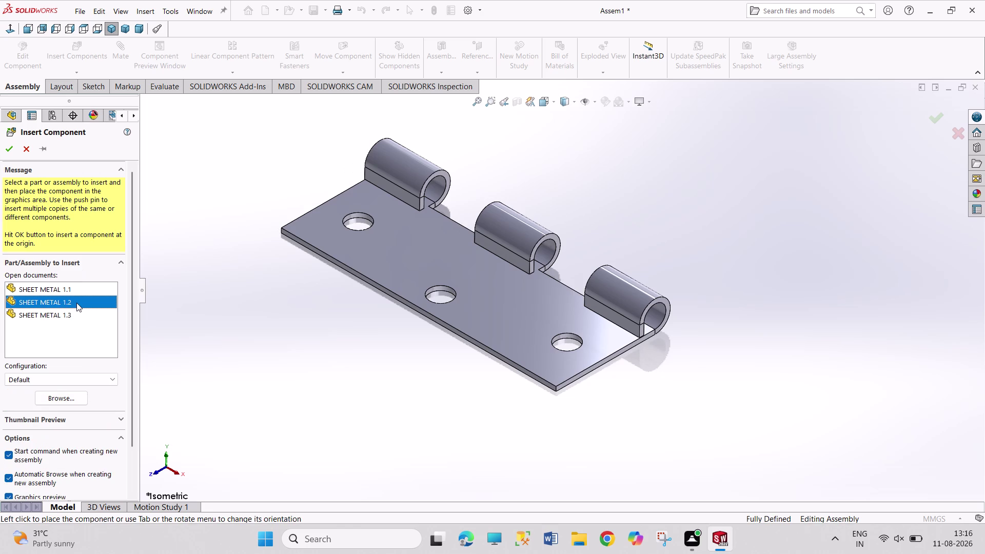
Insert SHEET METAL 1.2 from the open documents and drop it beside the first leaf.
double_click(76, 302)
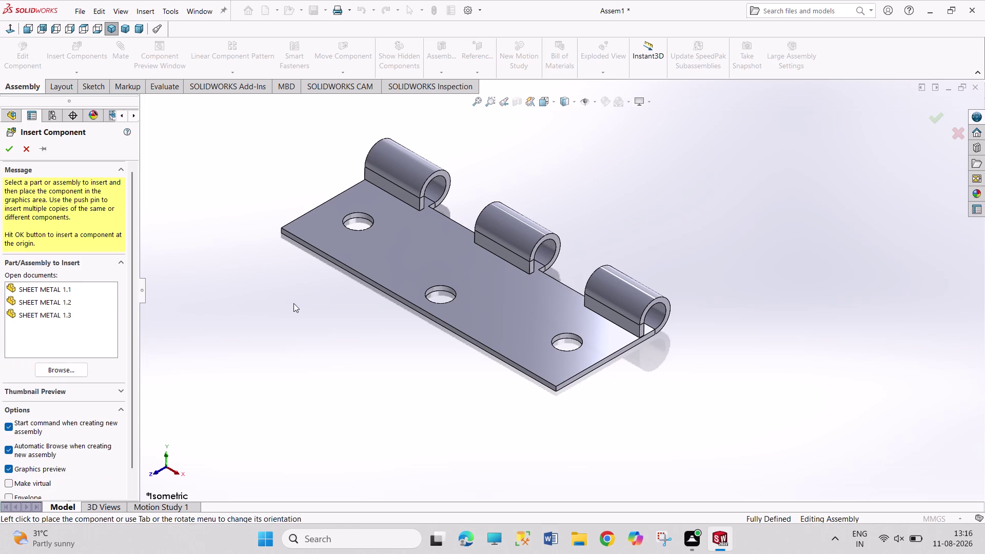
double_click(80, 299)
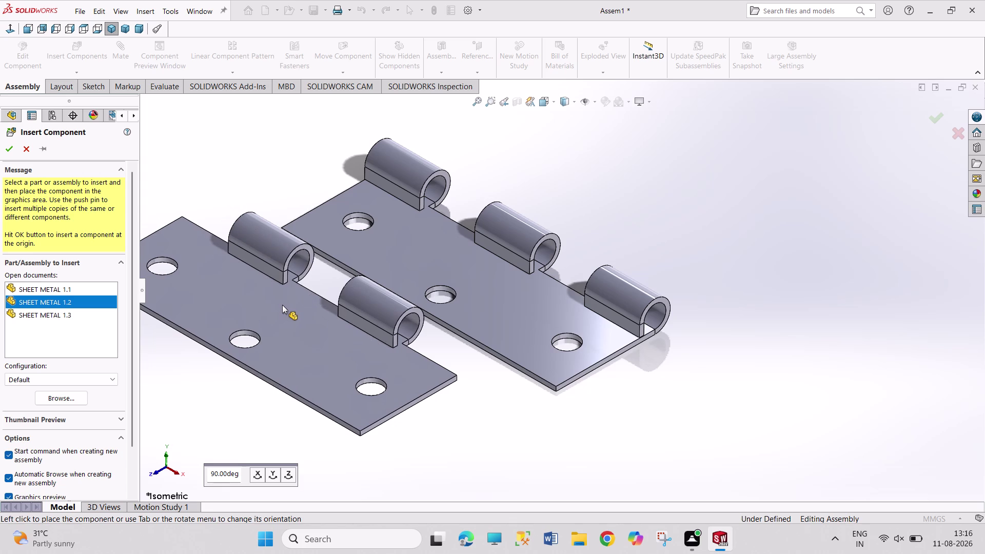
click(282, 305)
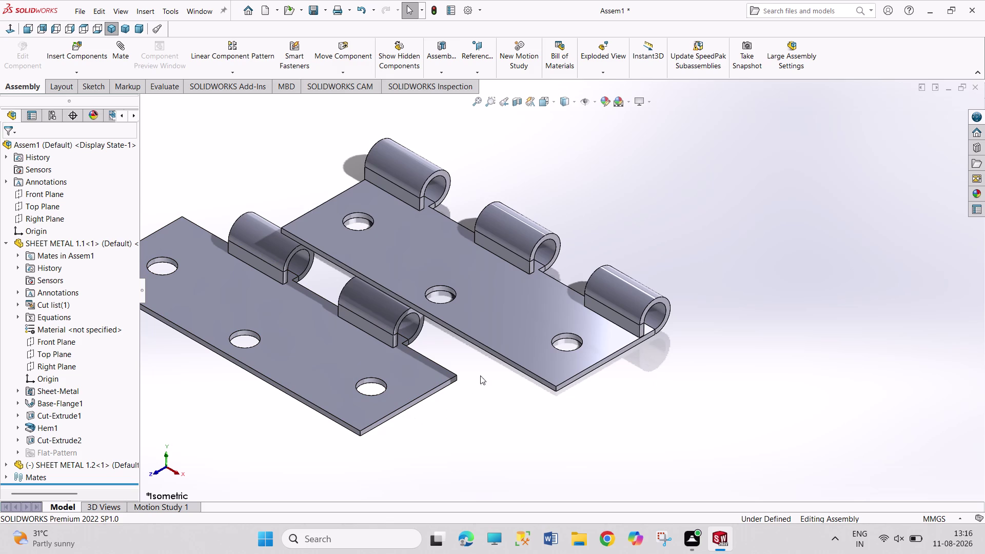
scroll(down, 3)
Rotate the second hinge leaf upright with its knuckles facing down.
scroll(up, 3)
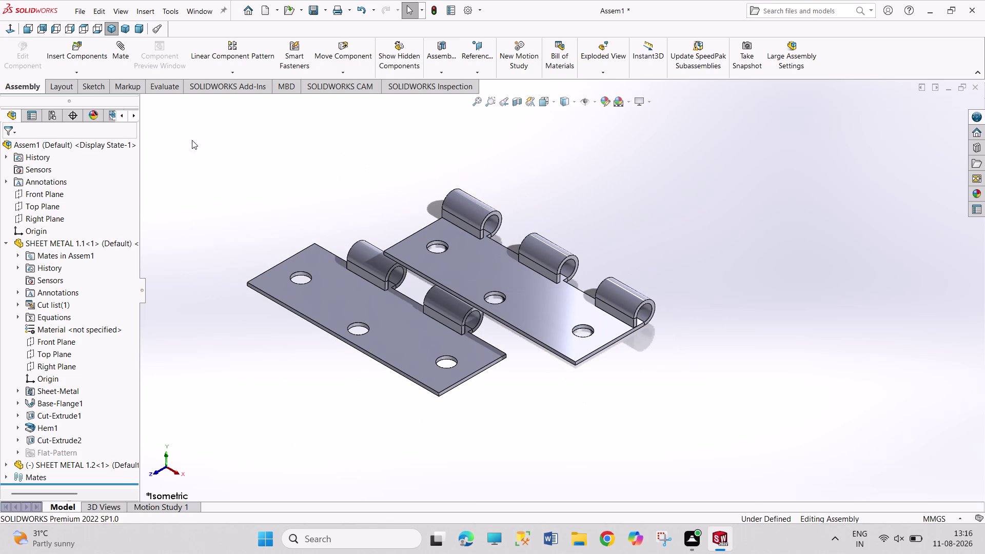
click(338, 317)
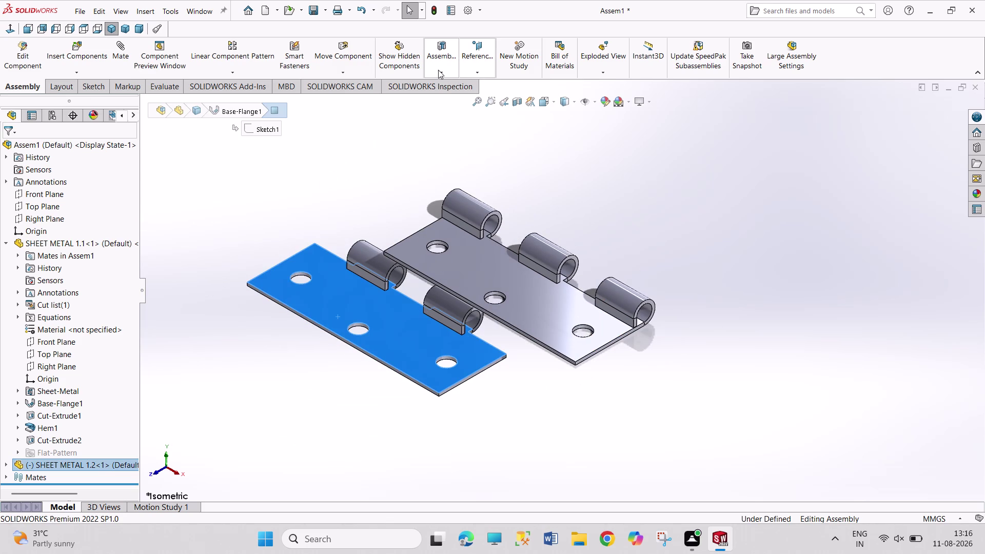
click(353, 68)
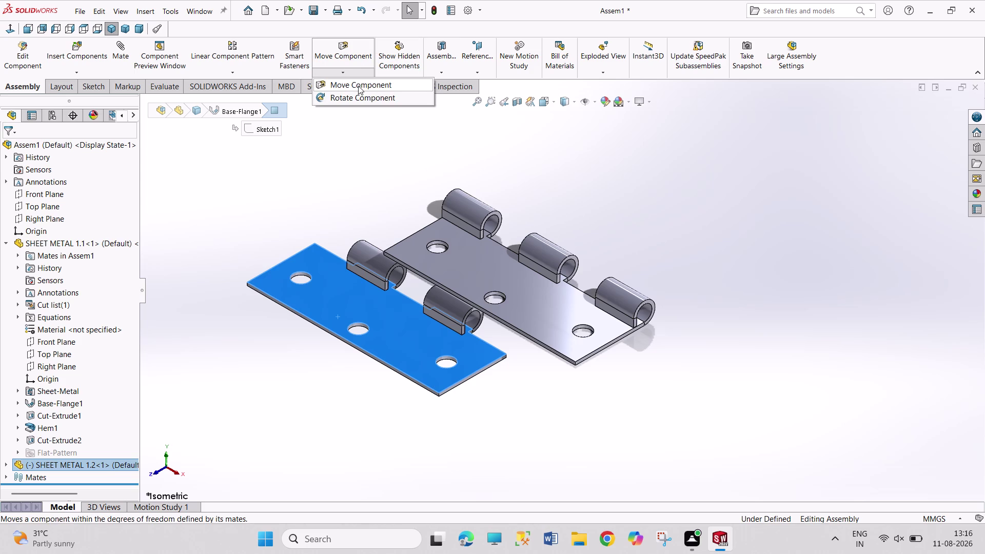
click(359, 103)
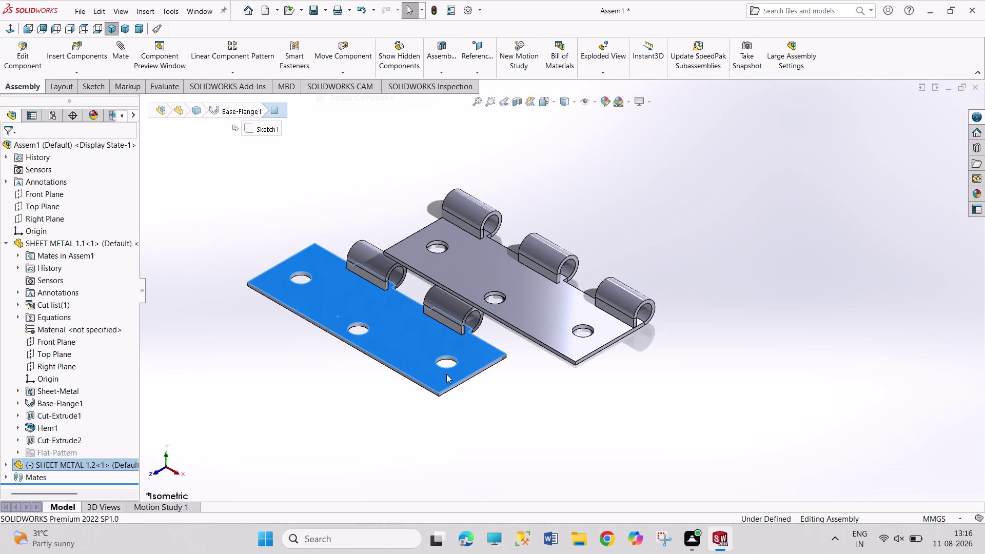
drag(463, 385, 398, 159)
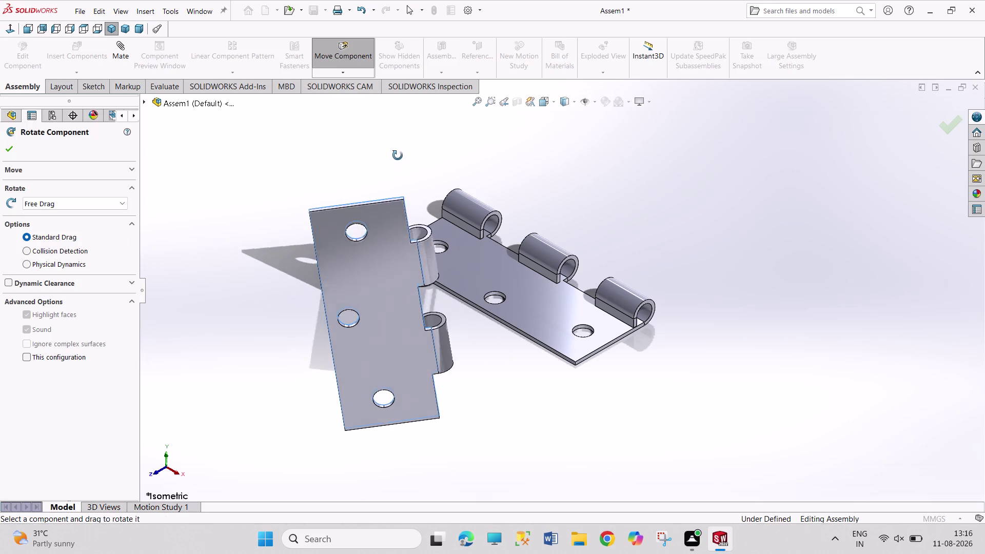
drag(398, 159, 397, 154)
drag(363, 440, 378, 260)
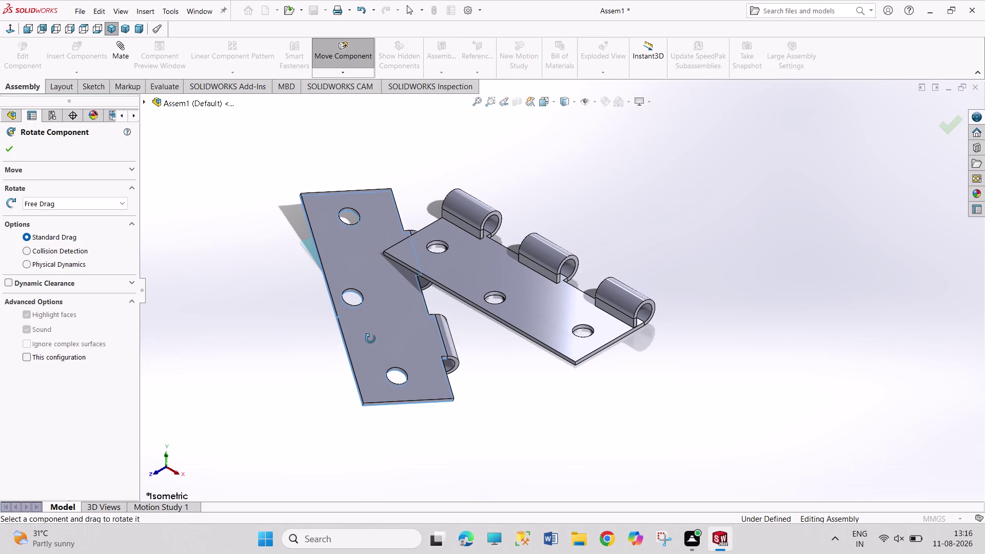
drag(362, 403, 430, 320)
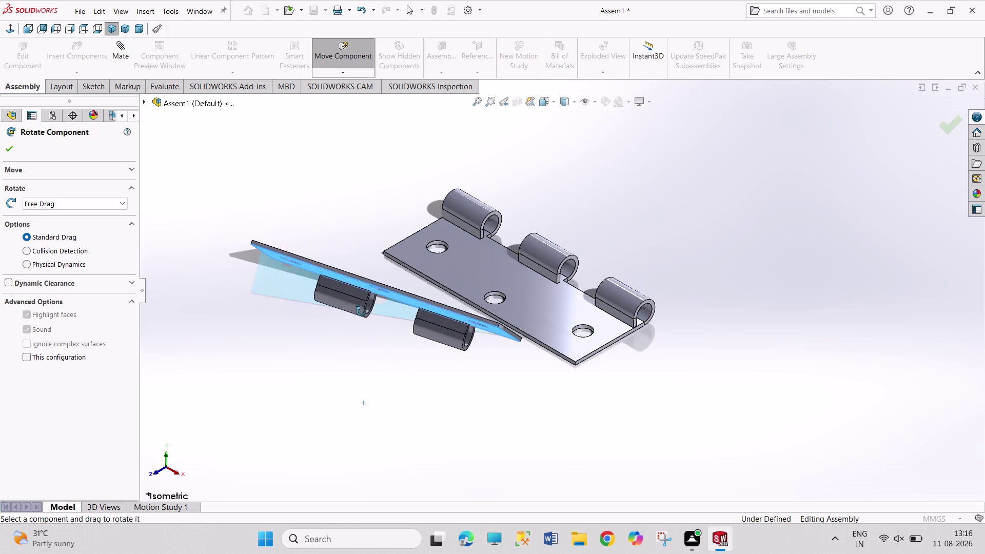
drag(361, 301, 421, 211)
drag(291, 252, 259, 169)
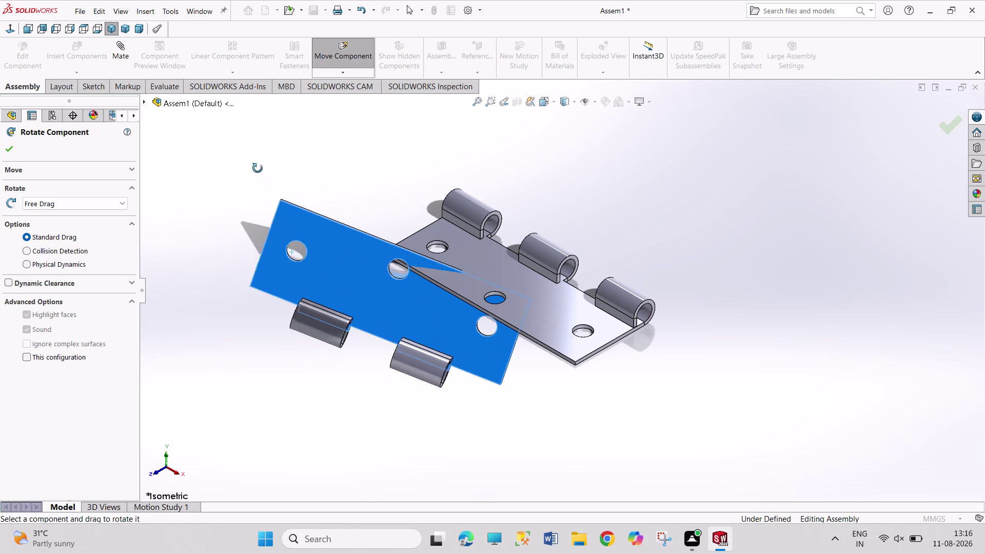
drag(259, 170, 258, 169)
drag(483, 368, 436, 363)
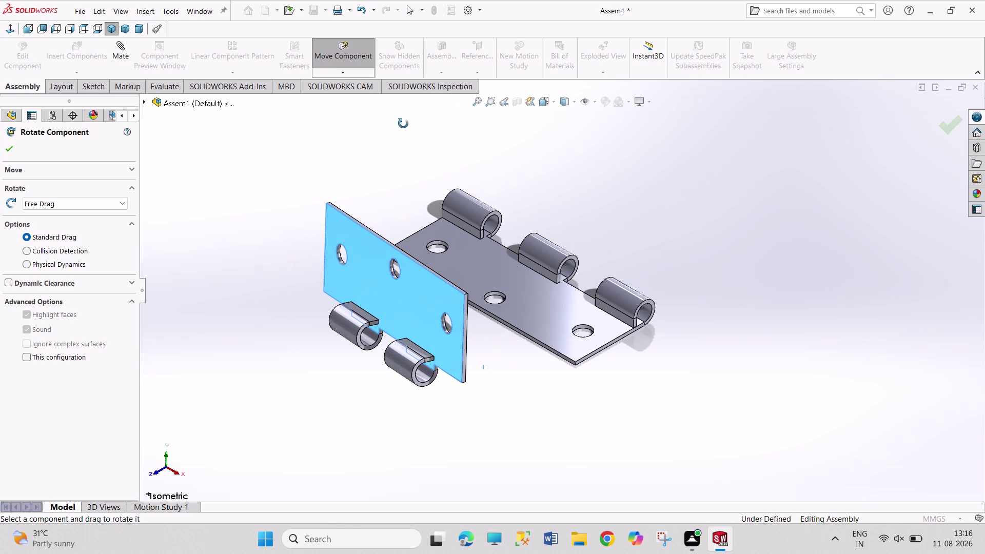
Move the upright leaf up above the first leaf's knuckles and exit the command.
click(362, 56)
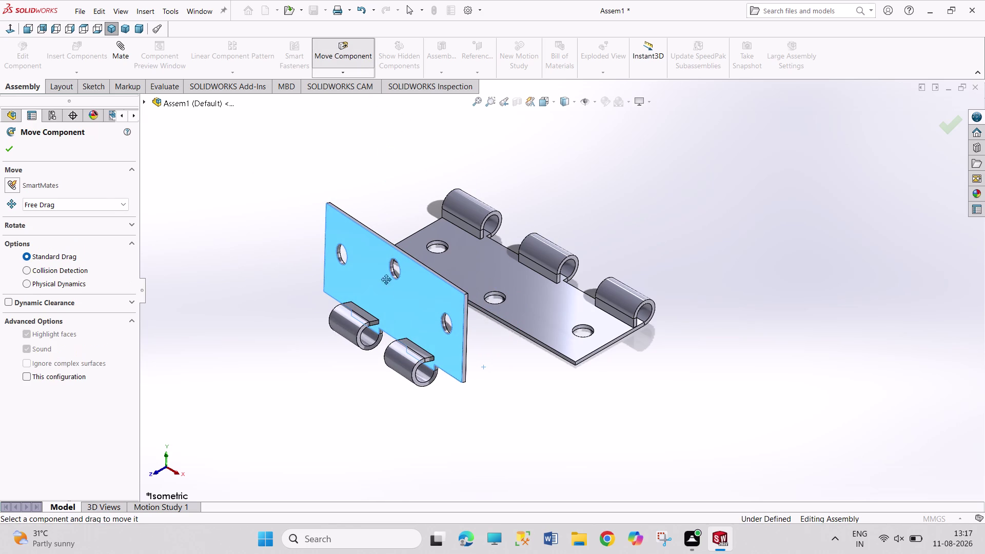
drag(388, 302, 600, 180)
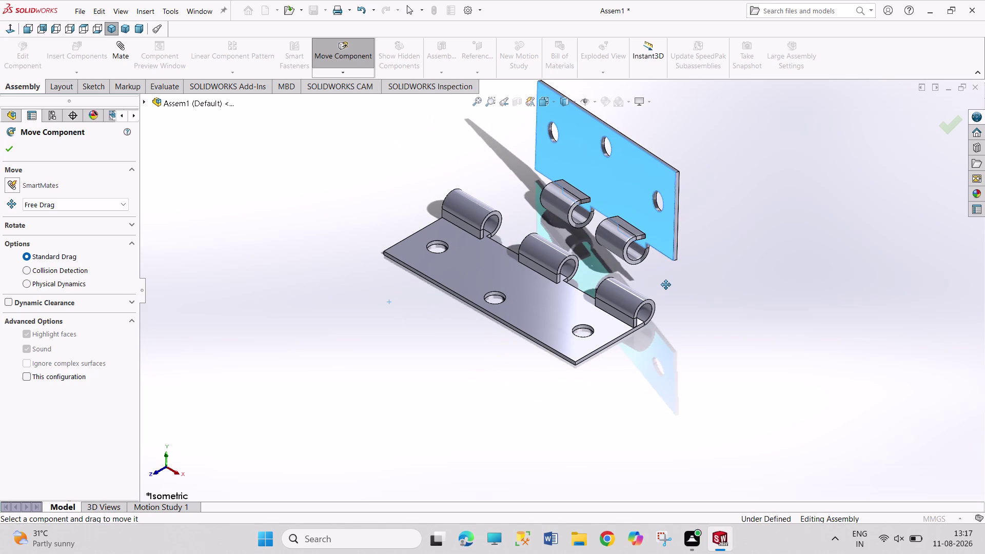
key(Escape)
key(Escape)
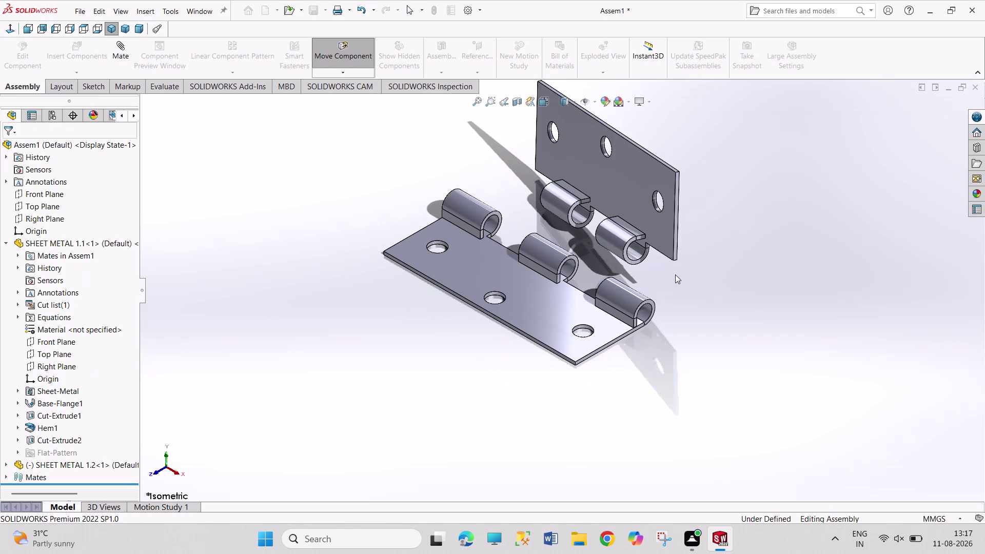
scroll(up, 3)
scroll(down, 3)
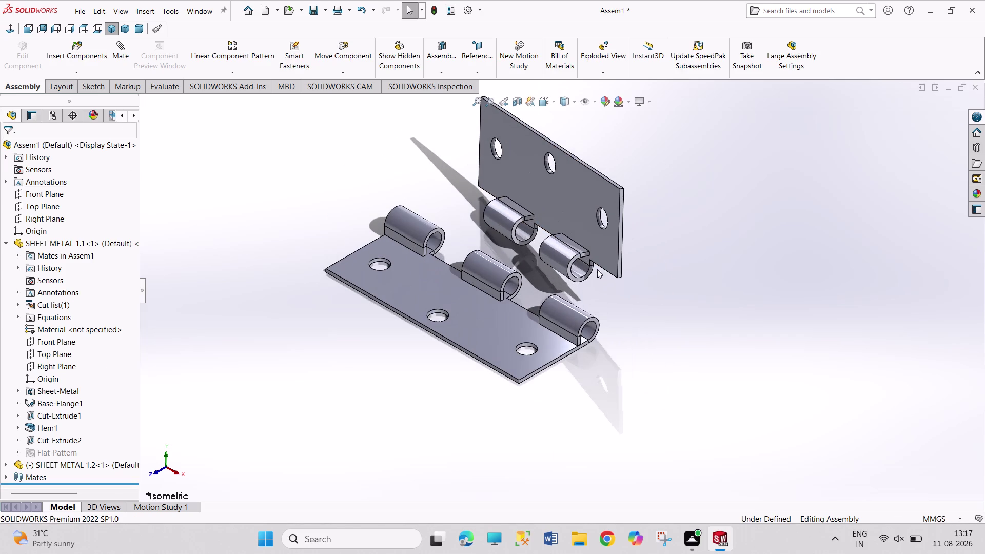
scroll(down, 3)
click(564, 291)
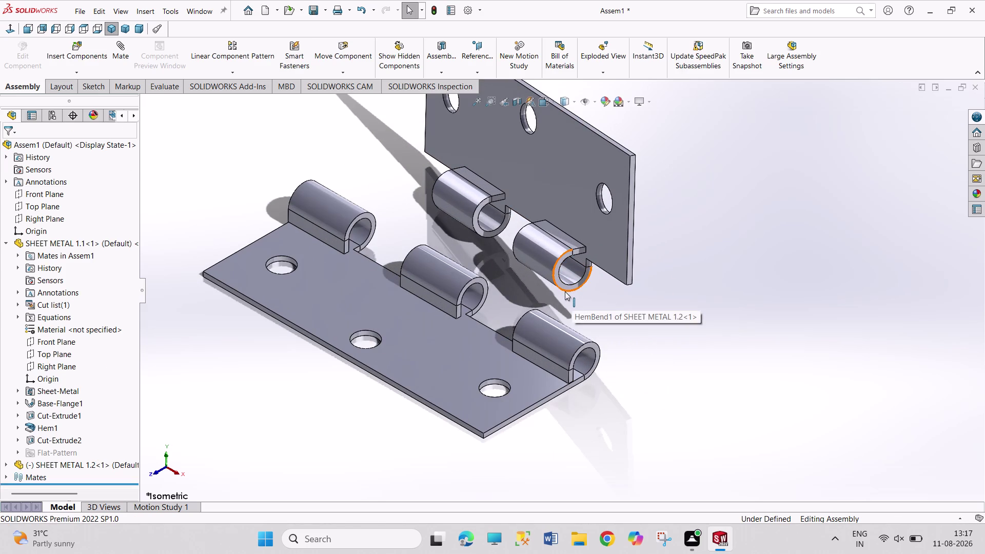
middle_drag(413, 225, 473, 349)
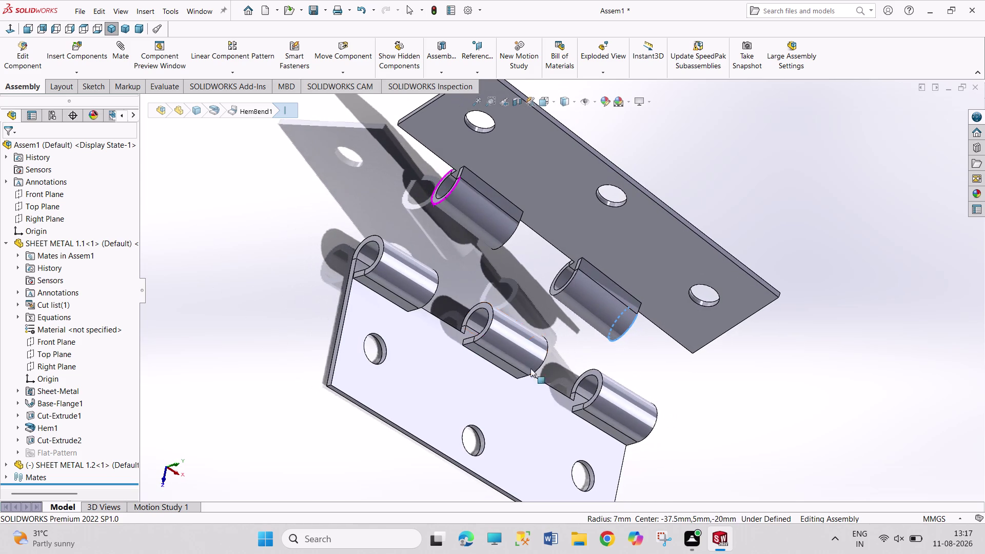
click(603, 387)
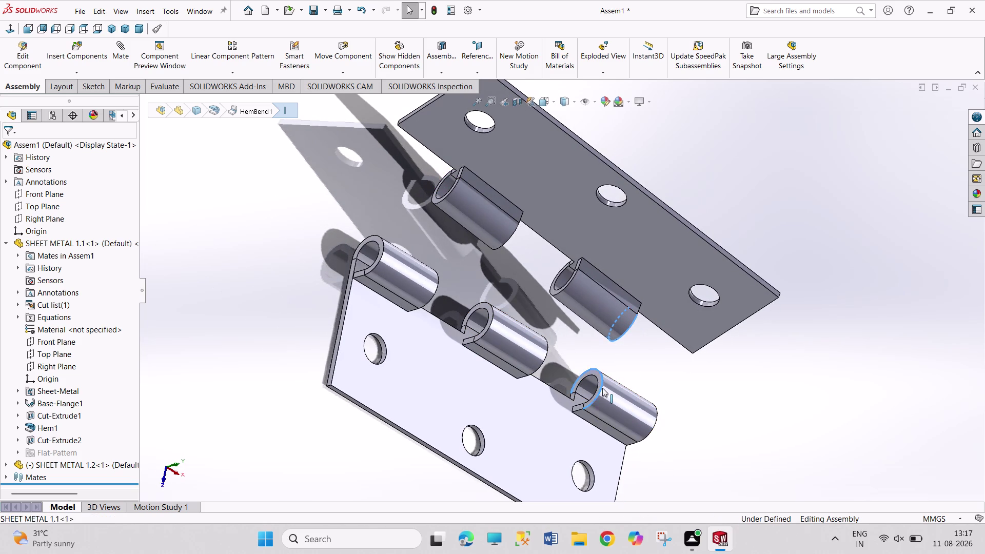
click(662, 383)
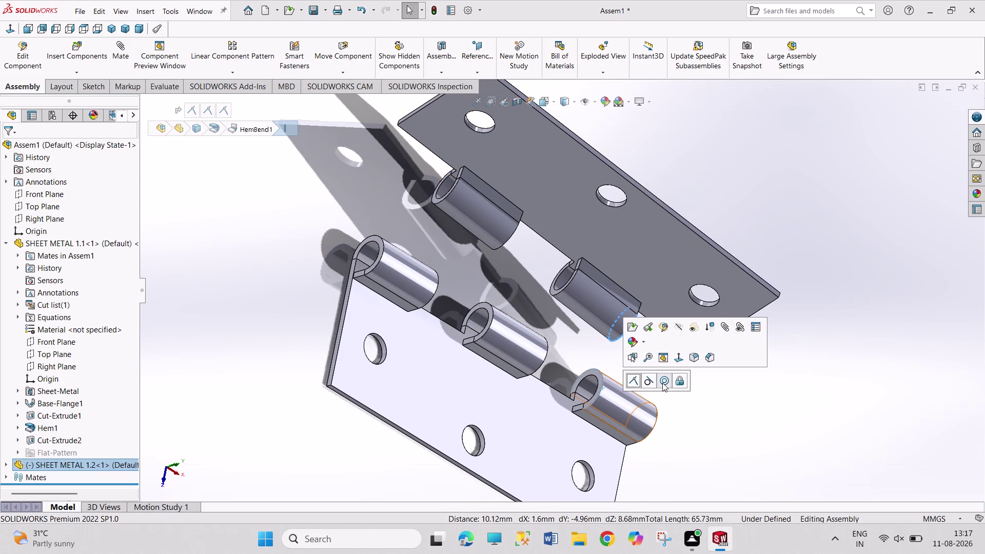
middle_drag(708, 441, 704, 441)
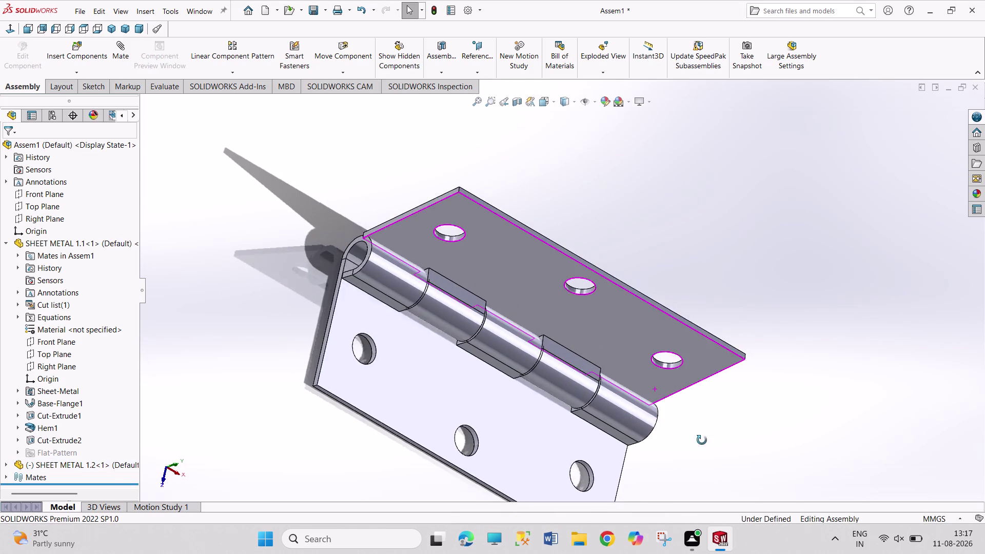
middle_drag(704, 441, 624, 331)
scroll(up, 3)
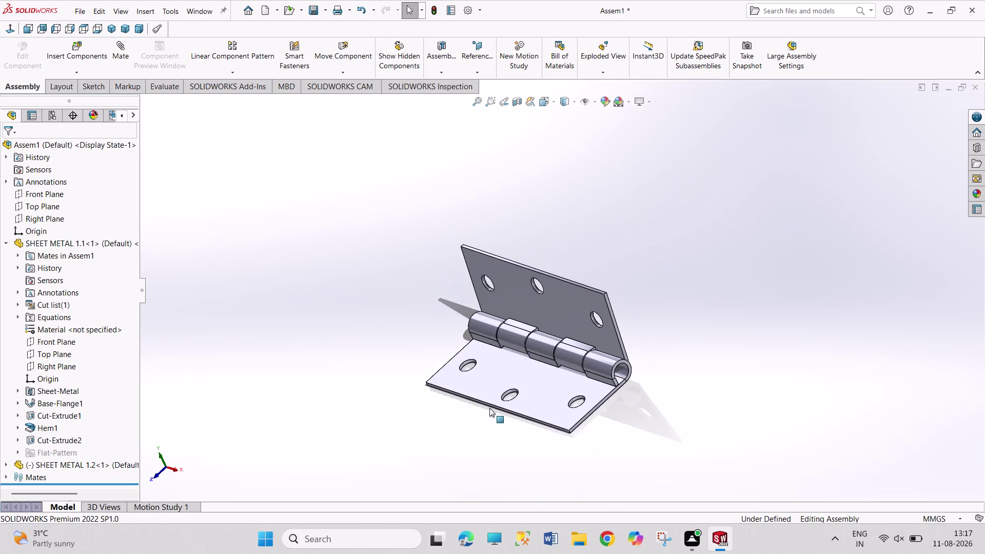
scroll(down, 3)
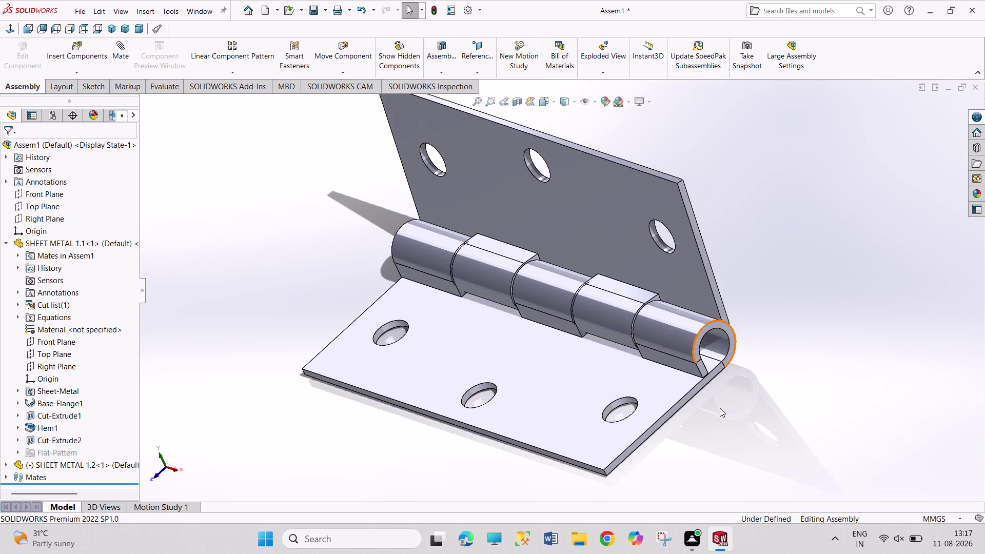
middle_drag(721, 428, 694, 435)
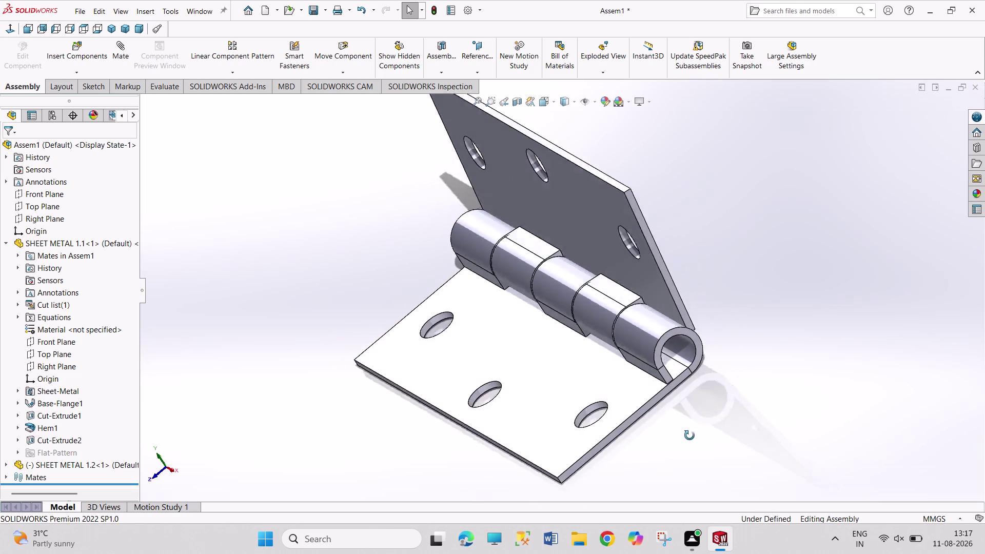
middle_drag(694, 435, 685, 436)
middle_drag(689, 250, 699, 256)
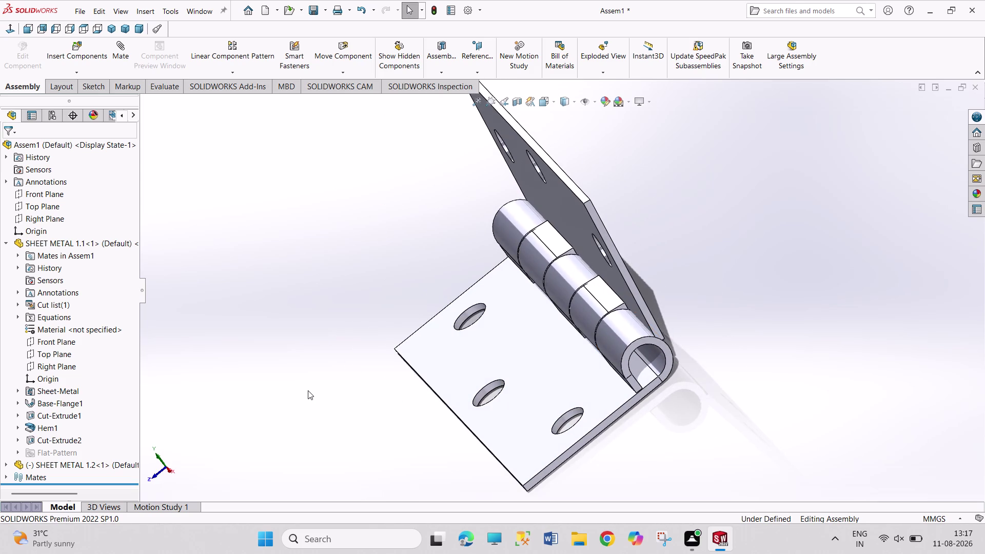
middle_drag(307, 390, 414, 343)
middle_drag(581, 454, 474, 457)
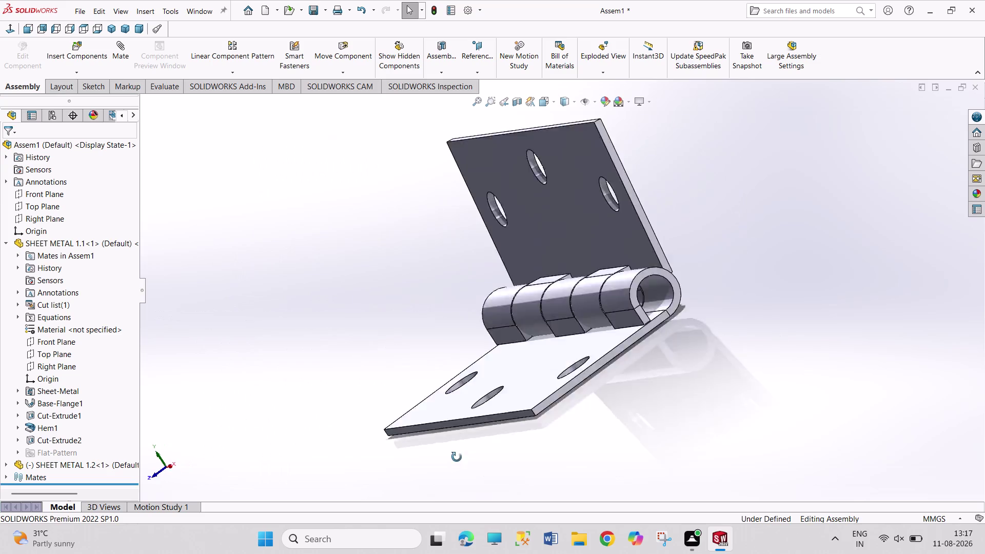
middle_drag(473, 457, 446, 458)
middle_drag(478, 193, 515, 200)
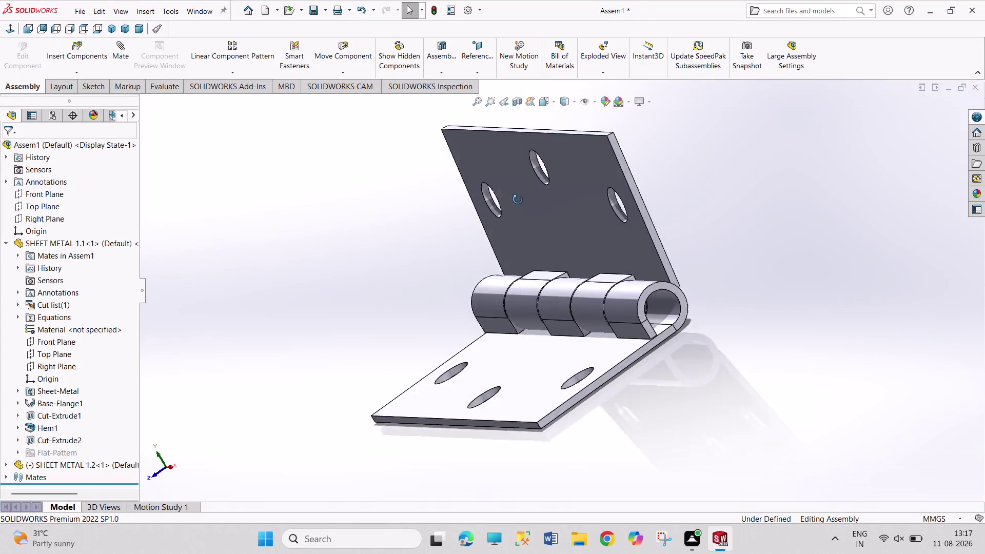
middle_drag(516, 200, 565, 190)
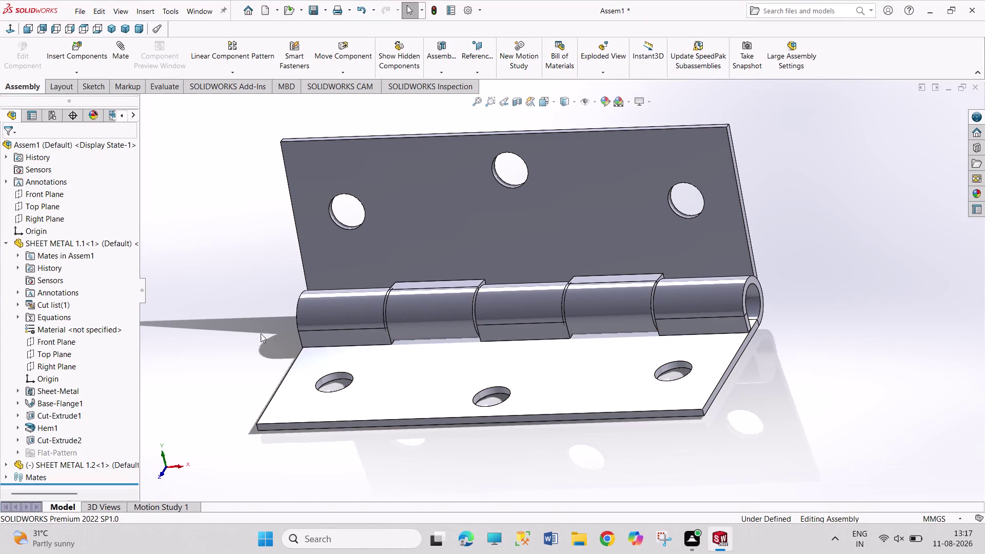
middle_drag(250, 208, 250, 207)
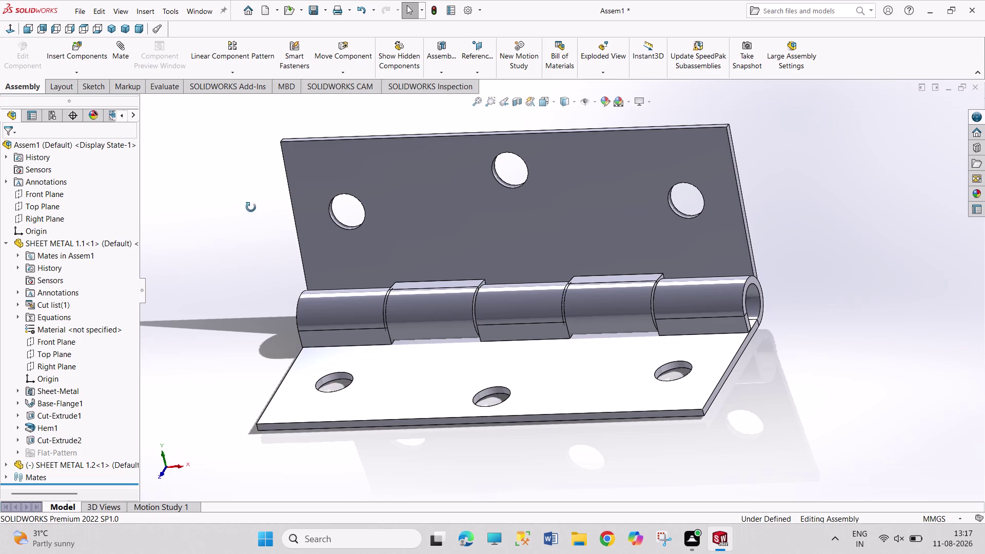
middle_drag(250, 207, 372, 176)
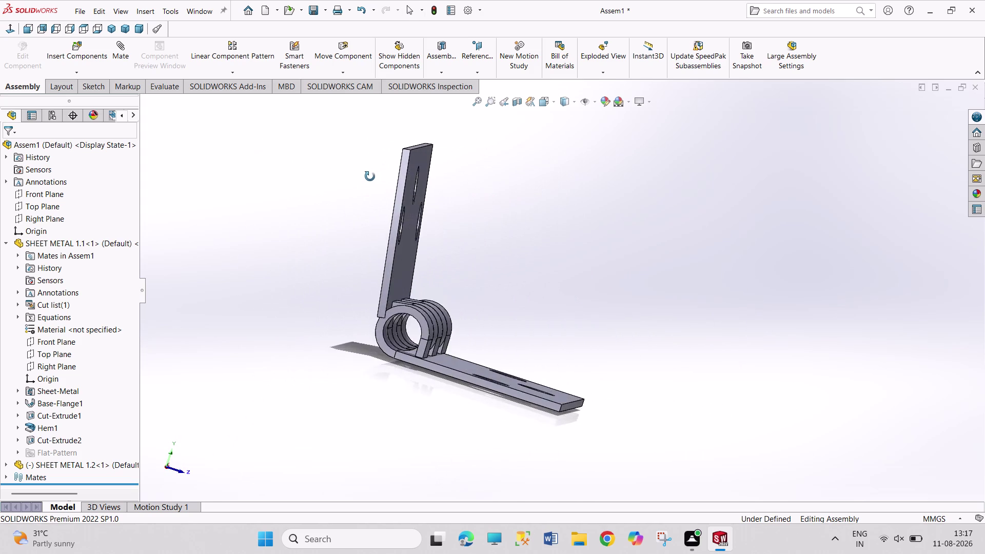
middle_drag(371, 176, 331, 172)
middle_drag(506, 434, 499, 432)
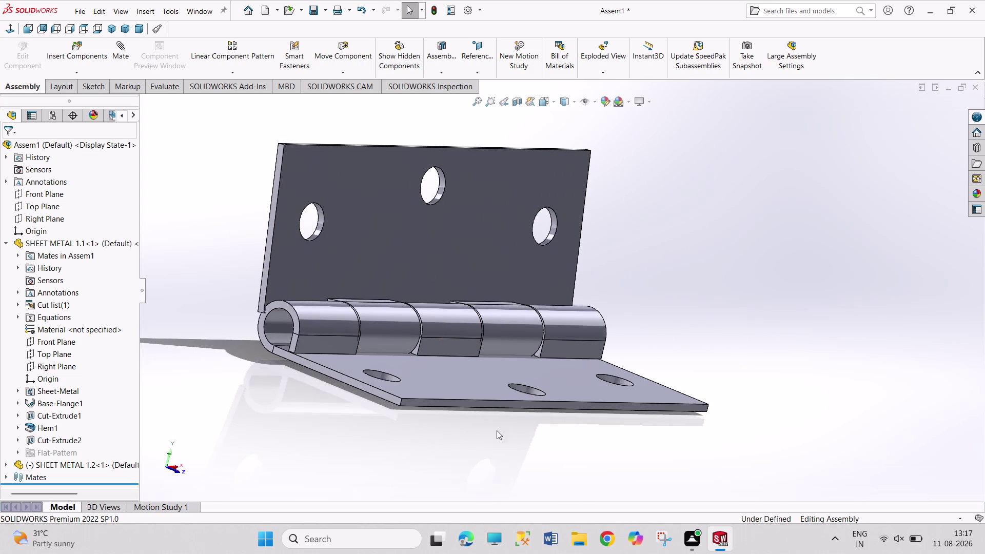
middle_drag(499, 431, 348, 429)
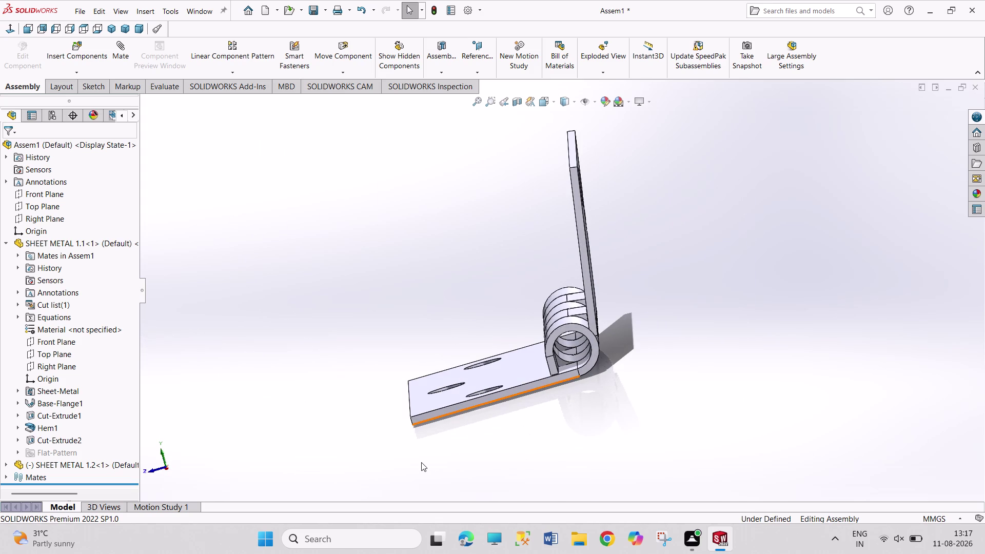
middle_drag(421, 462, 424, 450)
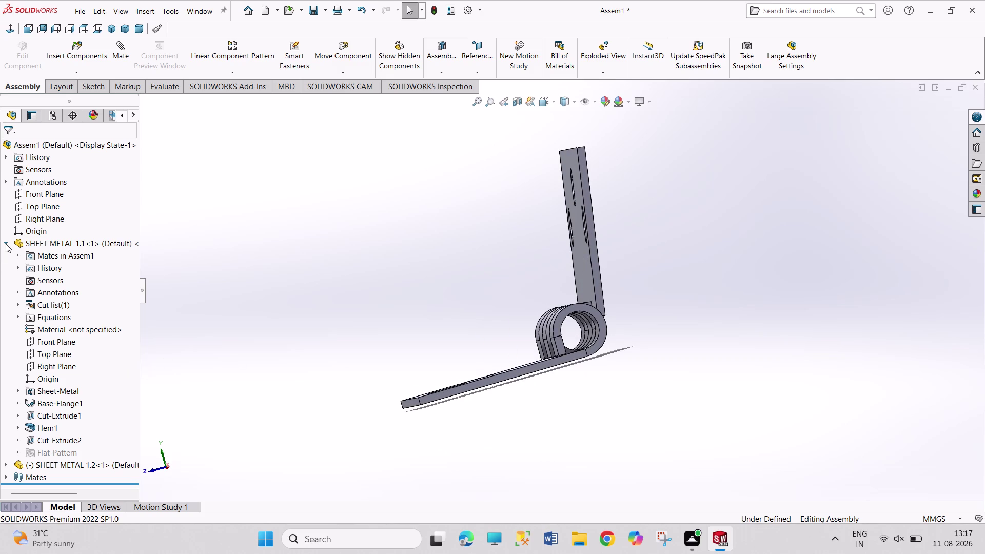
Add a 120° angle mate between SHEET METAL 1.2's Top Plane and the assembly Top Plane.
click(6, 243)
click(7, 256)
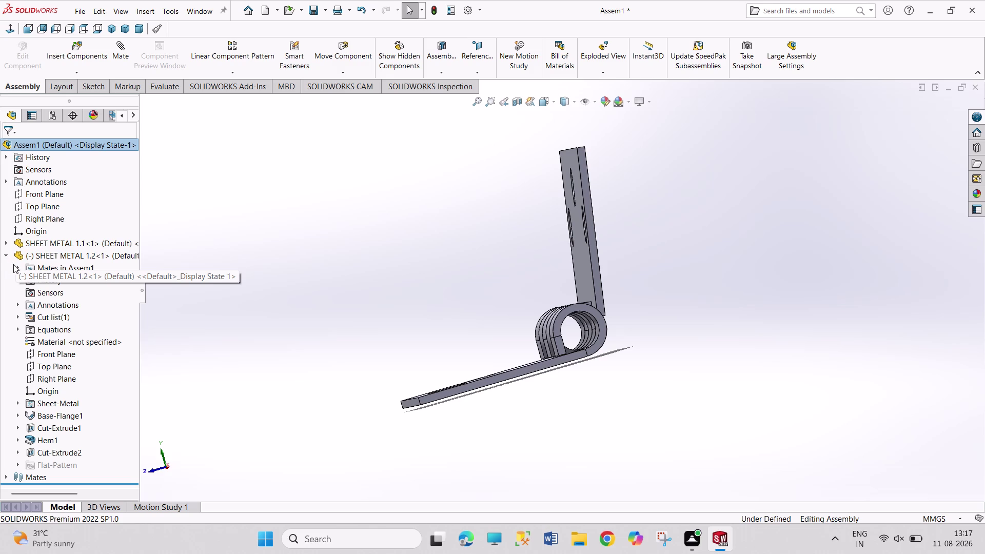
click(52, 364)
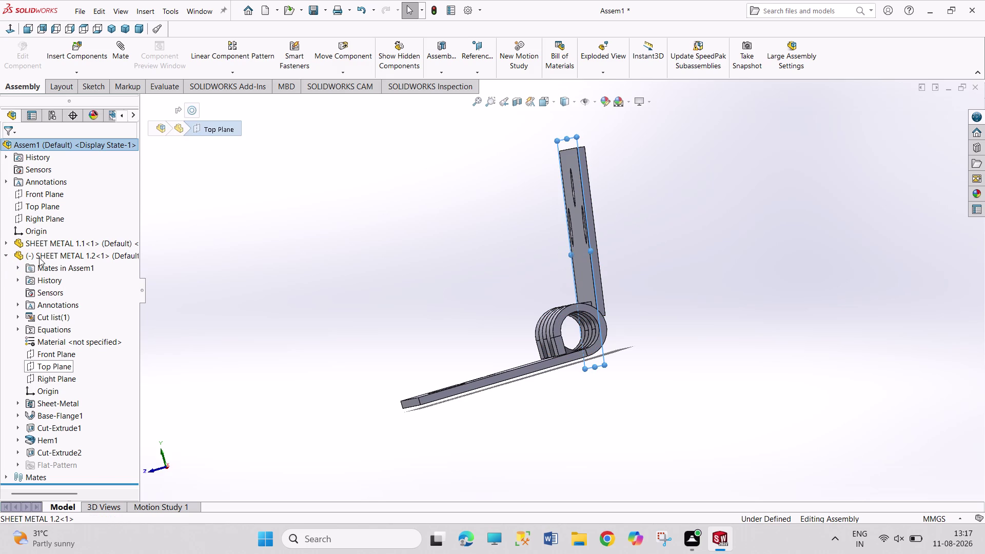
click(37, 208)
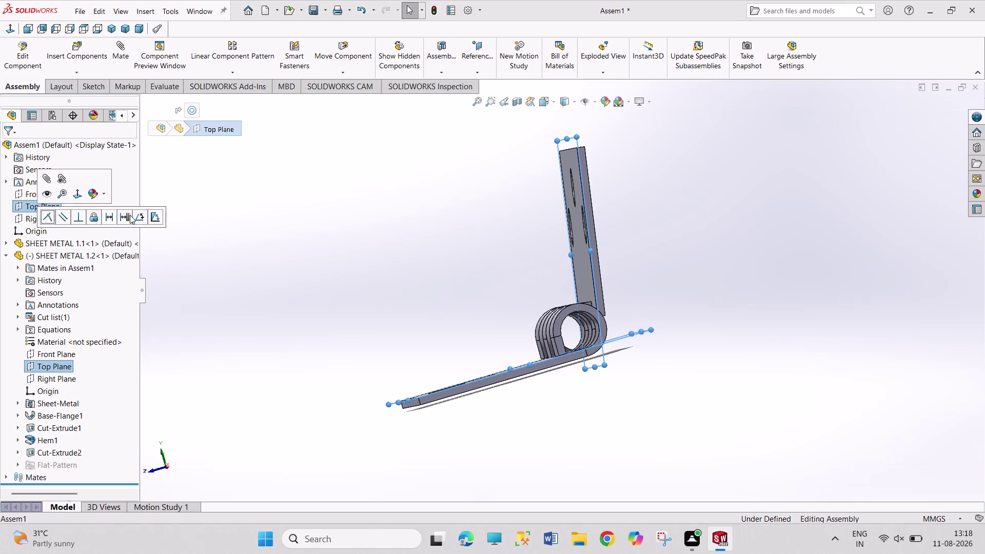
click(136, 214)
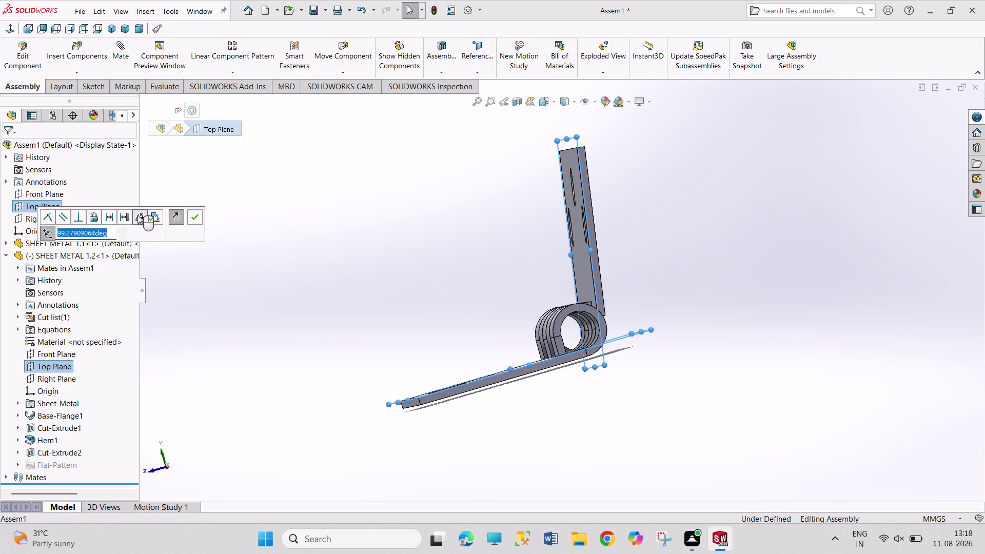
text(12)
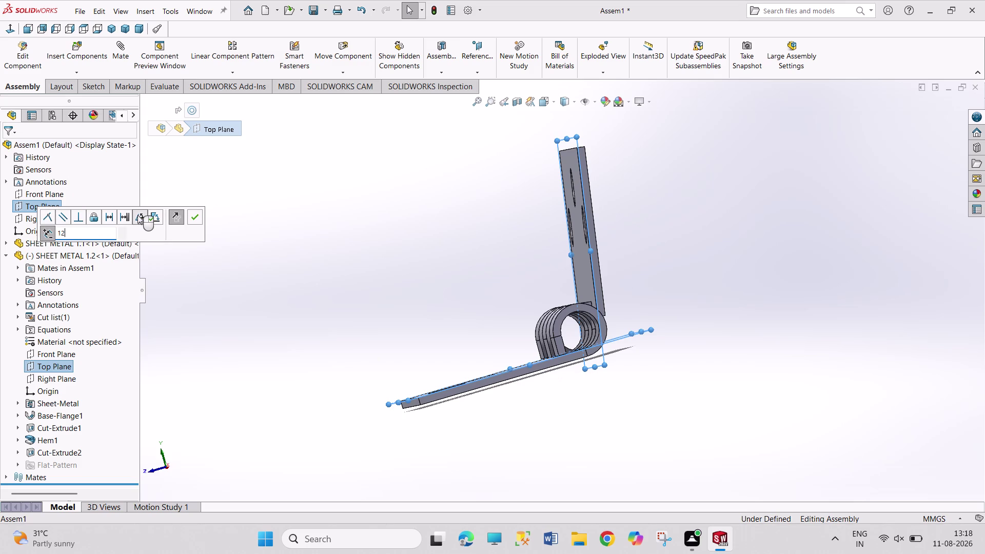
text(0)
key(Return)
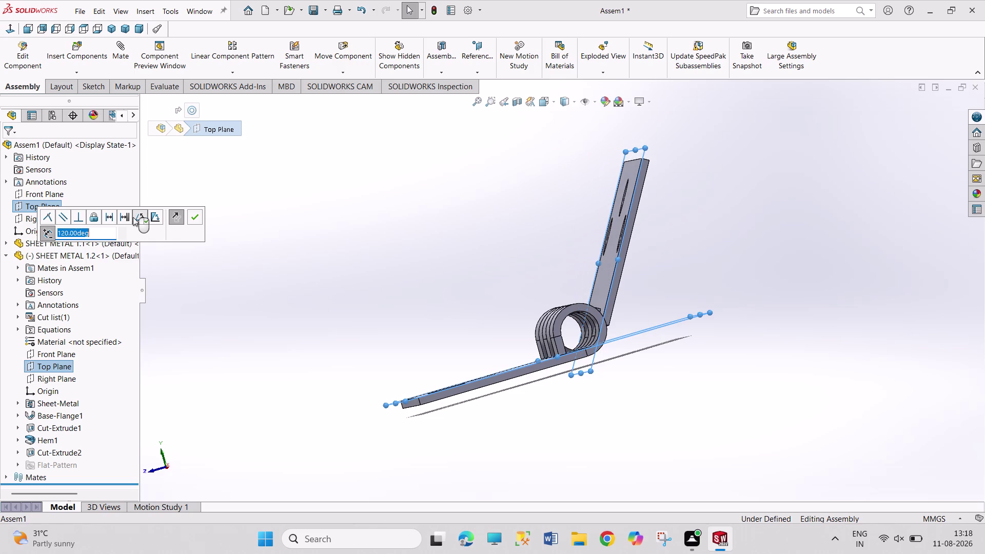
middle_drag(332, 315, 352, 351)
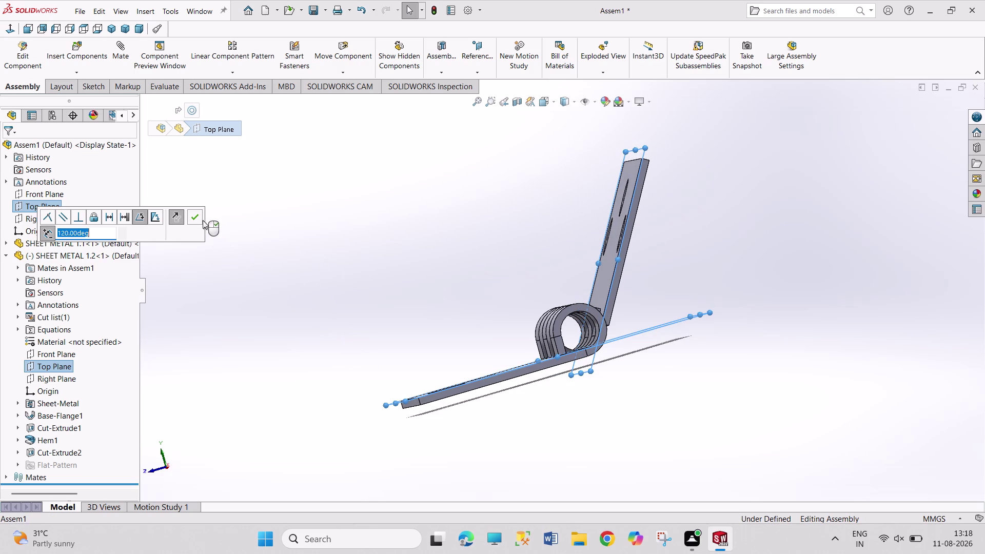
click(194, 216)
Undo the last three actions so the second leaf separates from the first.
middle_drag(253, 263, 290, 347)
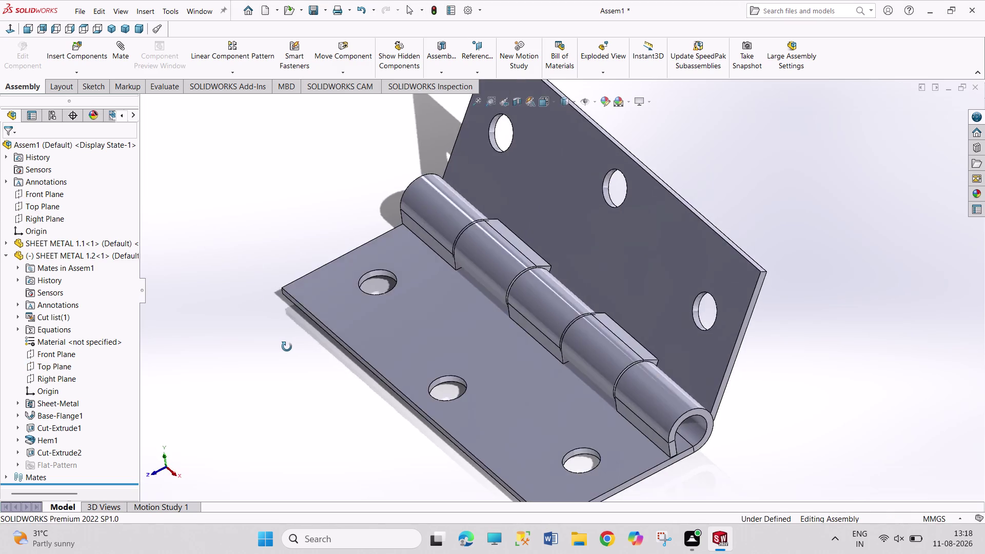
middle_drag(290, 348, 276, 299)
scroll(up, 3)
scroll(up, 3)
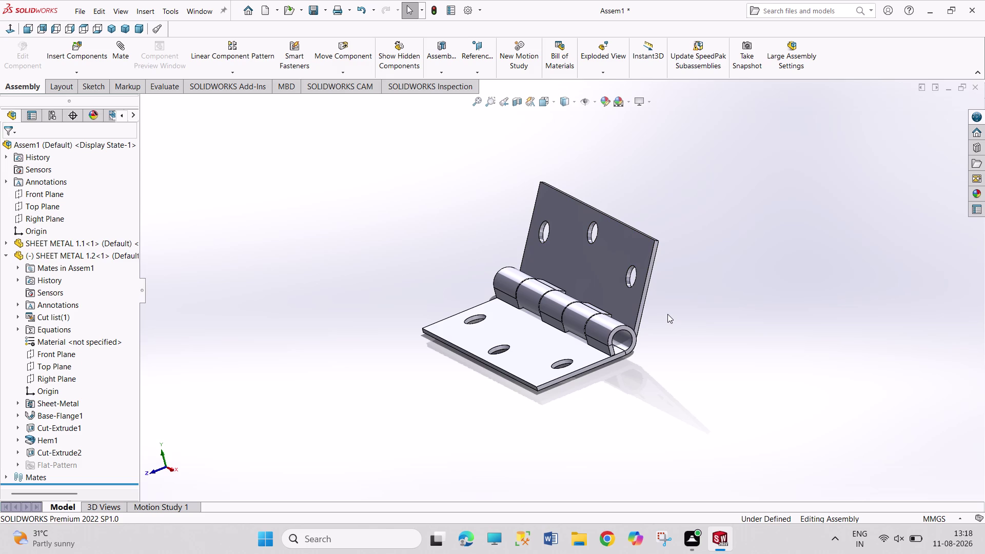
key(ctrl+z)
key(ctrl+z)
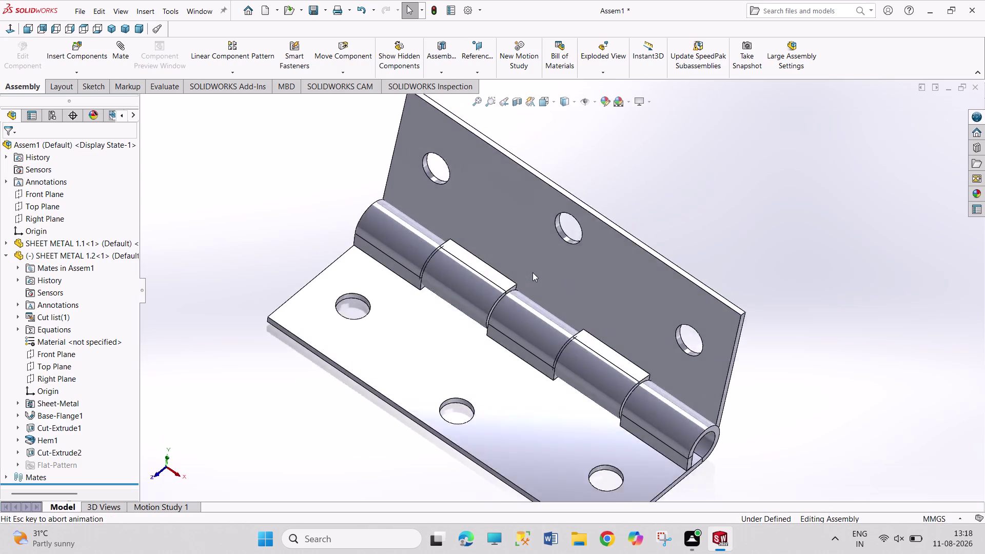
key(ctrl+z)
drag(712, 350, 720, 361)
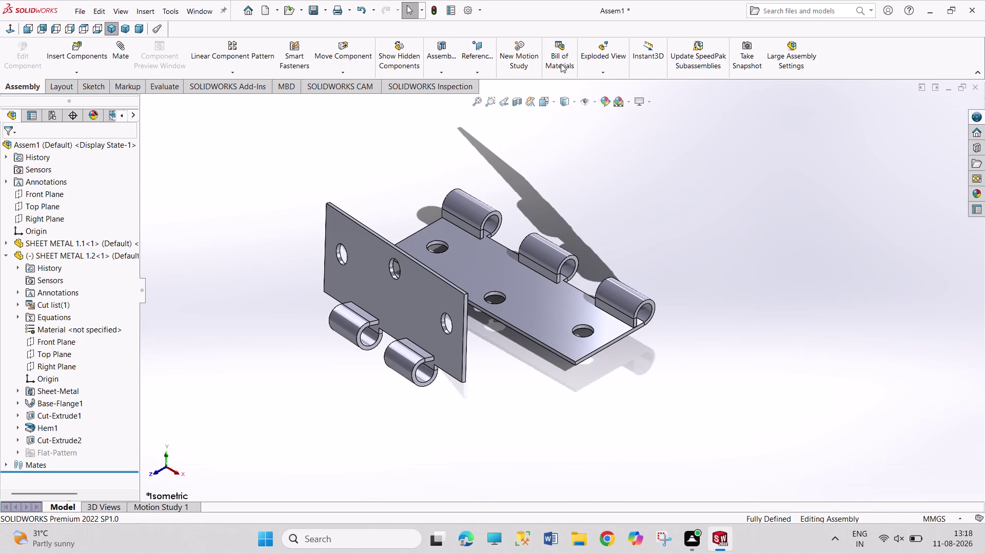
click(343, 72)
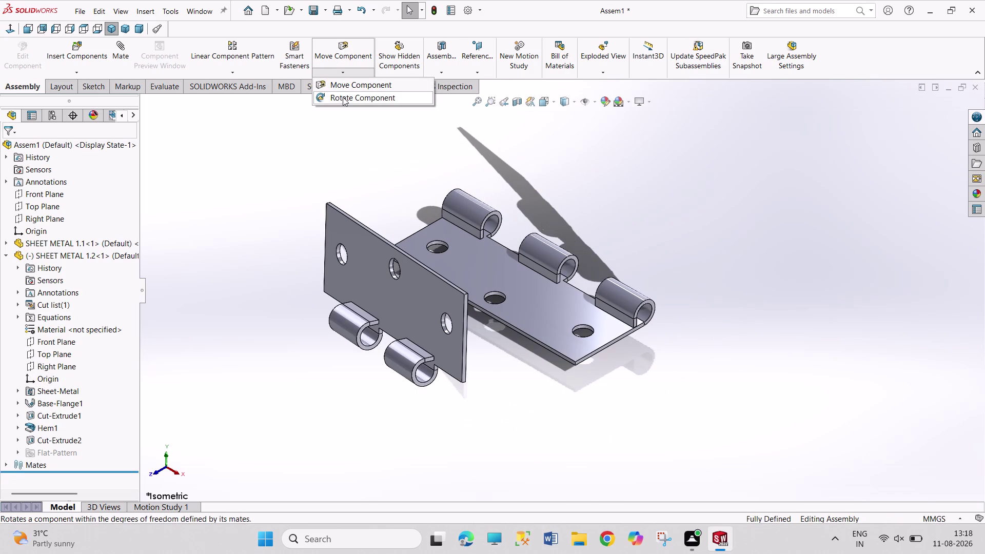
Rotate the loose hinge leaf back to an upright position.
click(342, 97)
drag(336, 242, 348, 267)
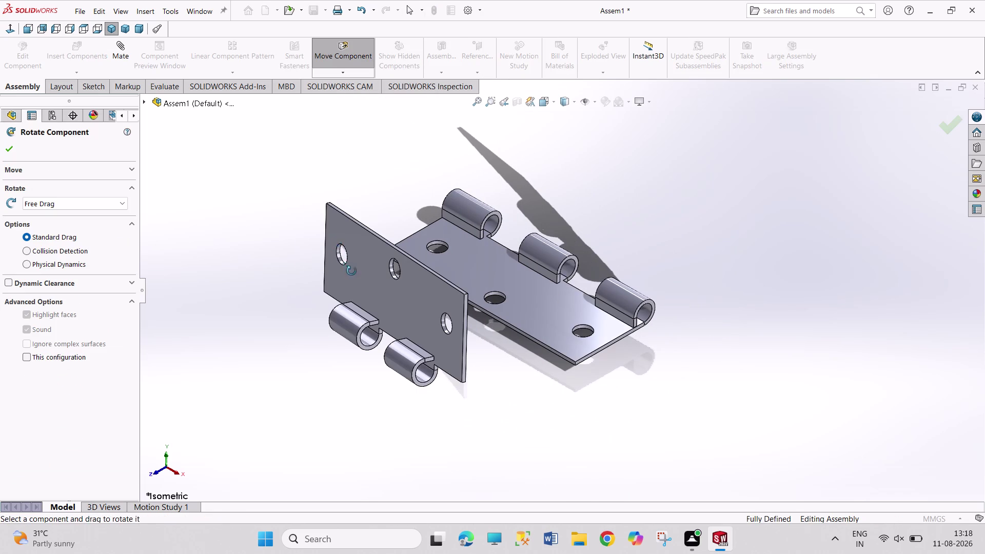
drag(348, 267, 558, 506)
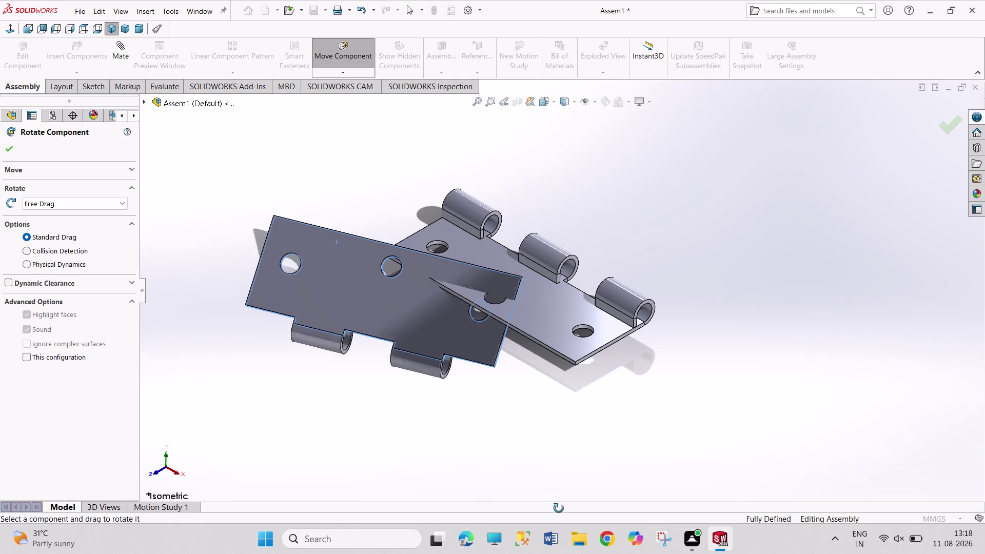
drag(558, 507, 559, 530)
drag(431, 273, 382, 317)
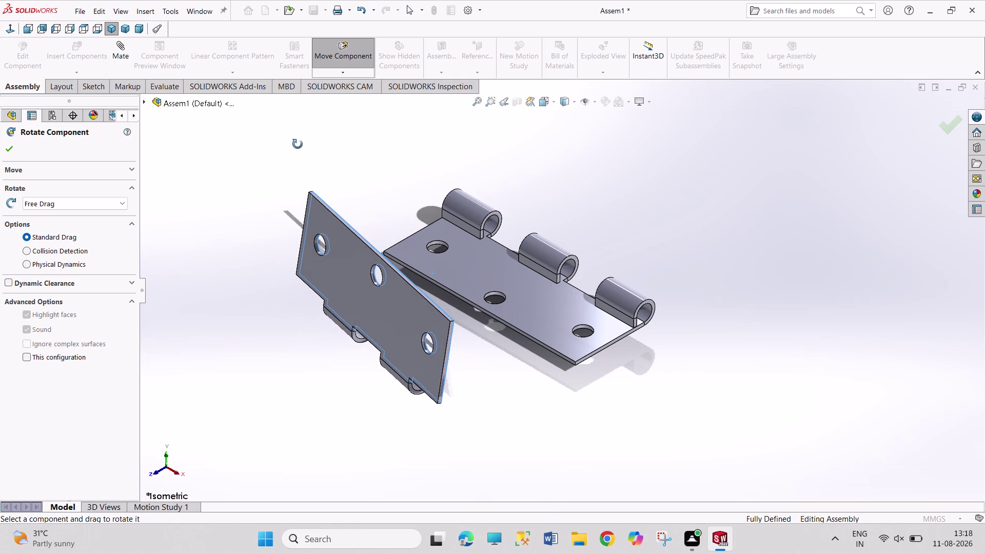
Move the upright leaf up above the other leaf's knuckles and exit Move Component.
click(336, 73)
click(352, 88)
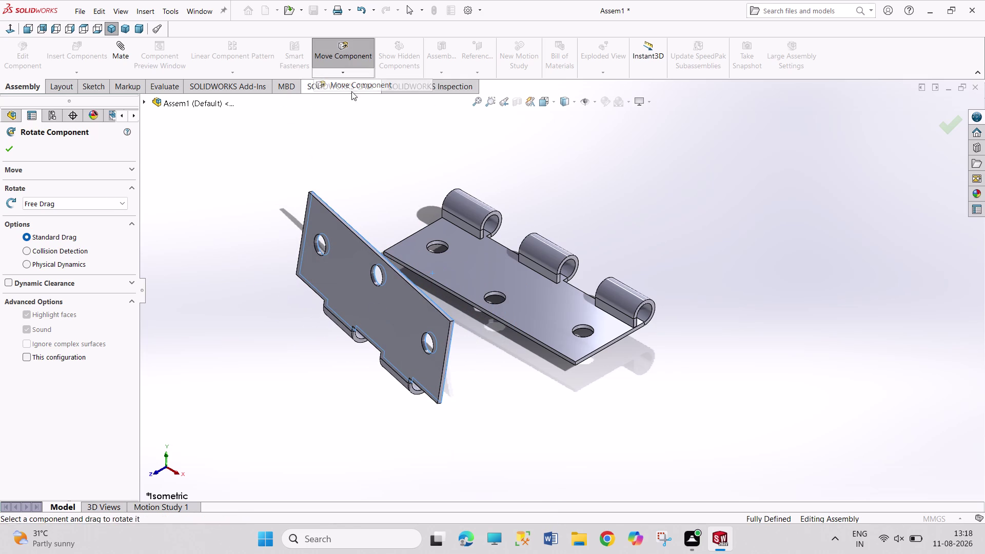
drag(349, 262, 583, 151)
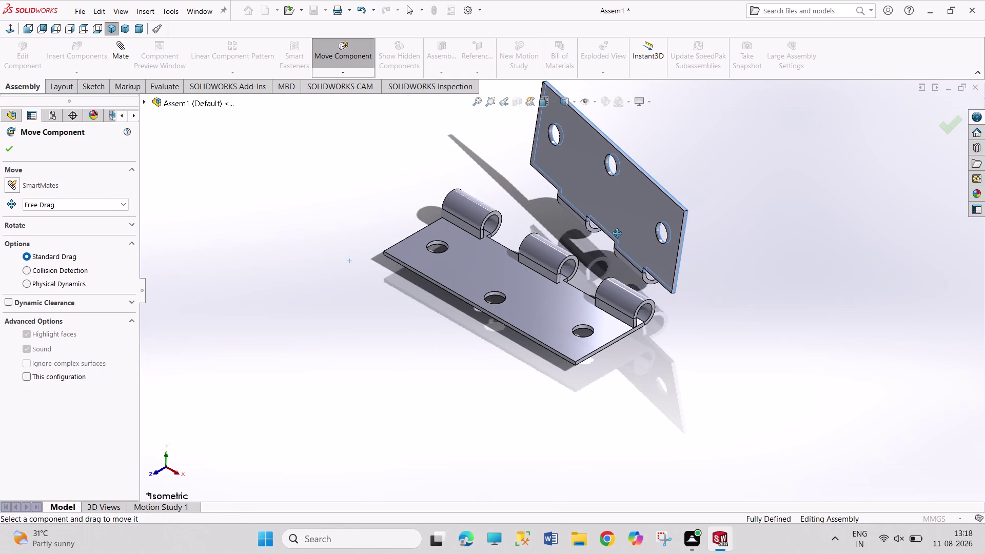
key(Escape)
key(Escape)
scroll(up, 3)
scroll(down, 3)
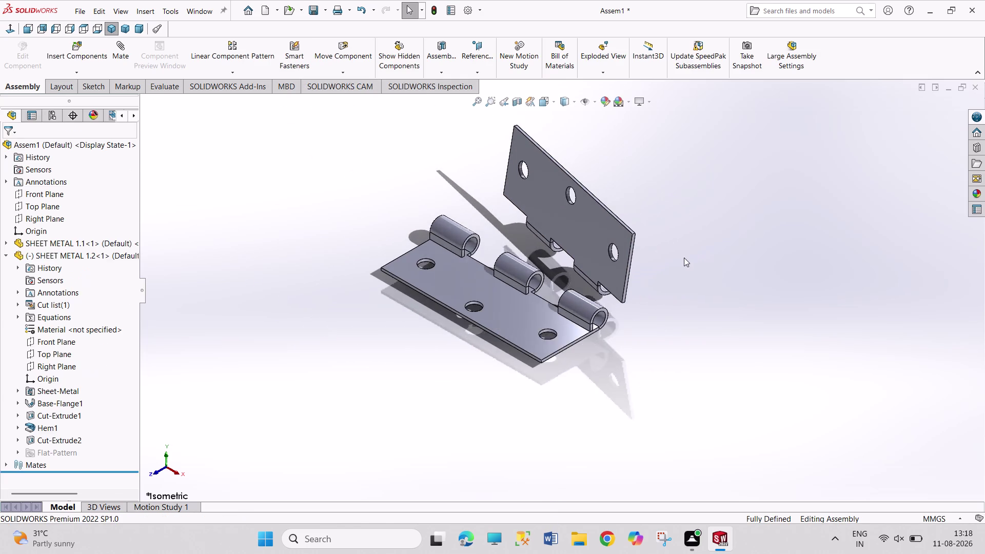
Mate the upright leaf's curved notch edge concentric with the lower leaf's knuckle edge.
scroll(down, 3)
scroll(down, 3)
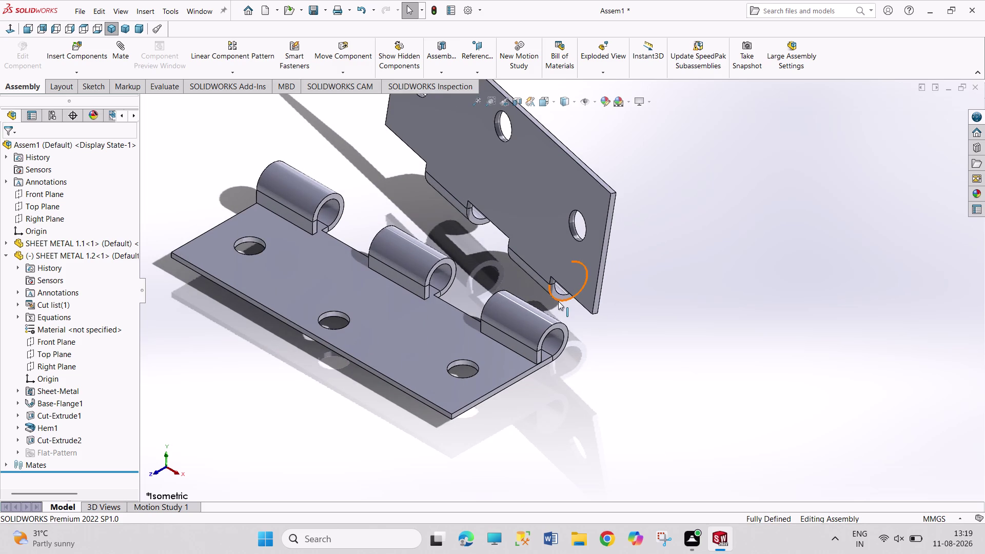
click(558, 301)
middle_drag(492, 278, 545, 359)
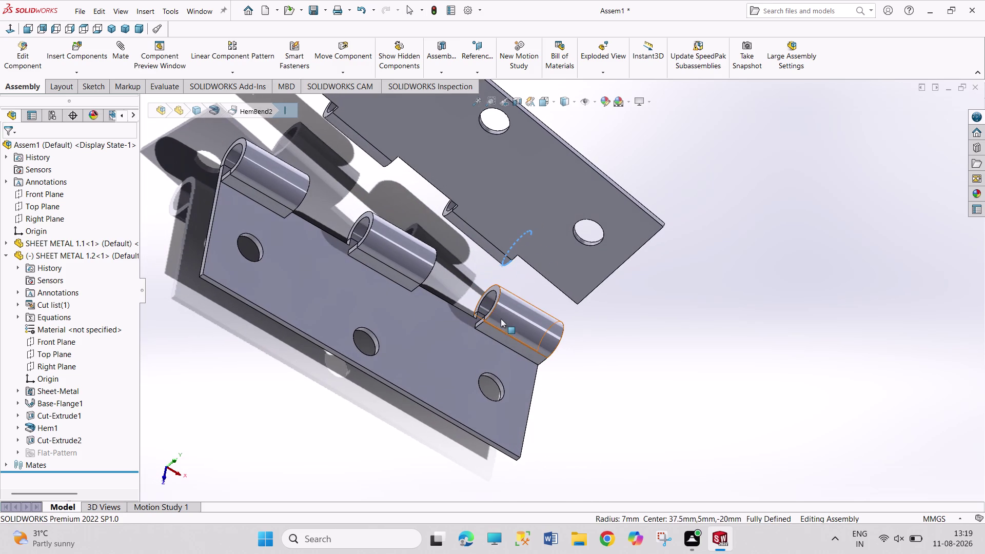
click(496, 305)
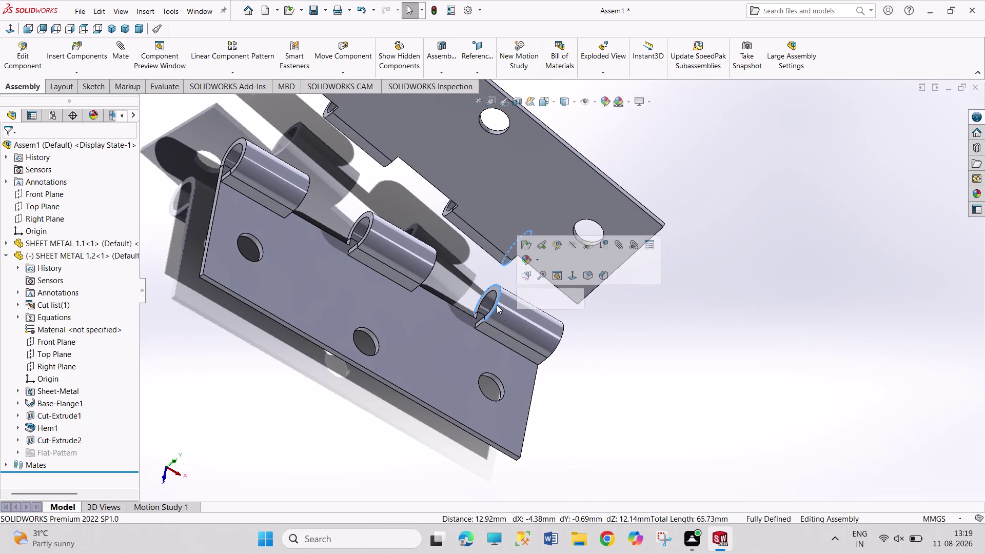
click(560, 299)
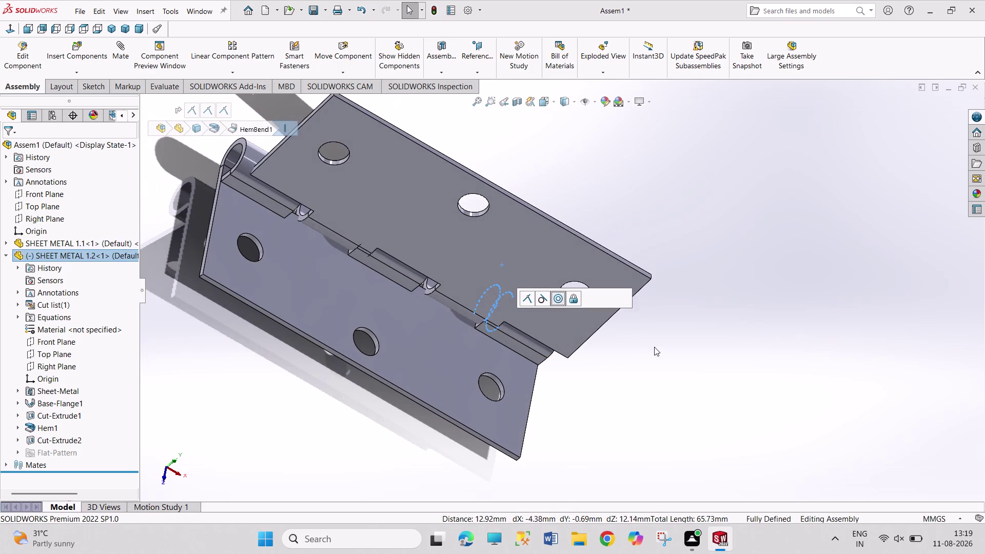
Mate a knuckle cutout face to the matching edge on the other leaf.
middle_drag(374, 294, 401, 286)
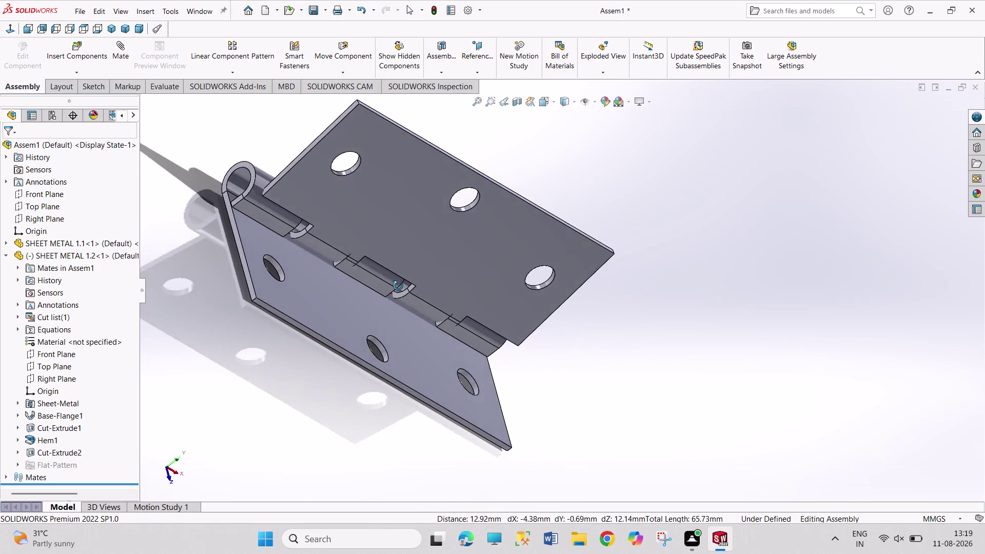
middle_drag(400, 286, 396, 285)
scroll(up, 3)
scroll(down, 3)
scroll(down, 3)
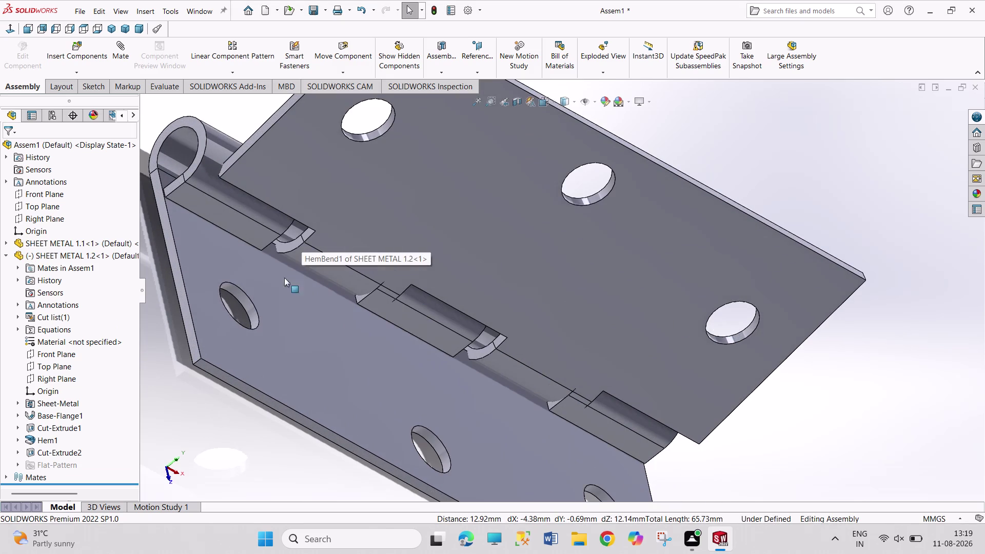
click(290, 244)
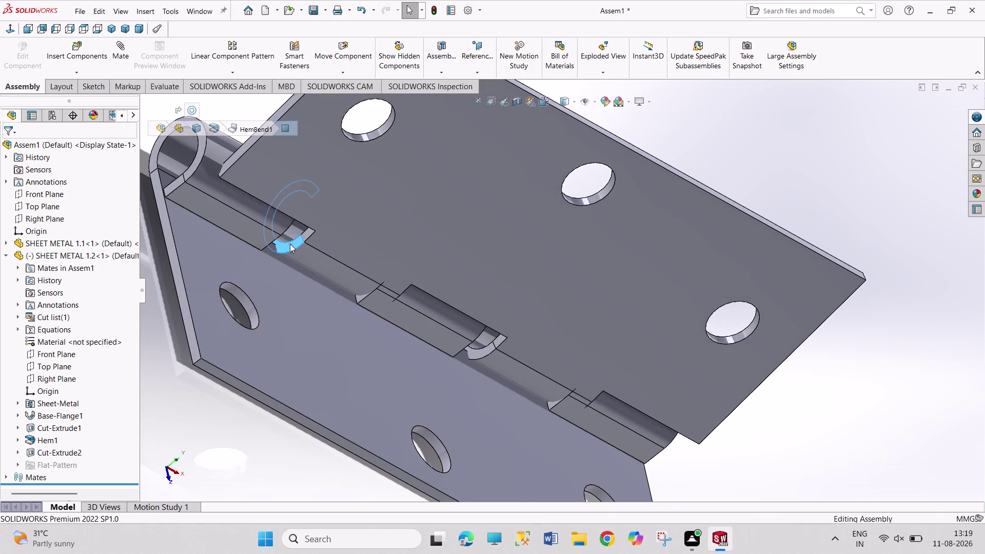
middle_drag(357, 331, 293, 248)
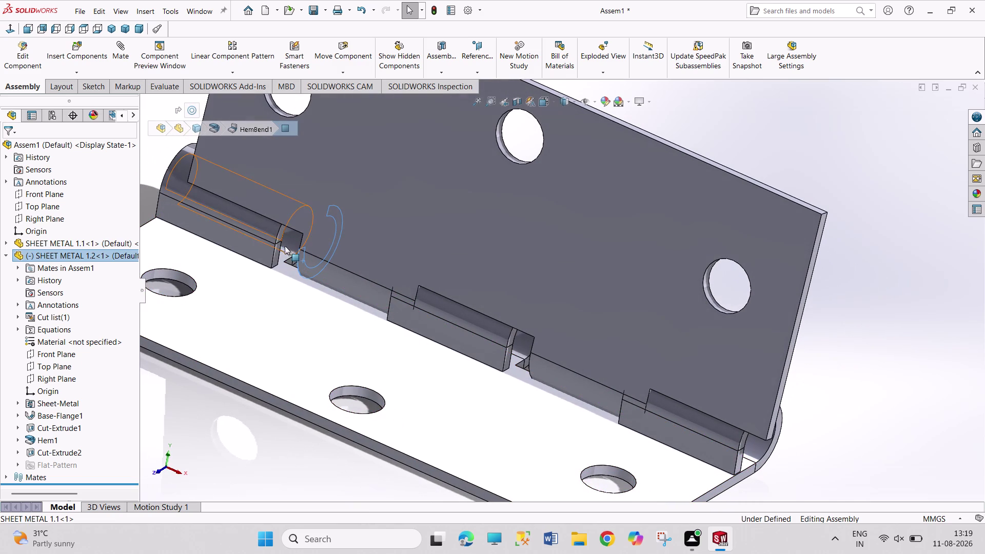
click(281, 236)
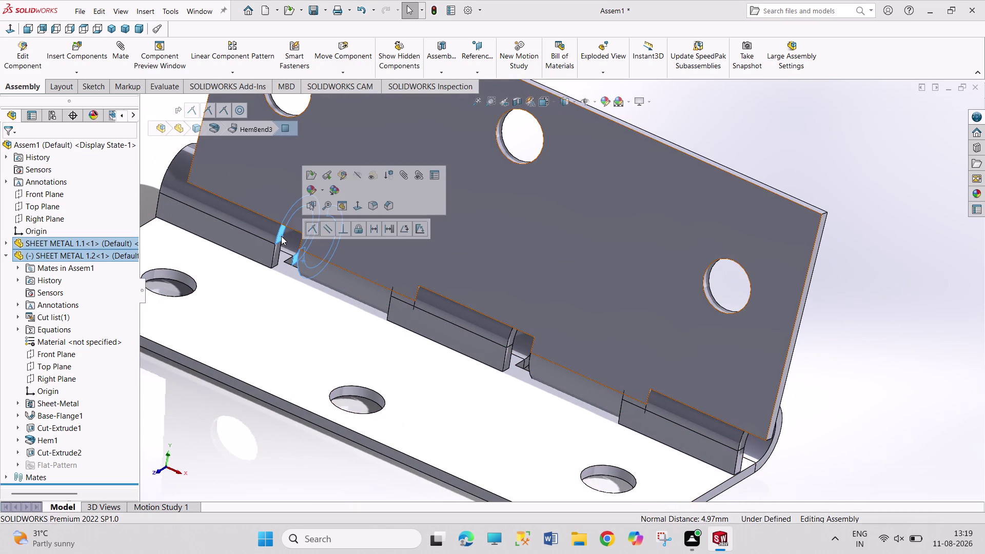
click(311, 231)
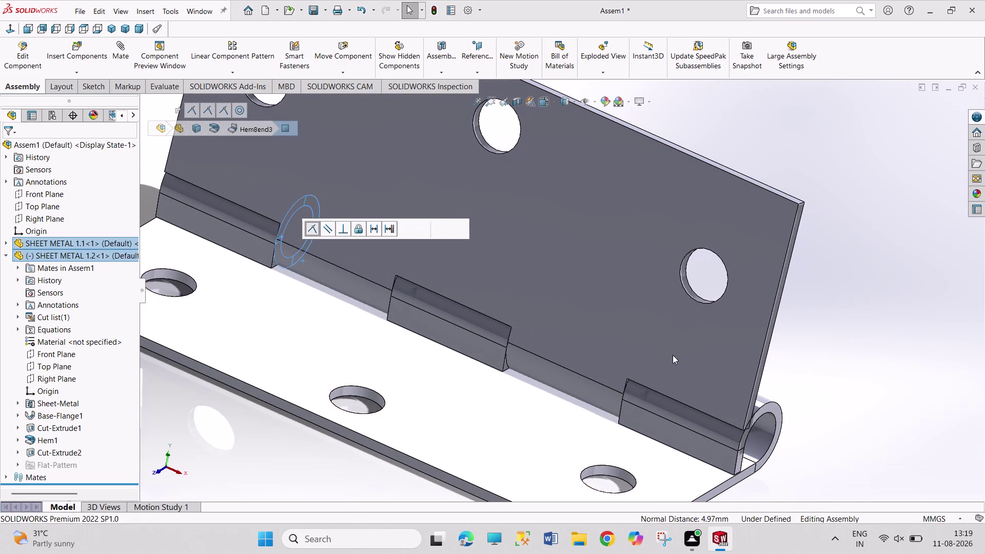
scroll(up, 3)
scroll(up, 3)
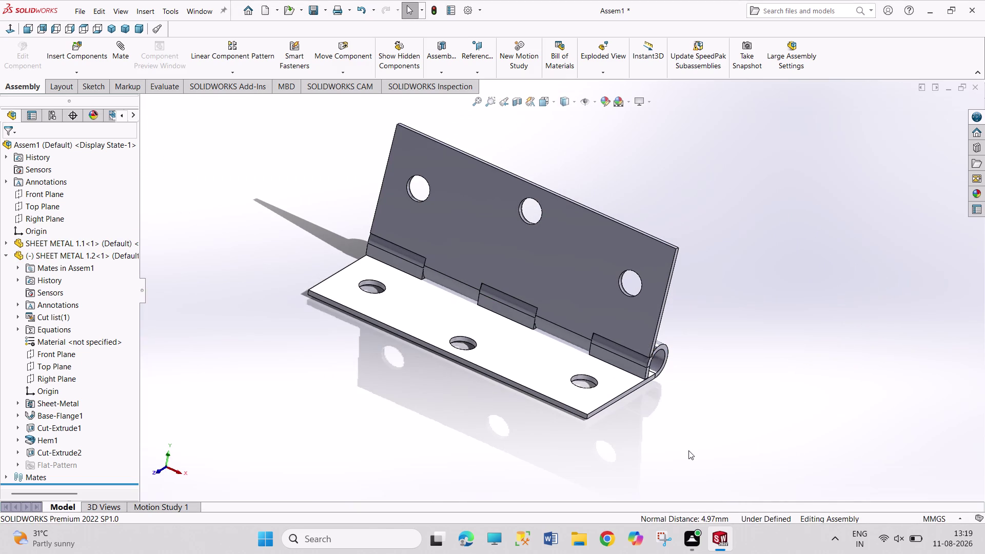
middle_drag(688, 450, 619, 429)
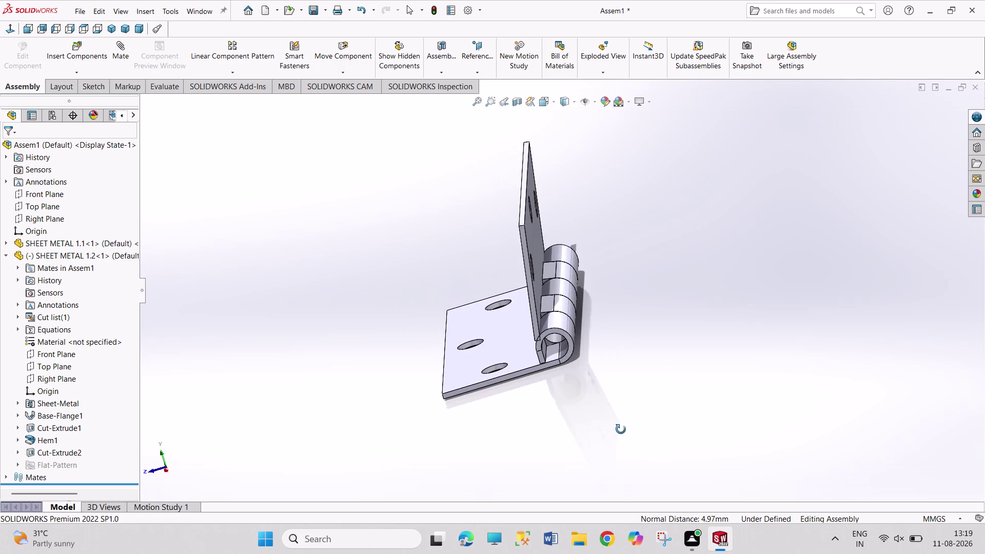
Angle-mate SHEET METAL 1.2's Top Plane to the Assem1 Top Plane at 120°.
middle_drag(619, 429, 618, 383)
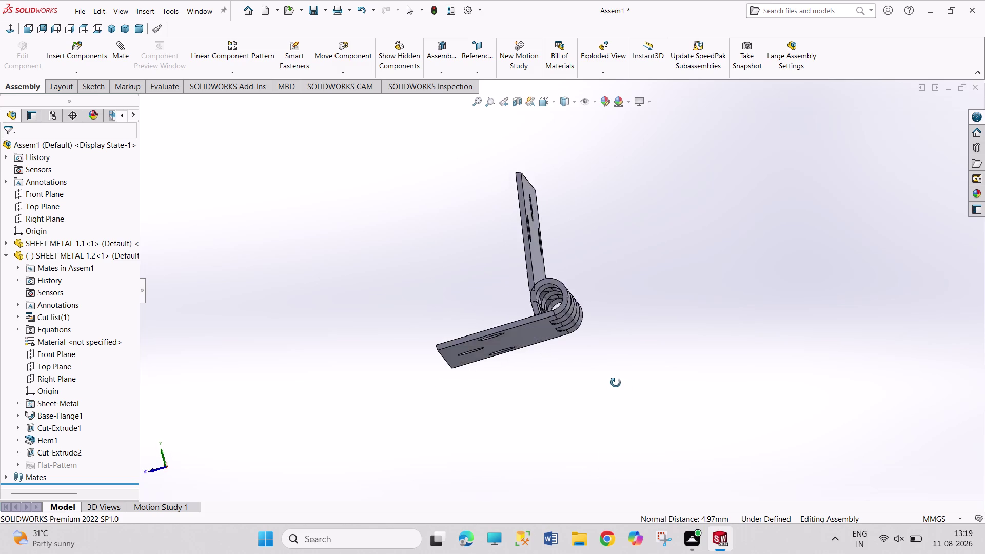
middle_drag(618, 383, 623, 429)
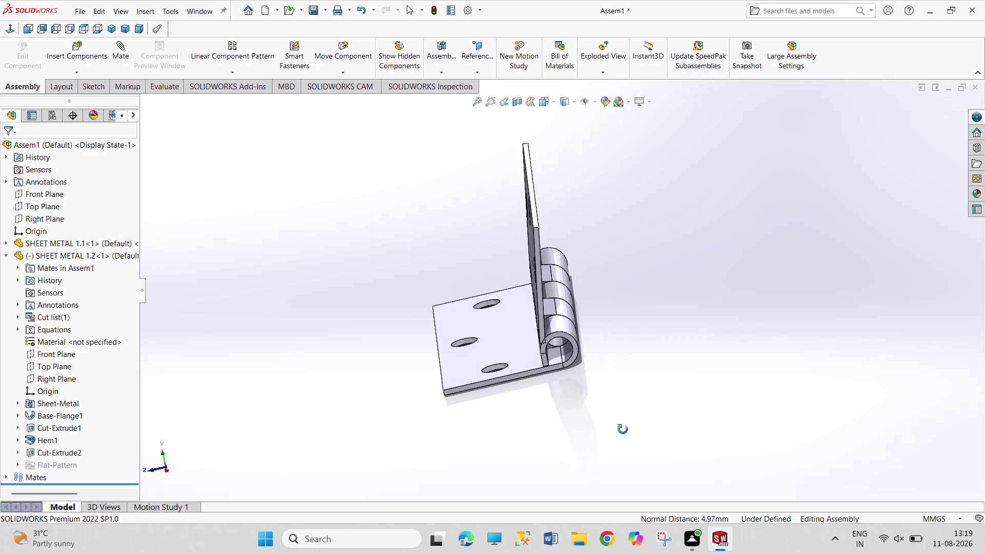
middle_drag(623, 429, 624, 430)
middle_drag(375, 261, 394, 251)
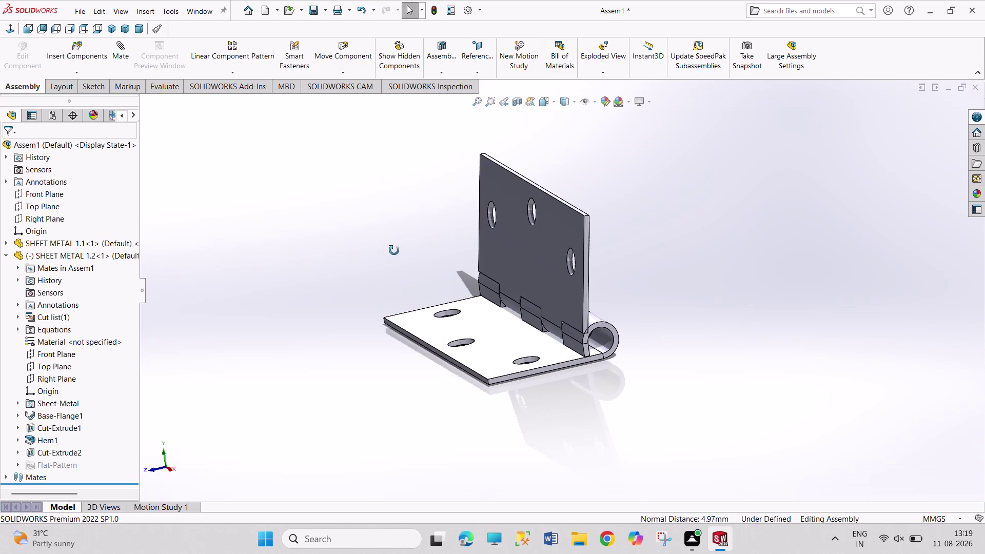
middle_drag(393, 251, 393, 250)
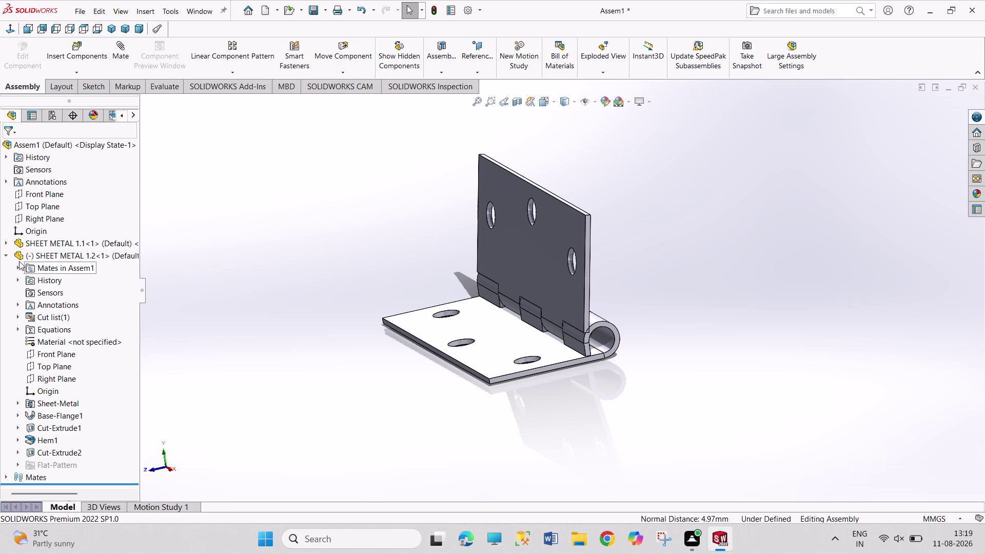
click(60, 366)
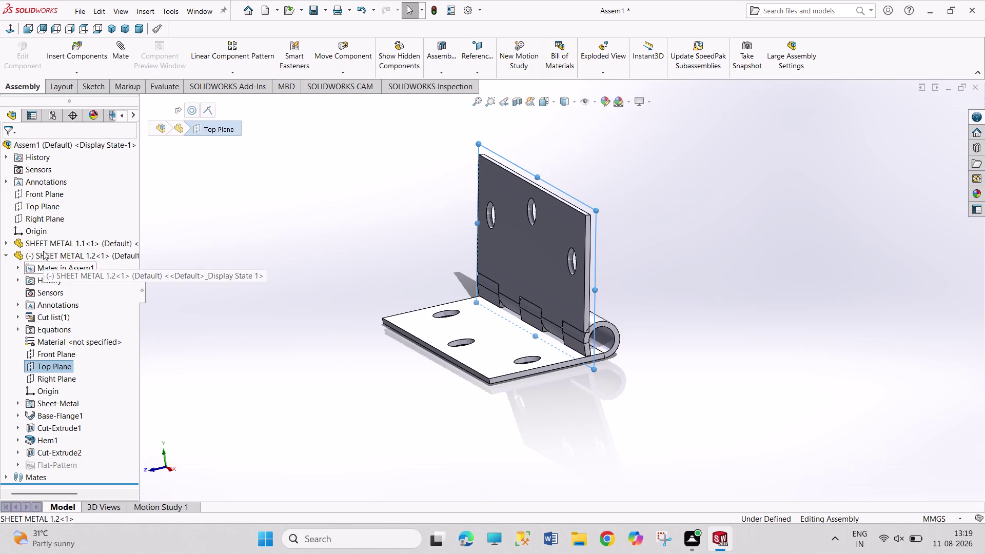
click(44, 208)
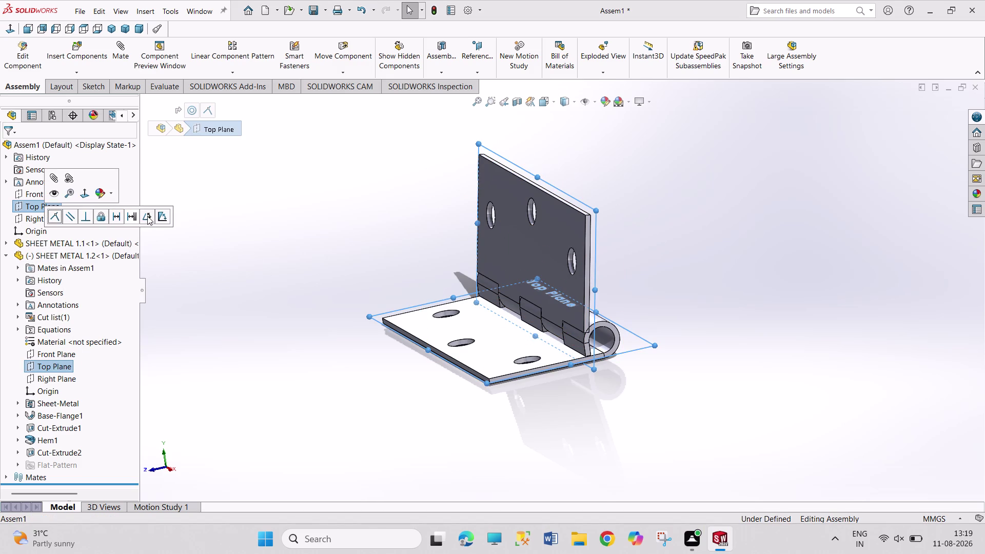
click(147, 216)
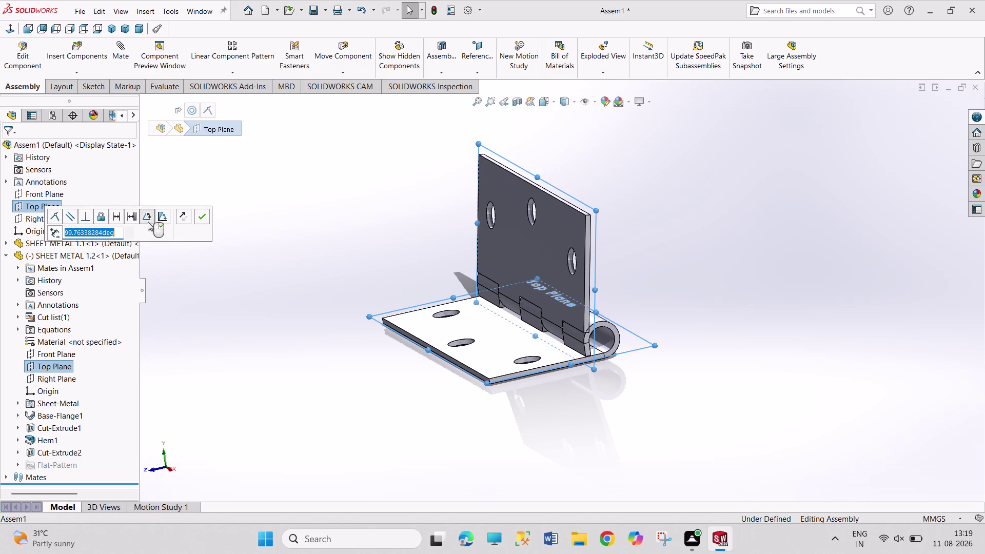
text(120)
key(Return)
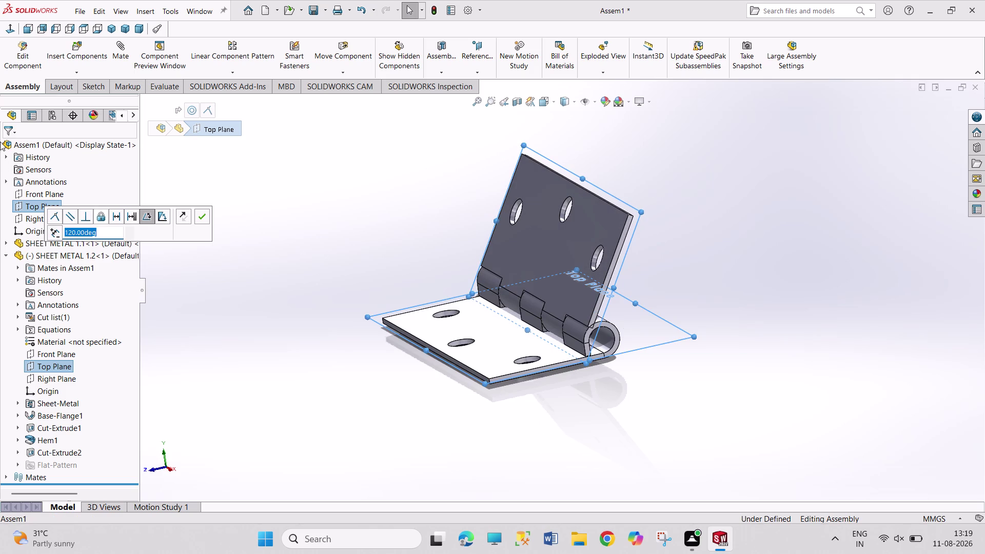
click(202, 216)
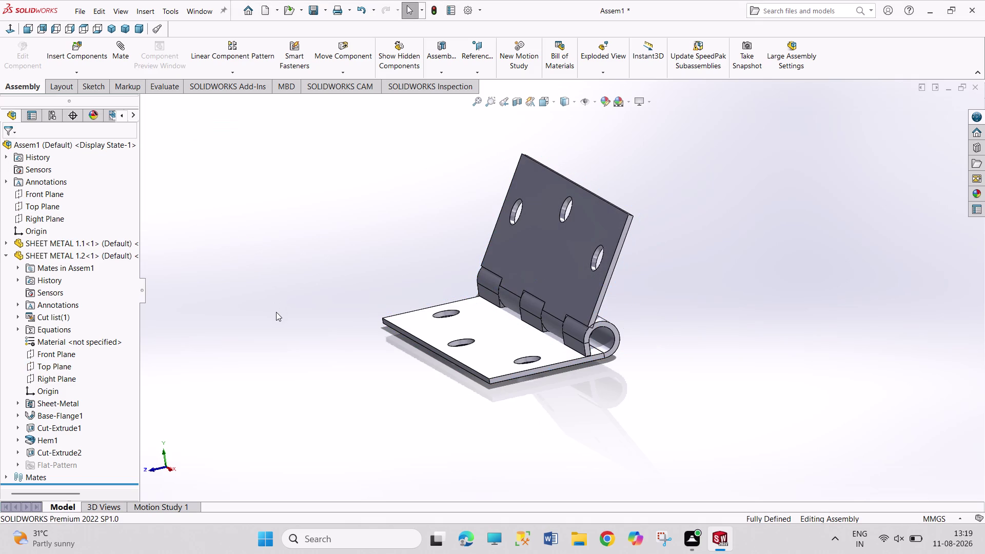
click(71, 52)
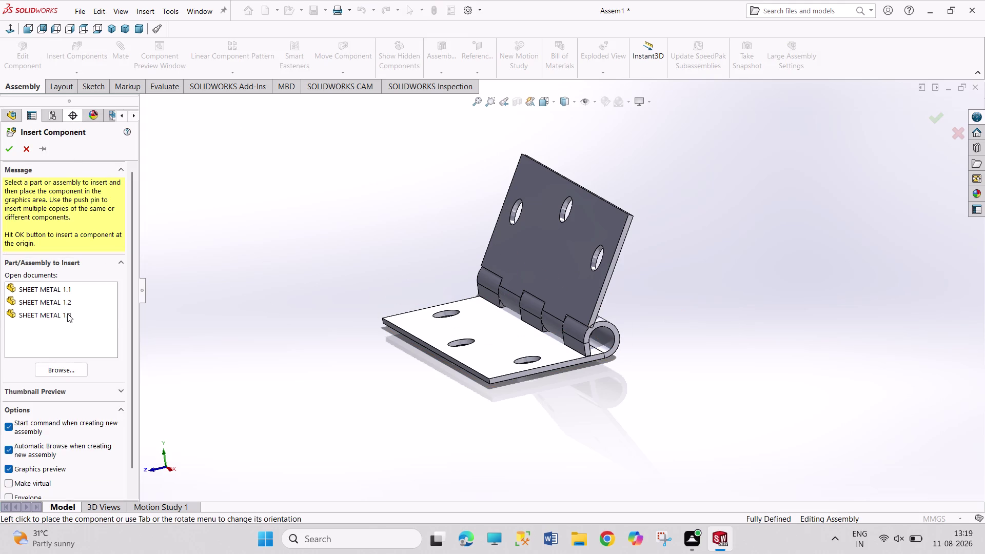
Insert the SHEET METAL 1.3 pin and drag it near the hinge knuckle.
double_click(67, 313)
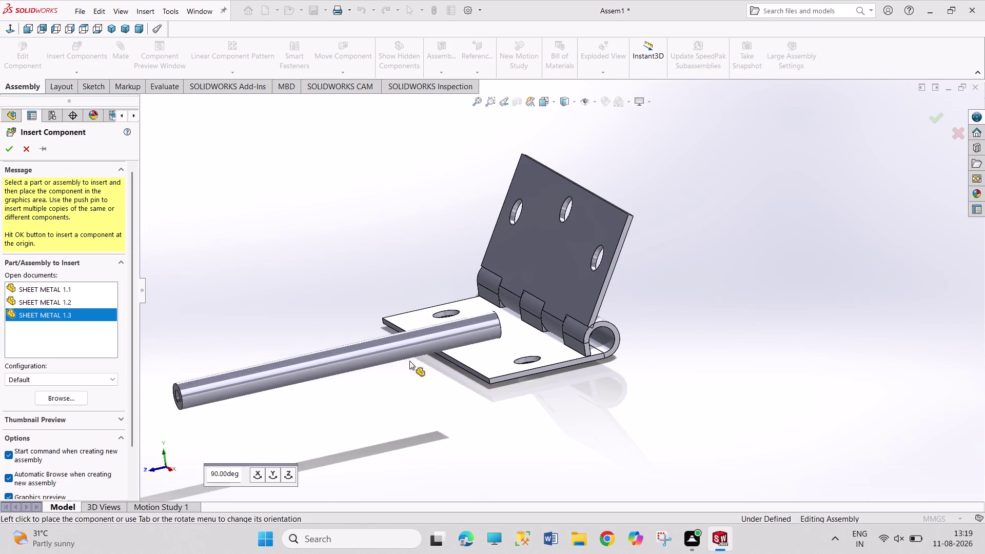
click(618, 409)
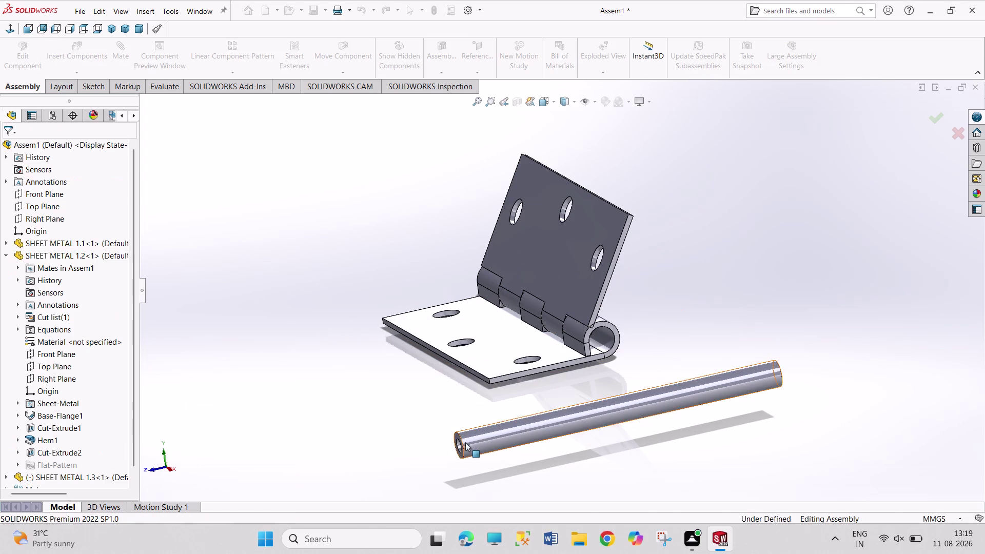
drag(461, 441, 455, 380)
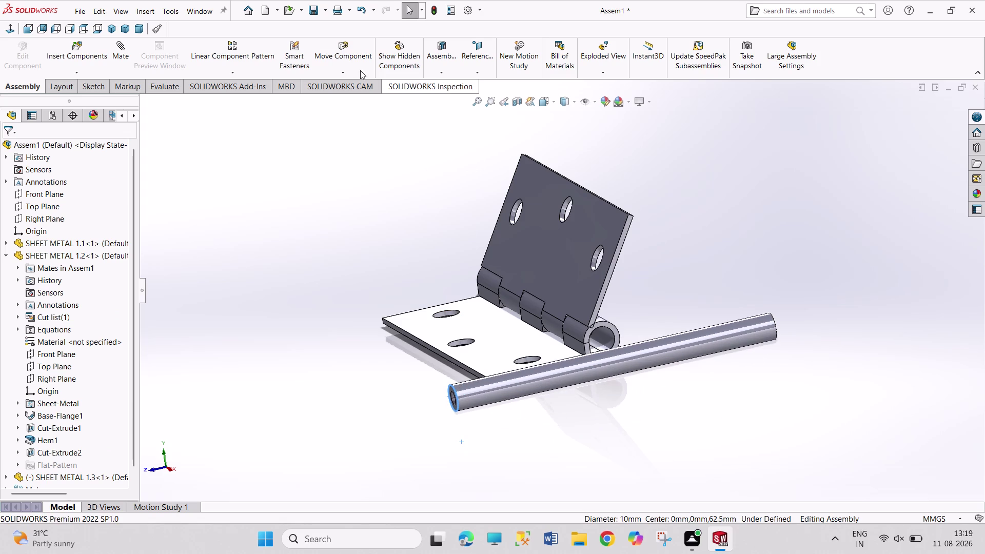
Rotate the pin so it runs roughly along the knuckle axis.
click(336, 72)
click(348, 96)
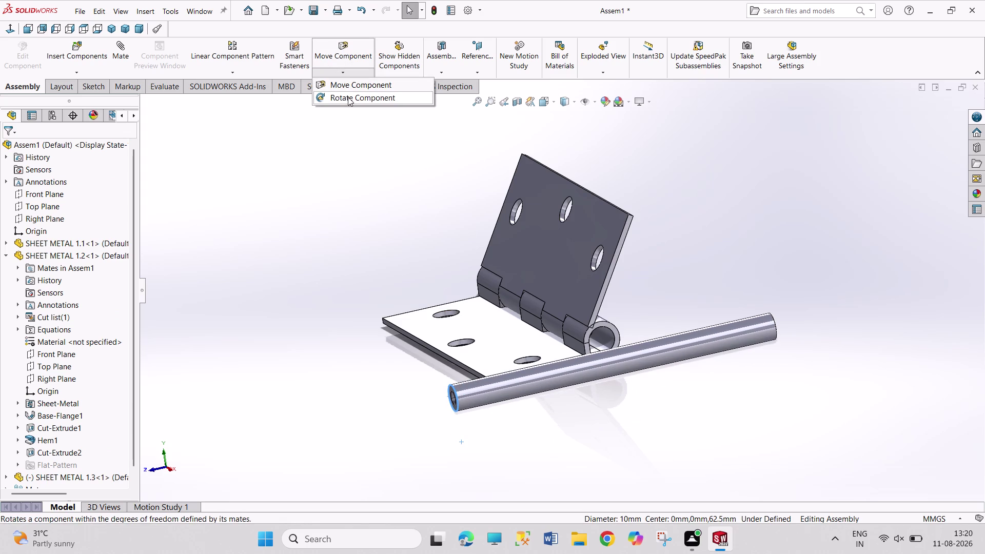
drag(780, 333, 691, 406)
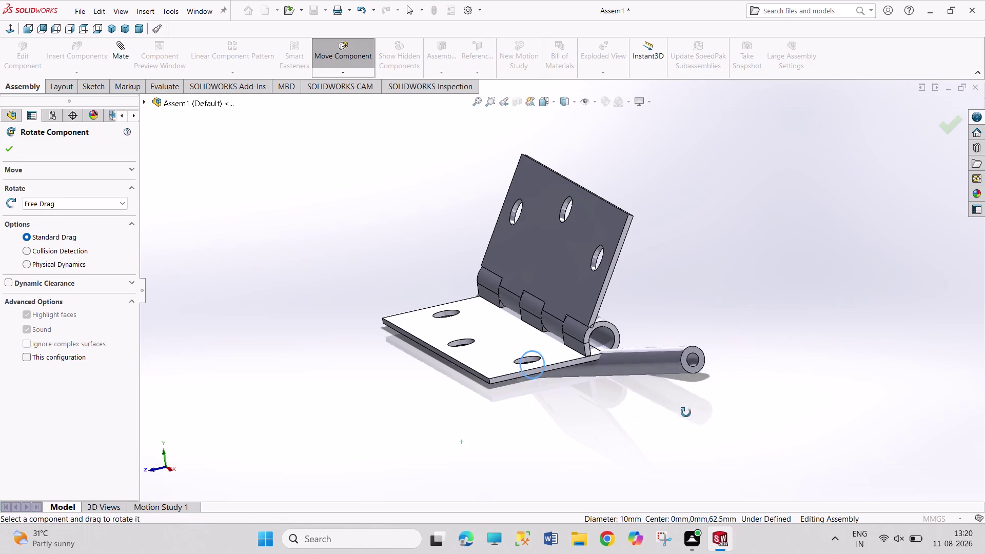
drag(691, 406, 702, 473)
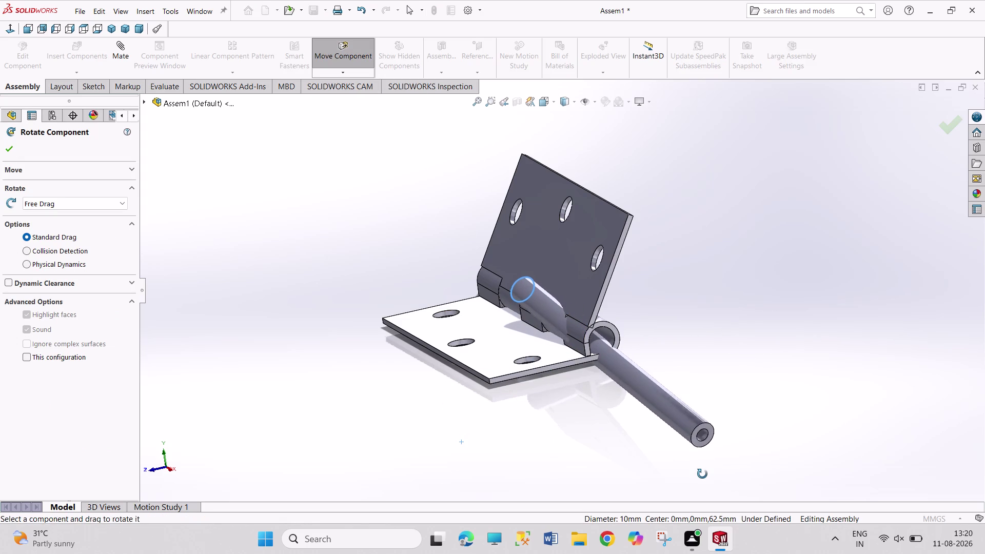
drag(702, 473, 702, 475)
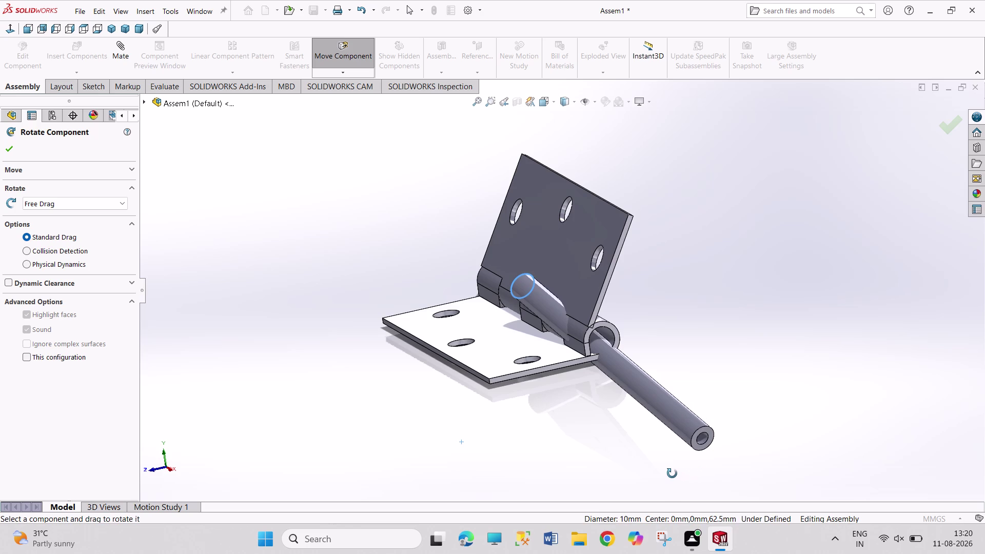
key(Escape)
key(Escape)
key(Escape)
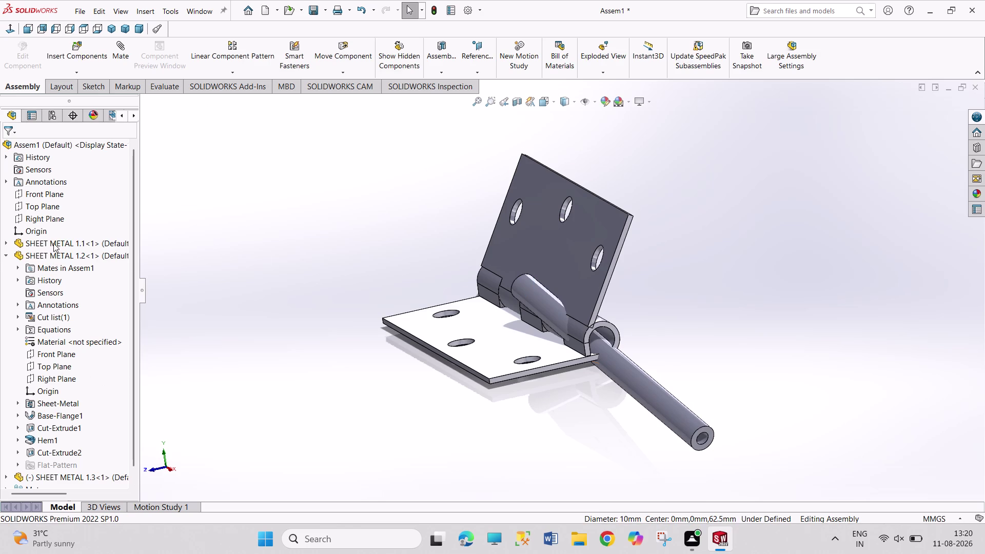
Start an angle mate between the pin's Top Plane and the assembly Top Plane at 90°.
click(4, 257)
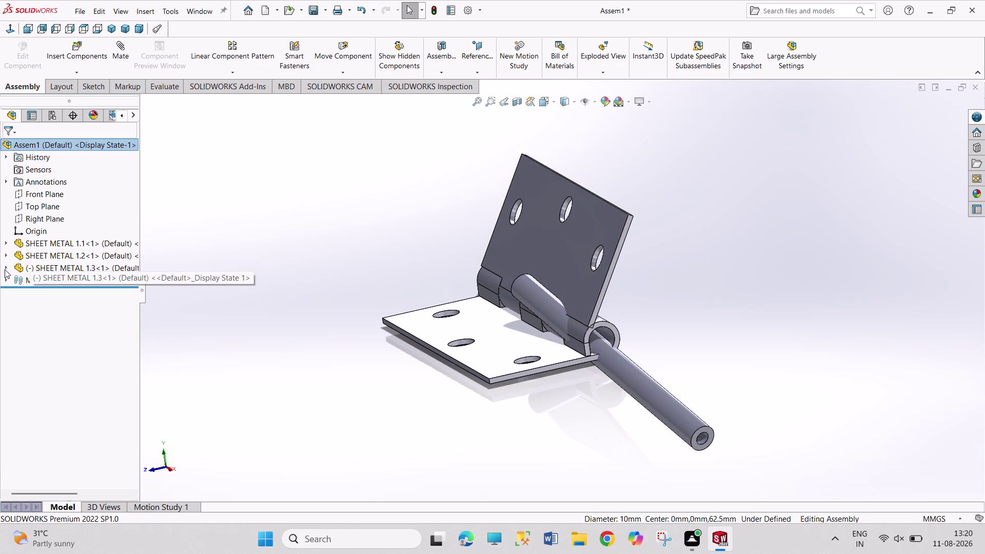
click(5, 268)
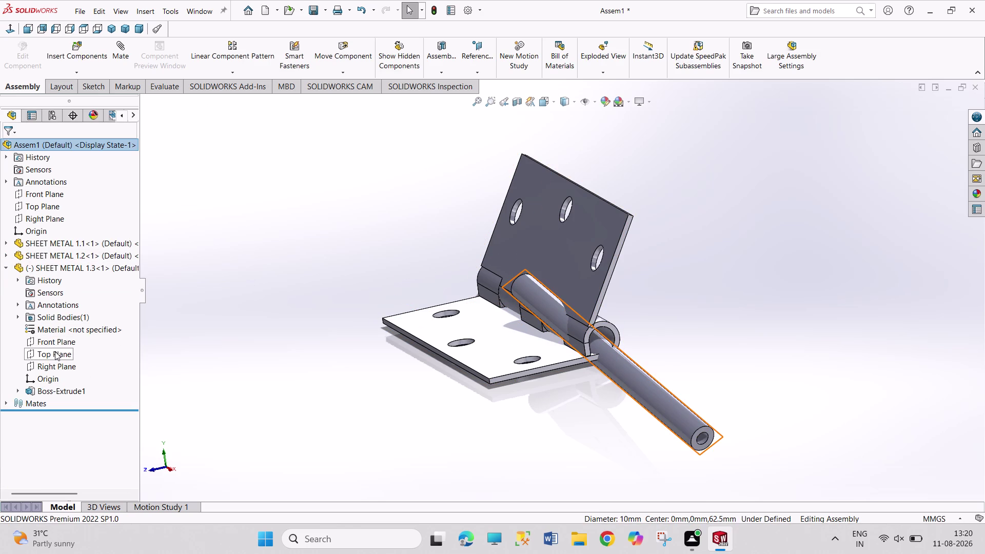
click(55, 352)
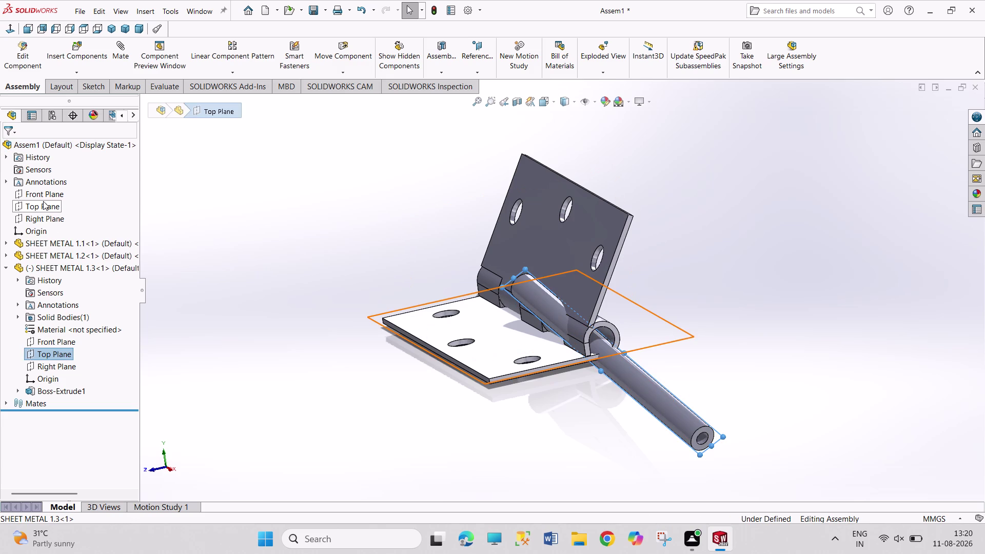
click(43, 201)
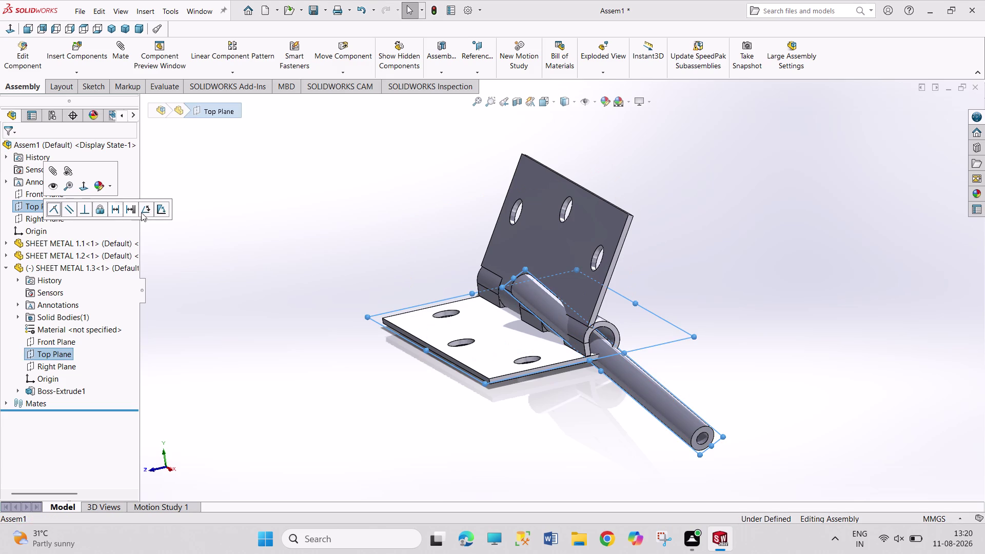
click(143, 212)
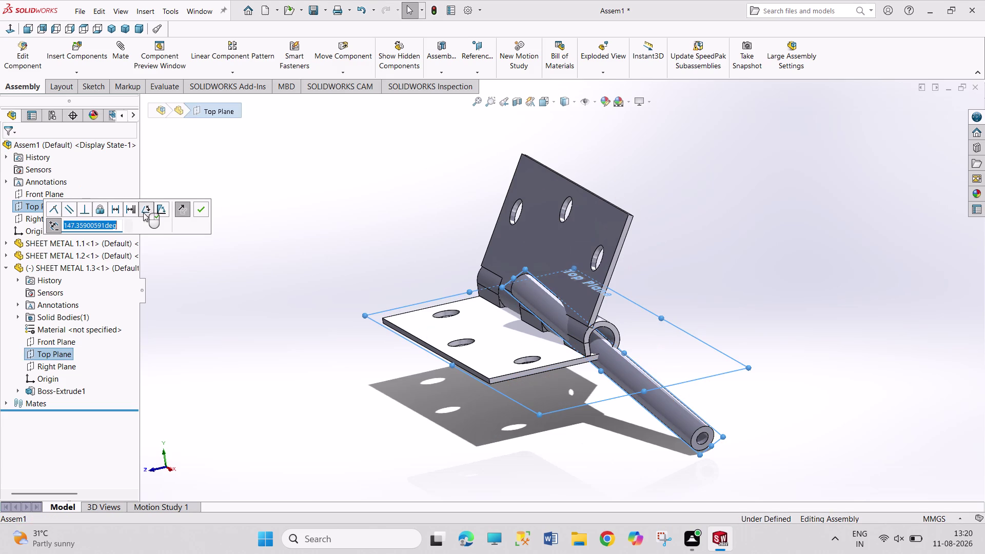
text(90)
key(Return)
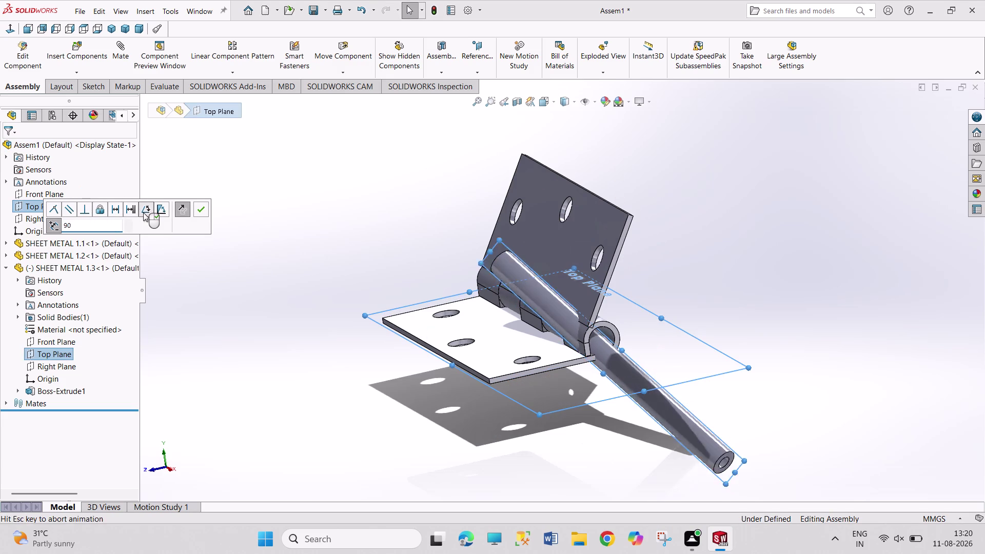
Change the pin's angle mate to 180° and confirm it.
text(18)
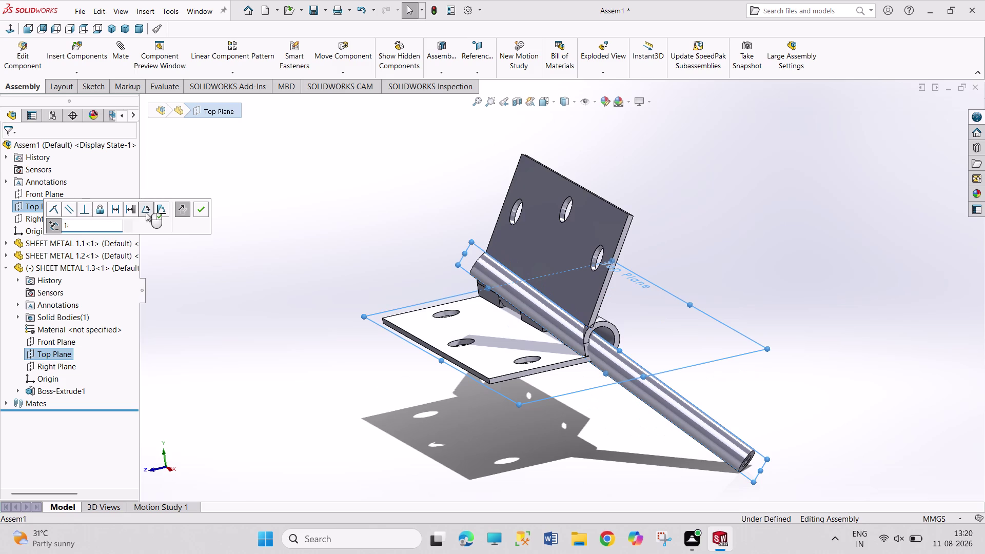
text(0)
key(Return)
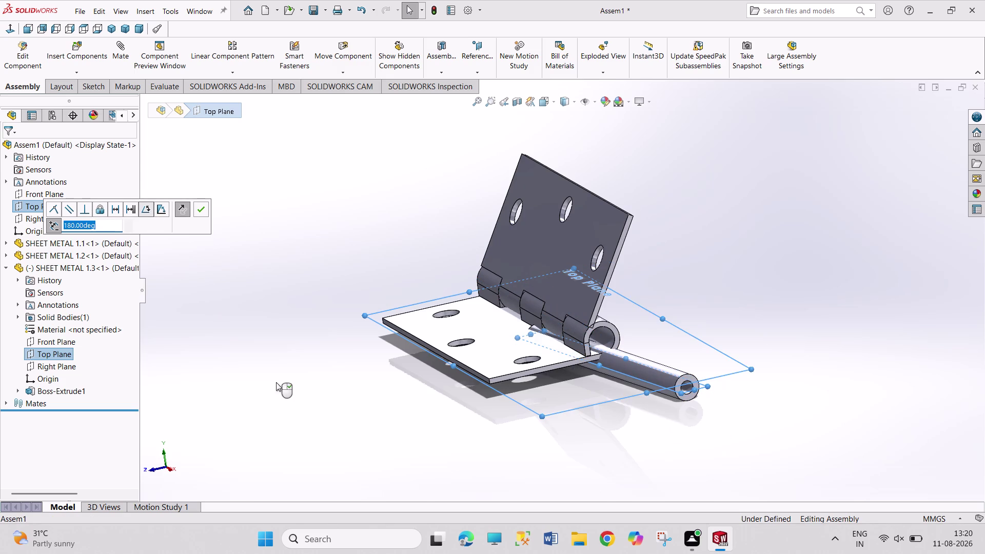
middle_drag(391, 406, 345, 353)
middle_drag(353, 375, 341, 314)
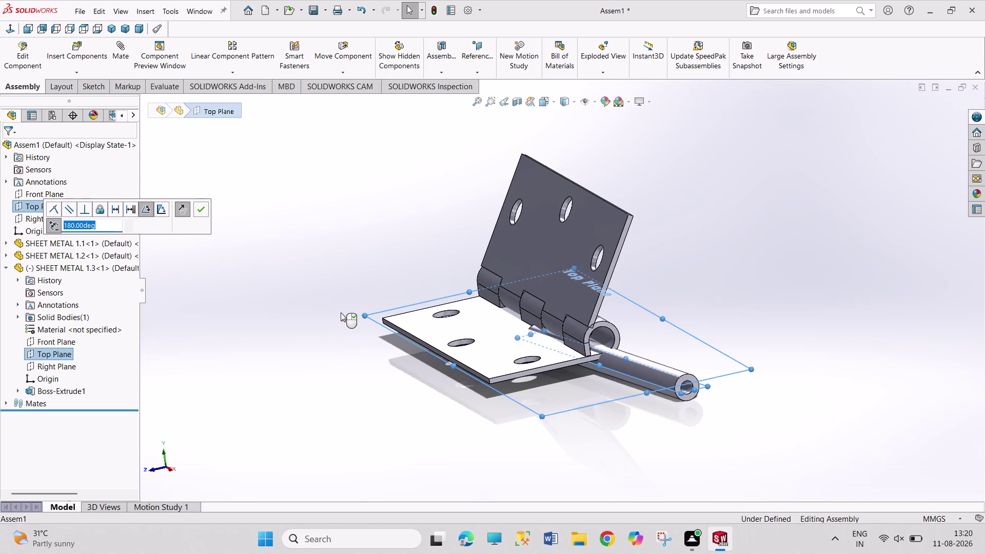
middle_drag(341, 313, 340, 311)
middle_drag(297, 380, 286, 335)
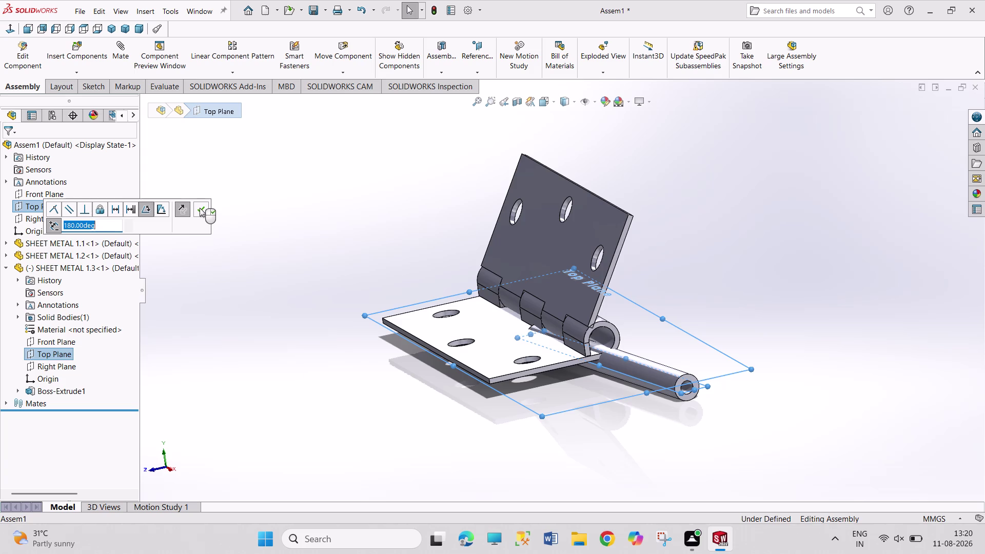
click(199, 208)
middle_drag(298, 323, 284, 241)
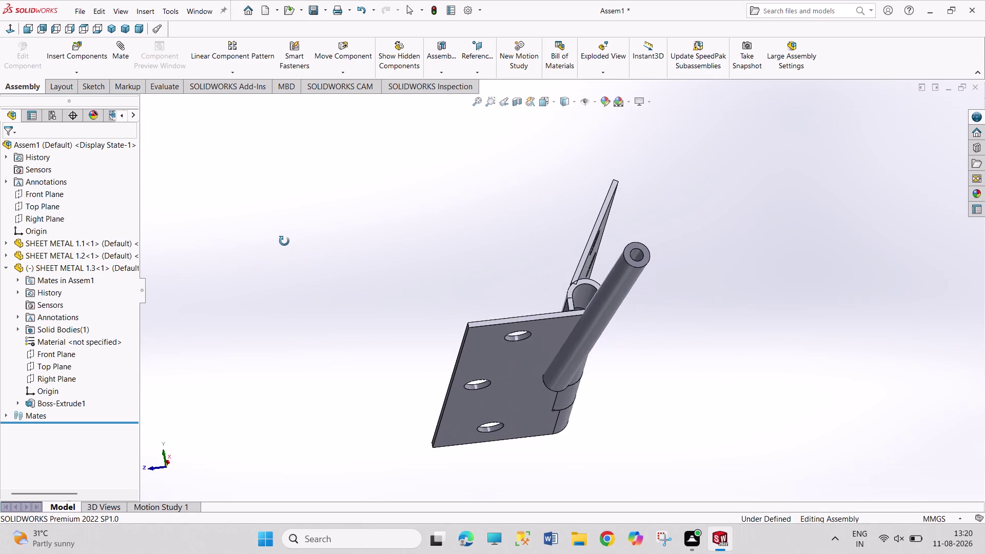
middle_drag(284, 241, 277, 292)
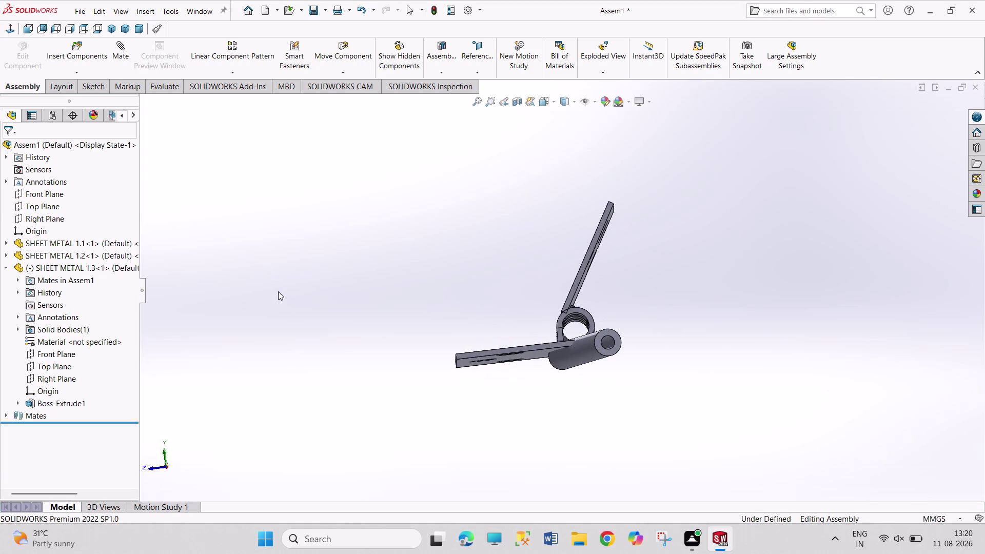
middle_drag(330, 379, 242, 378)
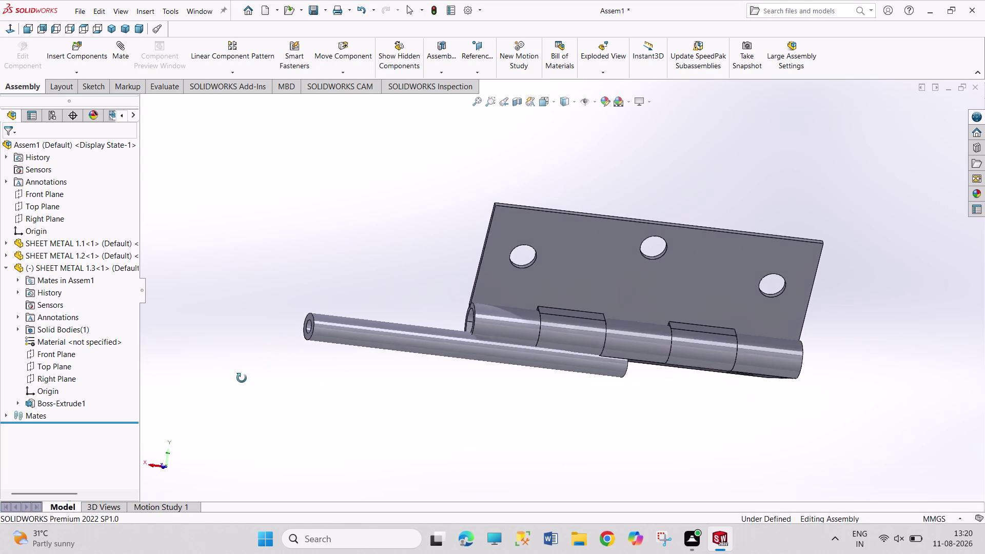
Mate the pin's circular edge concentric with the knuckle's circular edge.
middle_drag(242, 378, 306, 371)
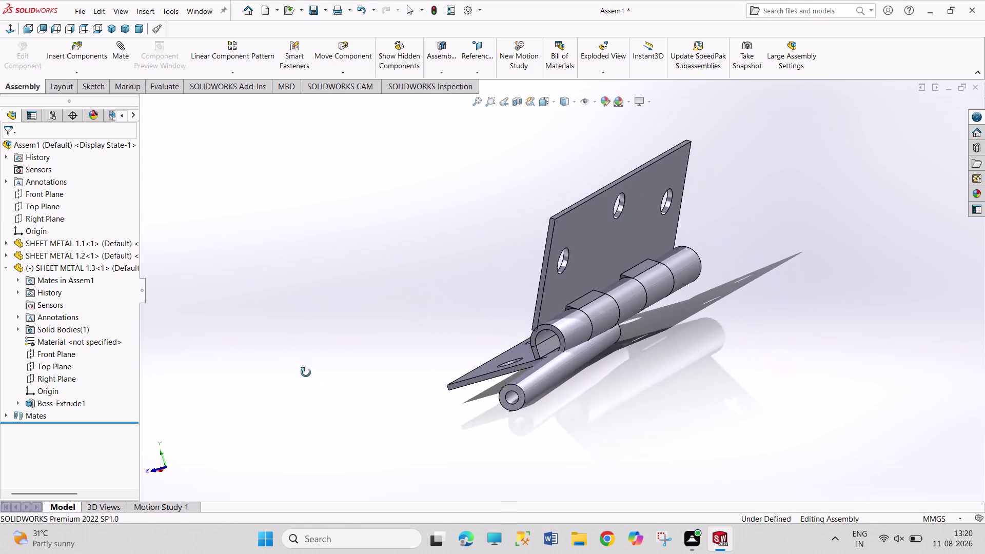
middle_drag(305, 371, 177, 387)
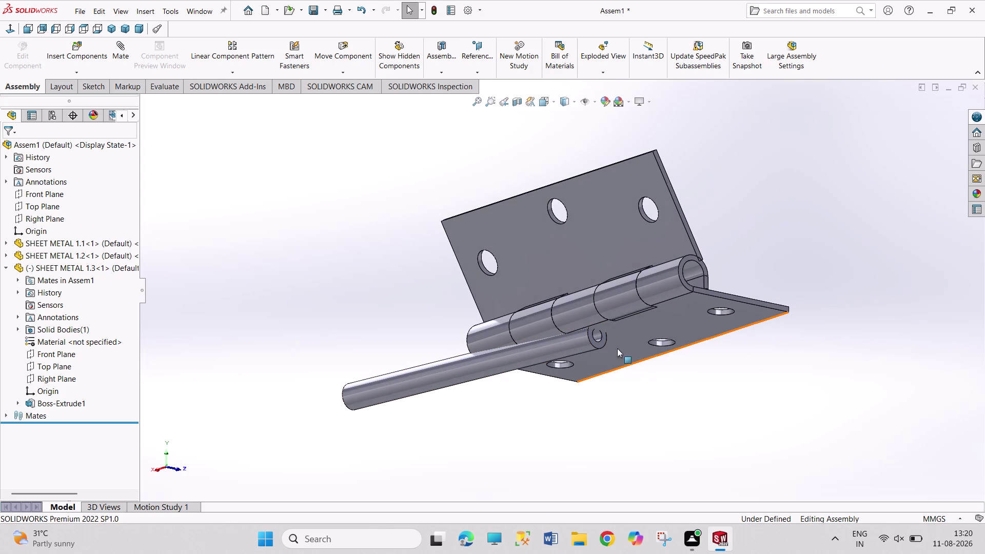
click(603, 345)
middle_drag(394, 311, 406, 317)
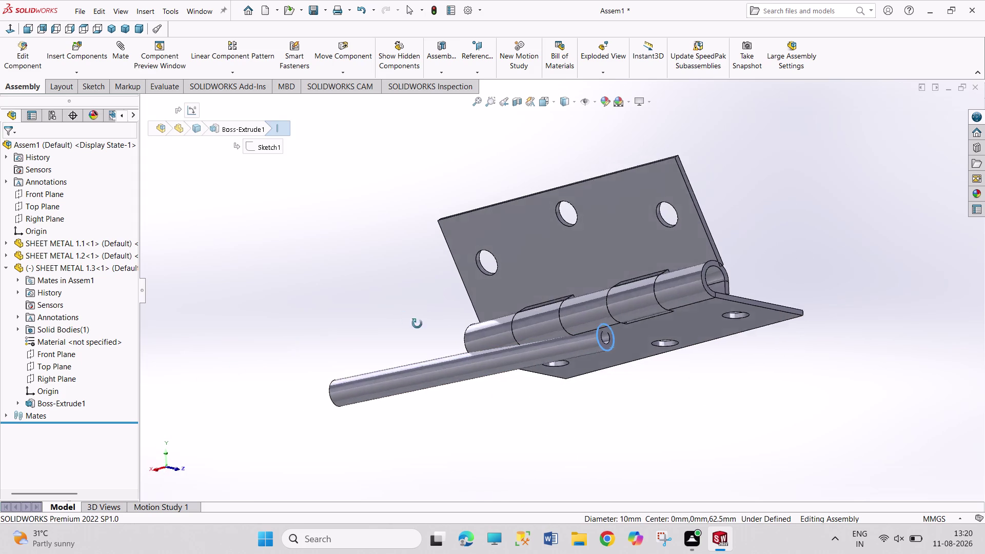
middle_drag(406, 317, 503, 356)
click(520, 343)
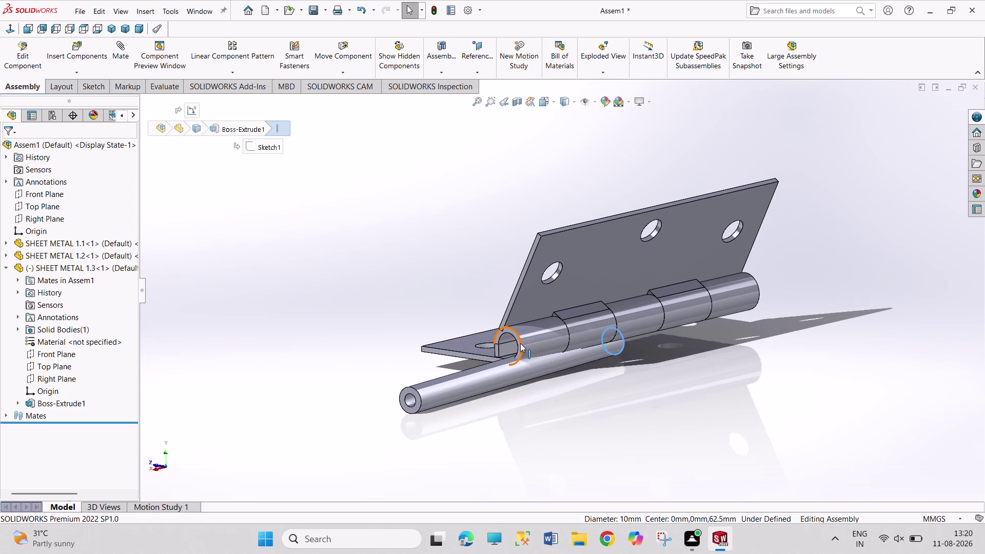
click(569, 335)
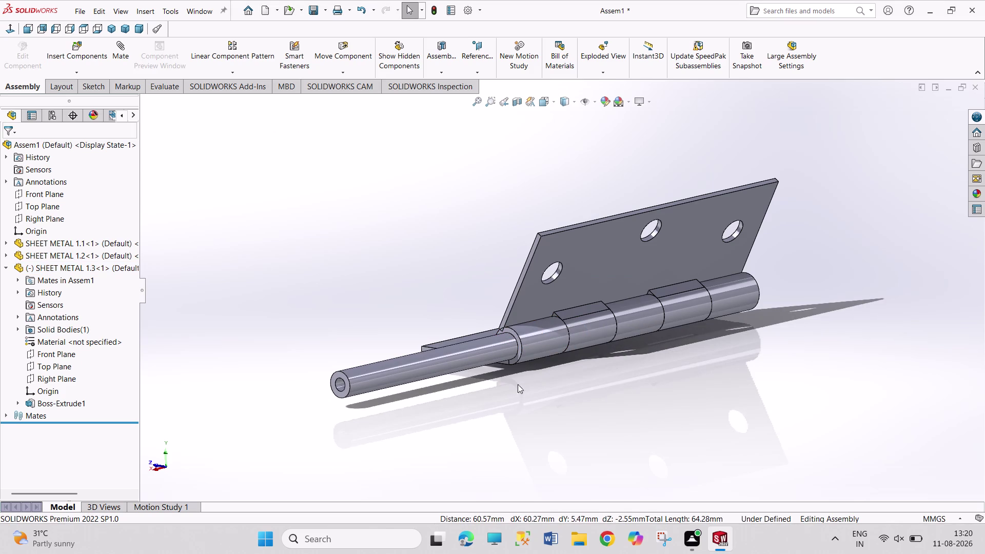
Mate the pin's end face flush with the knuckle edge, then view the hinge isometrically.
click(348, 387)
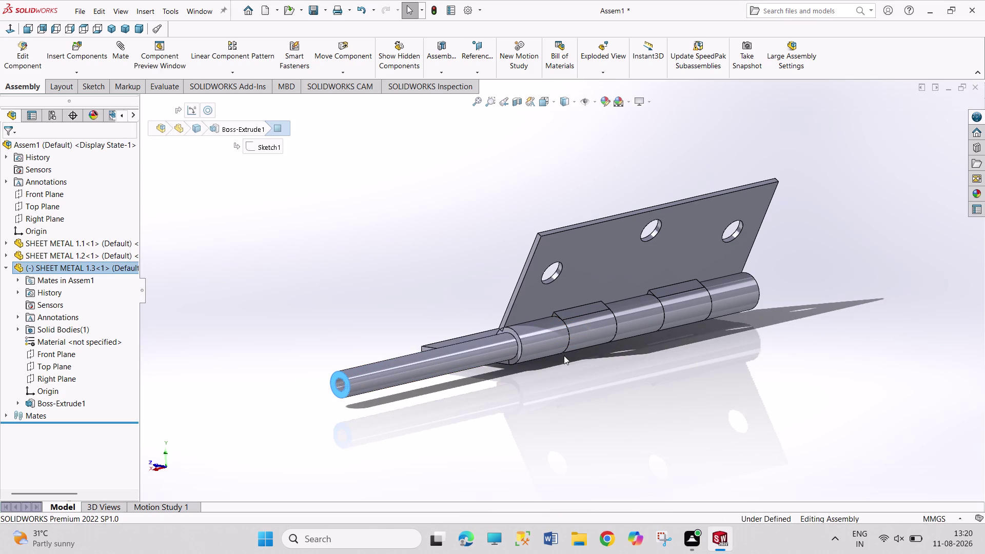
scroll(up, 3)
scroll(down, 3)
scroll(down, 3)
scroll(down, 3)
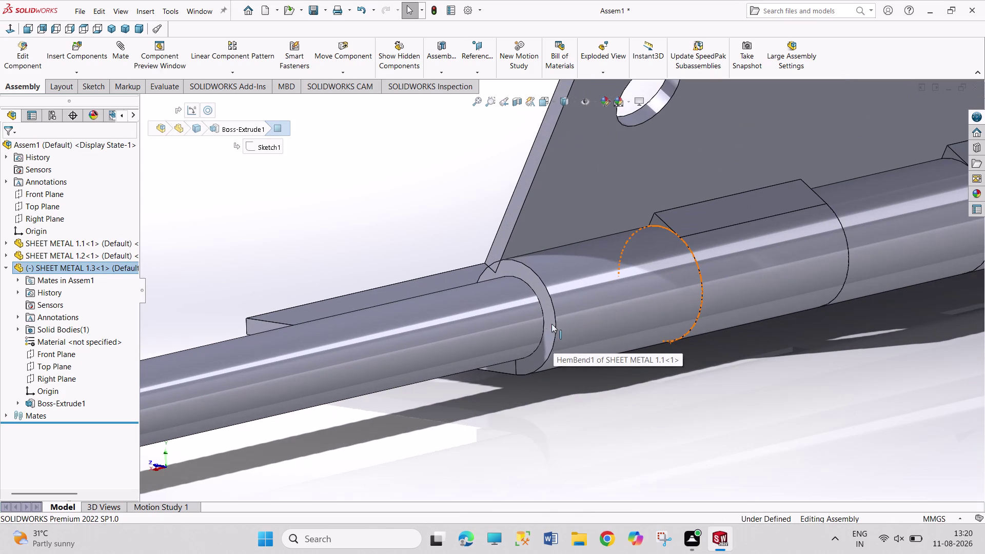
click(542, 327)
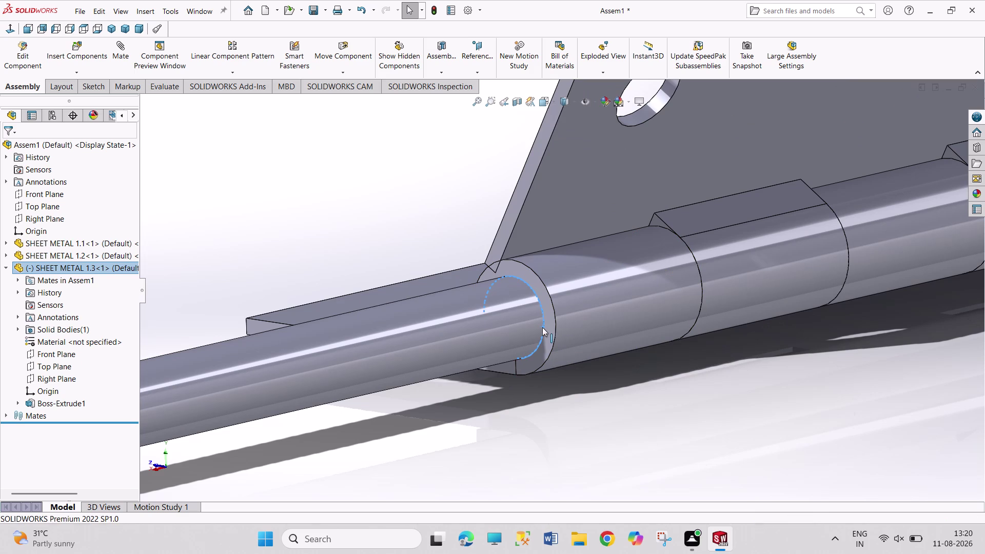
click(569, 318)
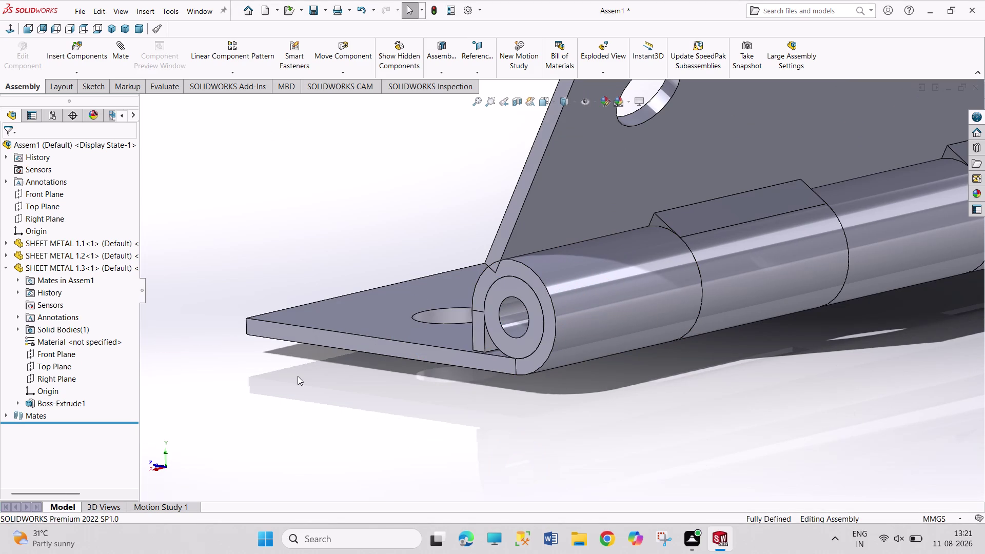
scroll(up, 3)
scroll(up, 3)
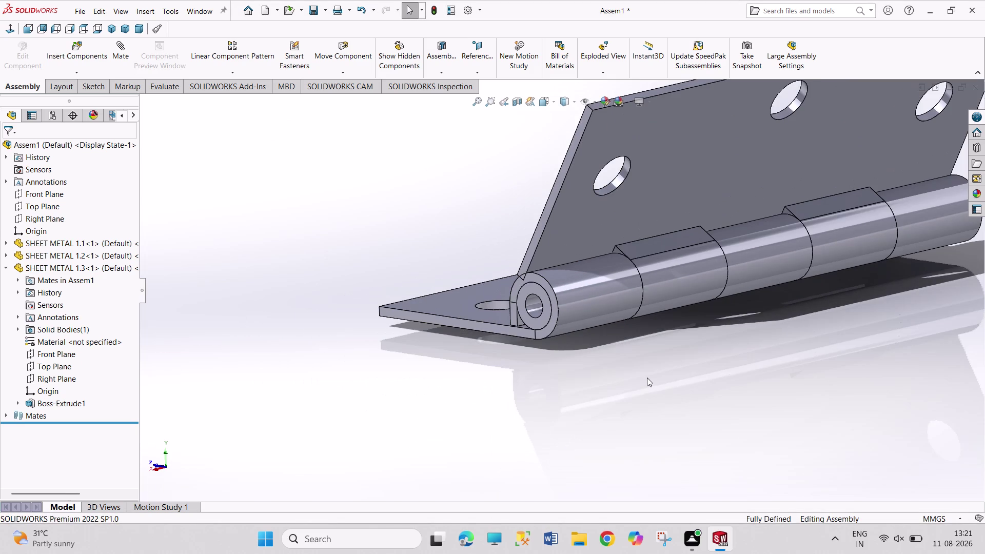
scroll(up, 3)
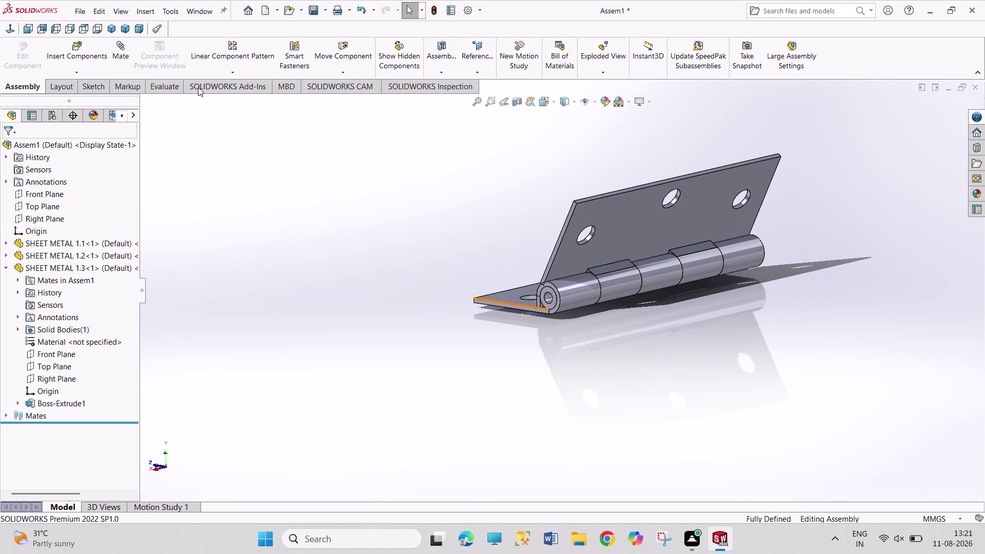
click(111, 32)
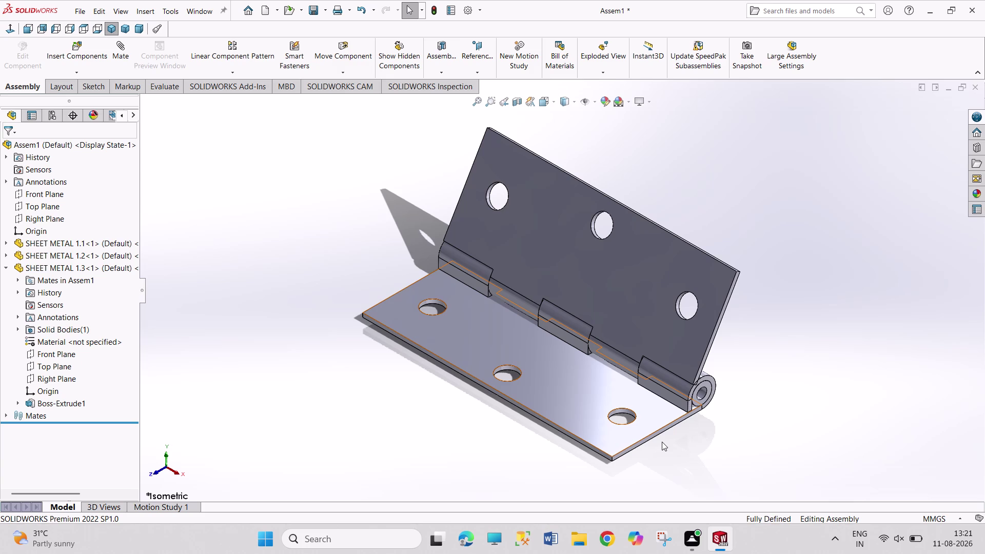
Save the isometric hinge assembly under the file name 'SHEET METAL 1'.
key(ctrl+s)
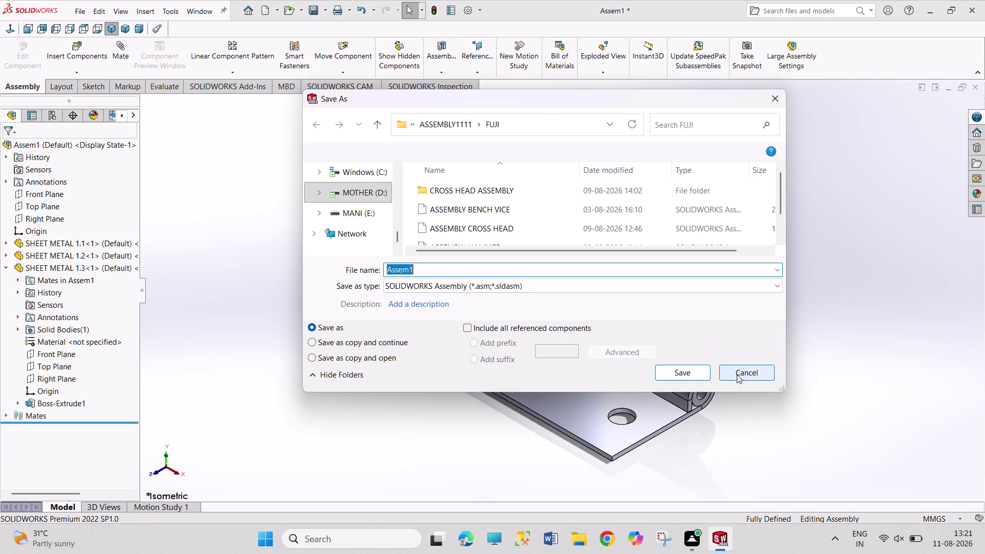
text(SHEET)
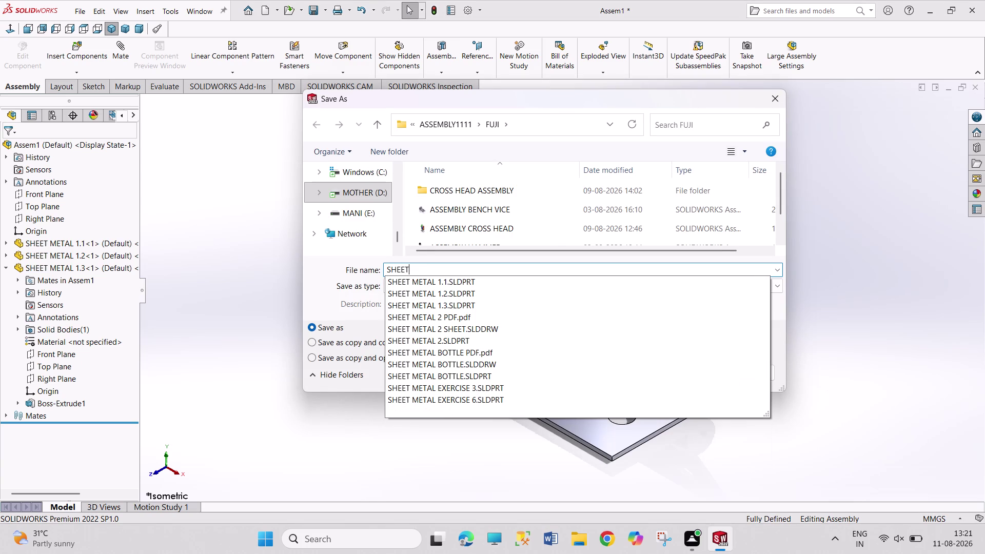
key(space)
text(METAL)
key(space)
text(1)
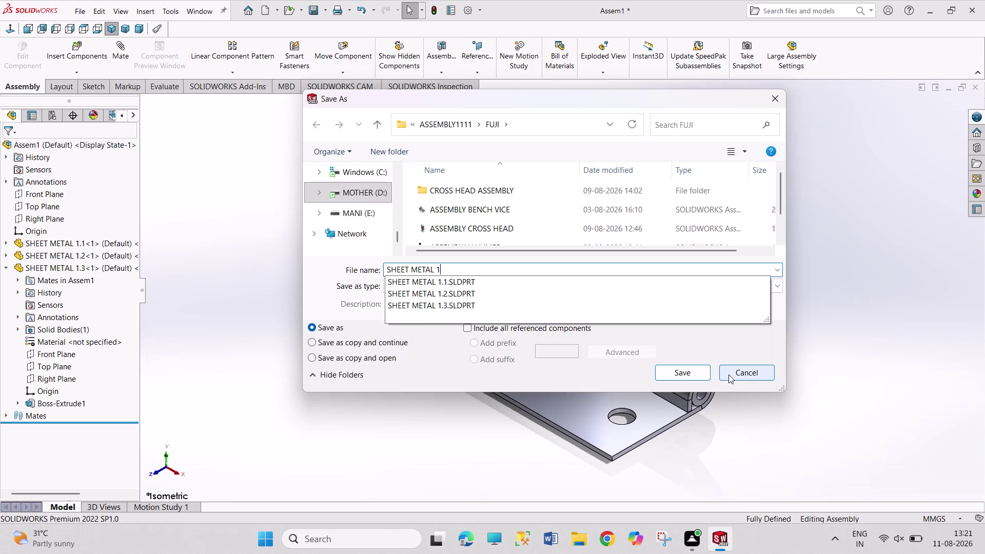
key(Return)
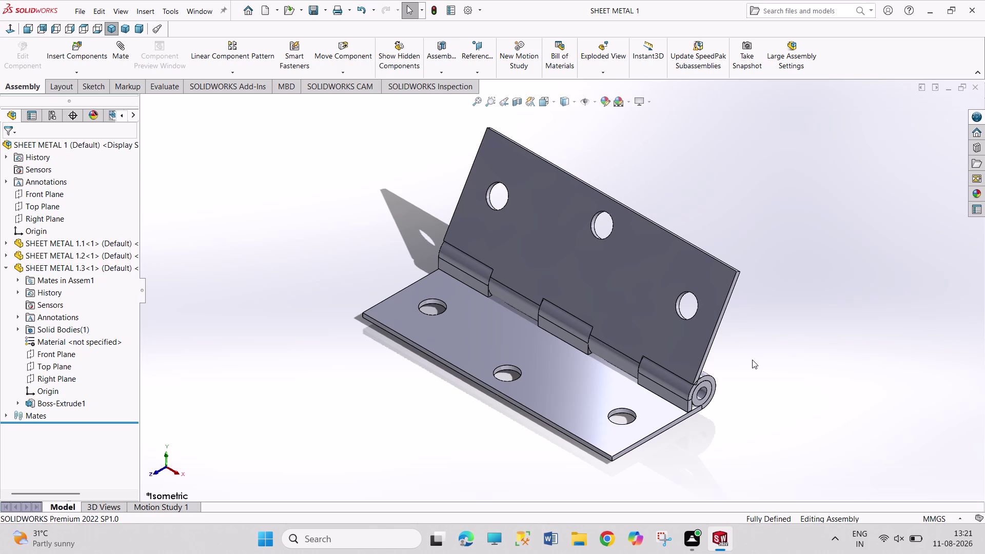
key(ctrl+n)
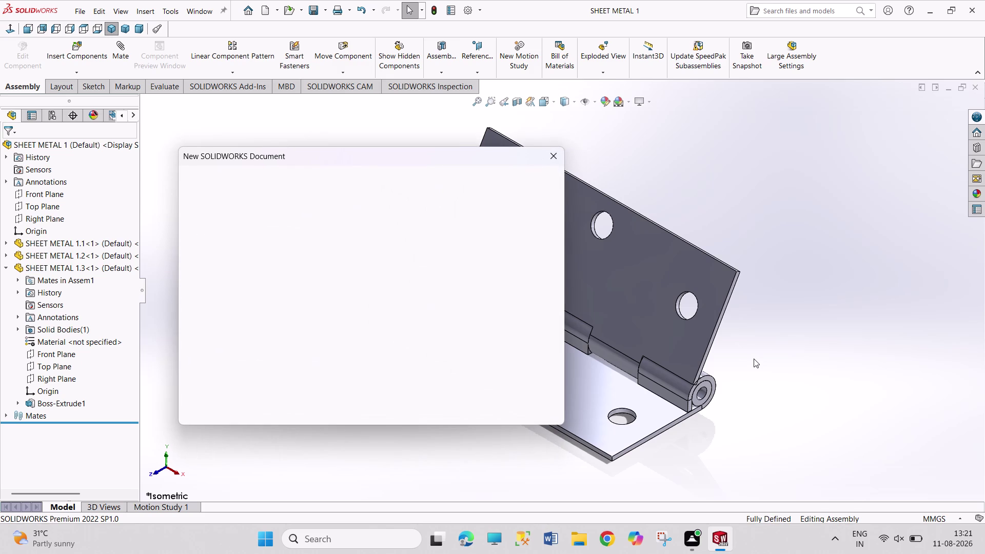
Create a new drawing on an A4 (ANSI) Landscape sheet.
key(Right)
key(Return)
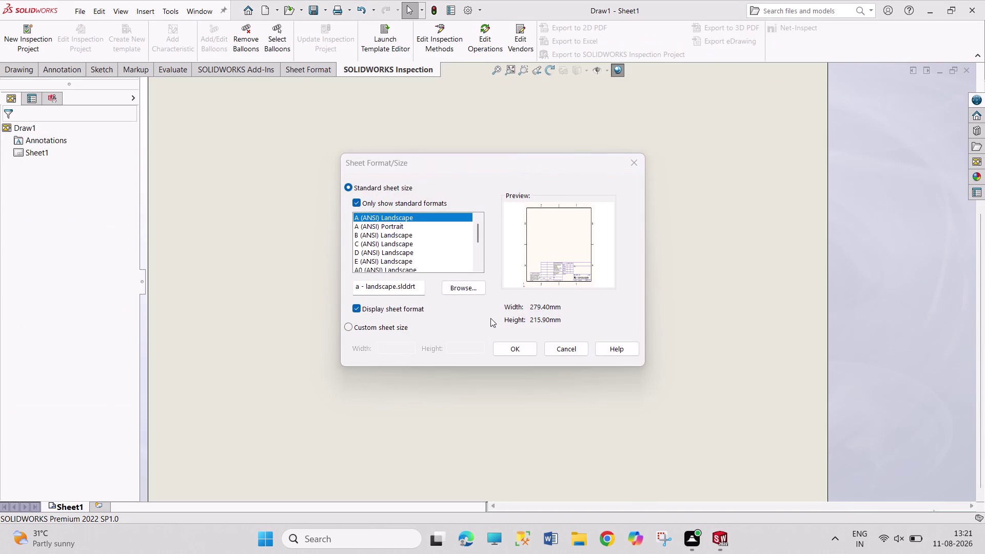
scroll(down, 3)
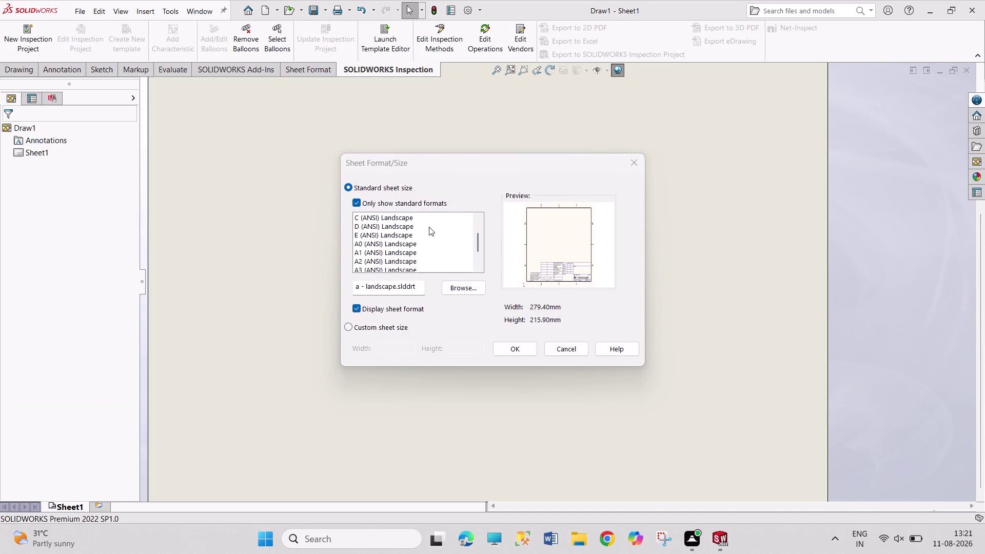
scroll(down, 3)
click(400, 252)
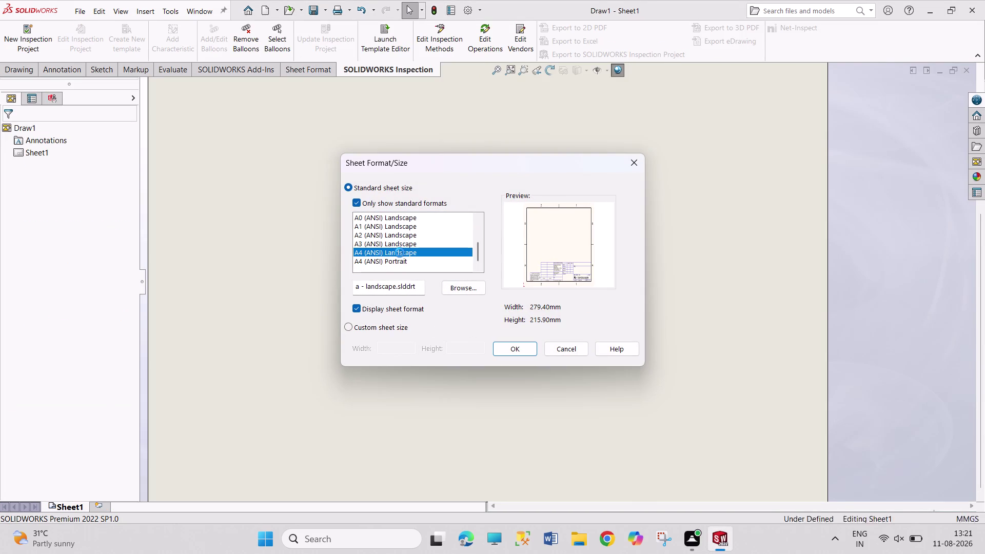
click(518, 346)
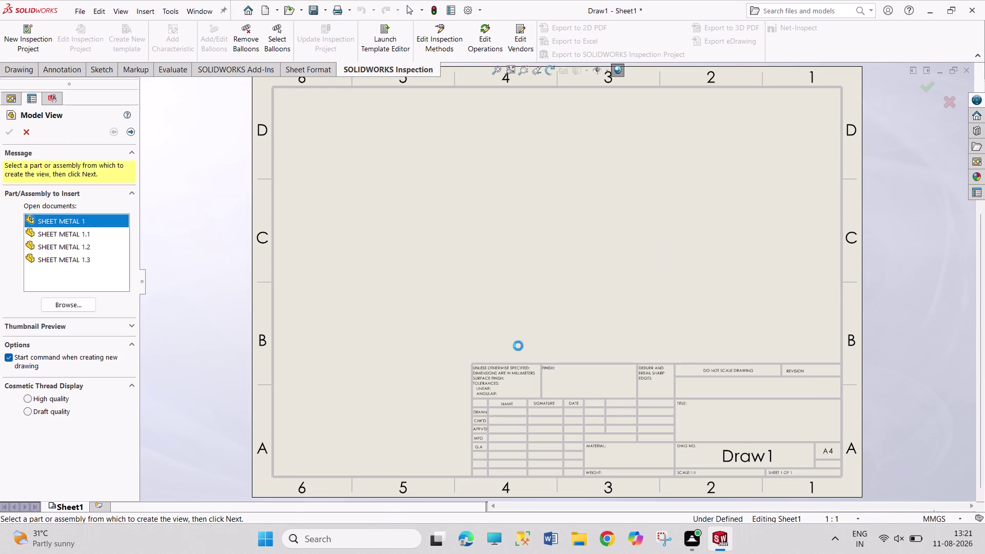
Place a trial model view of the hinge leaf, then undo it to leave the sheet empty.
double_click(96, 234)
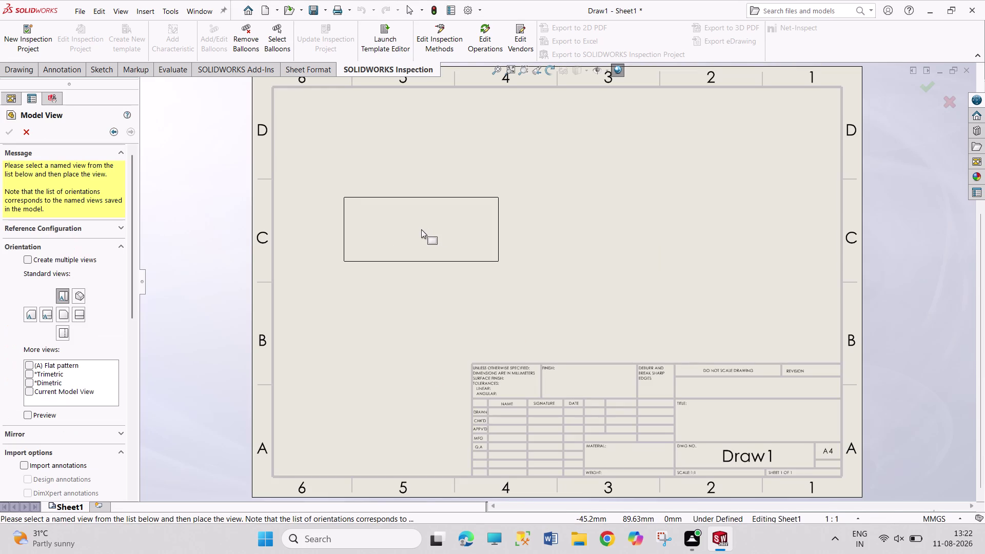
click(61, 313)
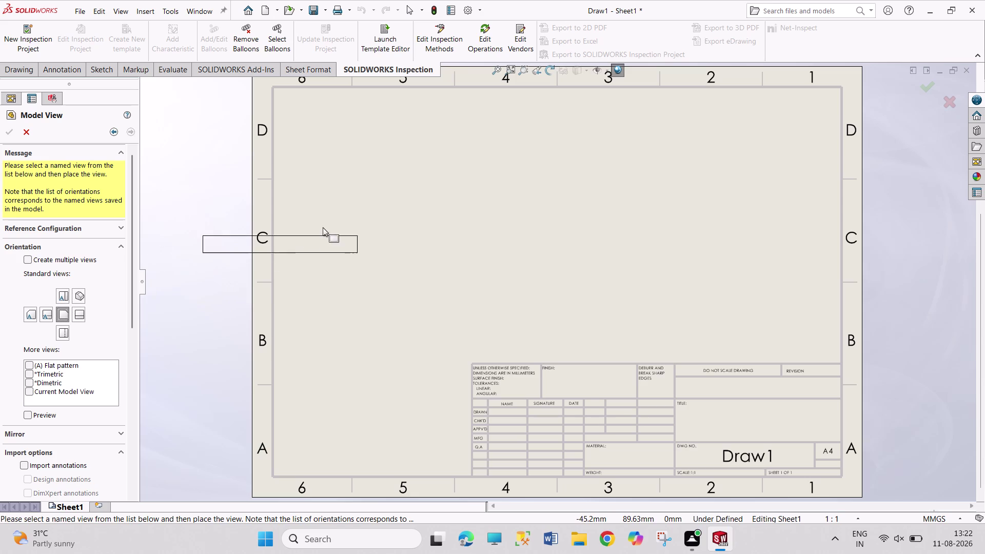
click(61, 291)
click(413, 177)
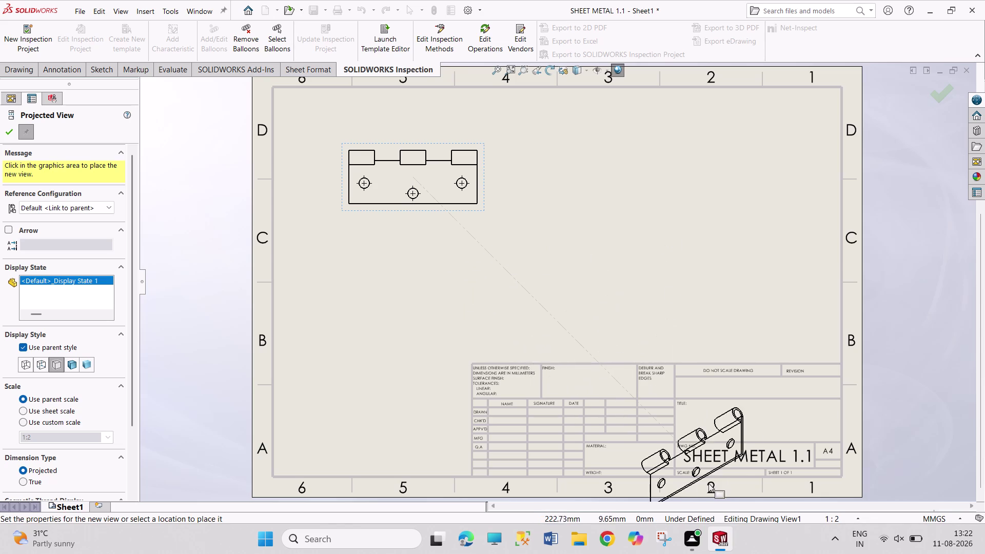
key(Escape)
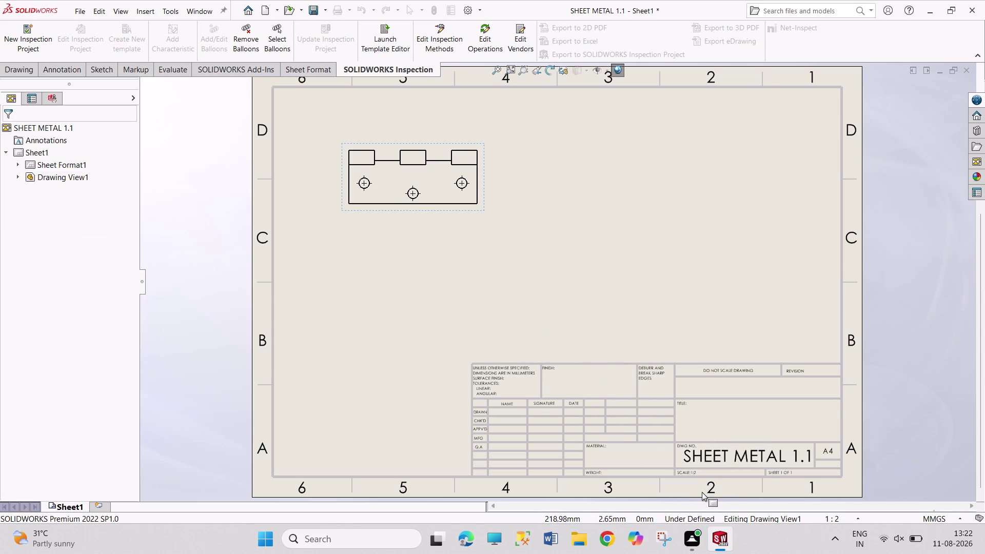
key(ctrl+z)
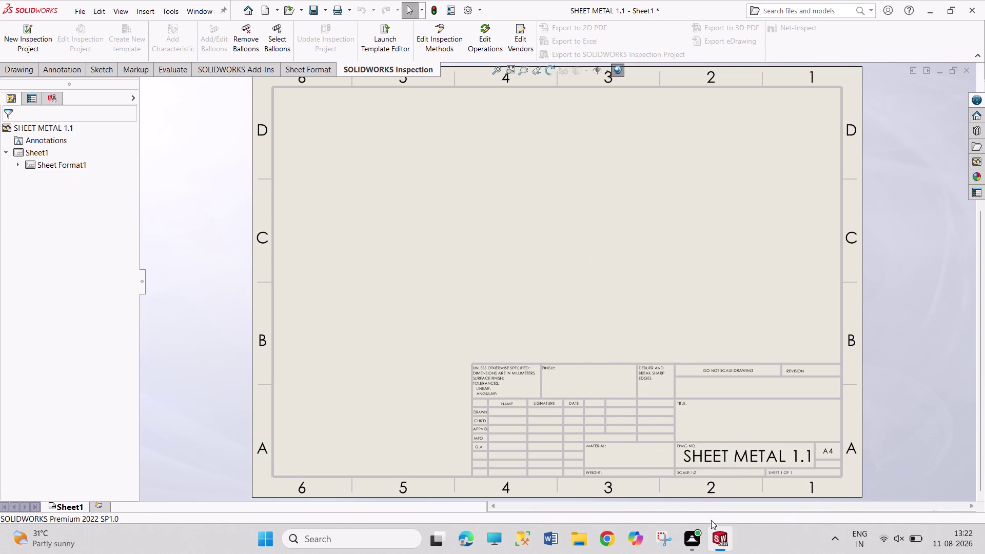
click(201, 9)
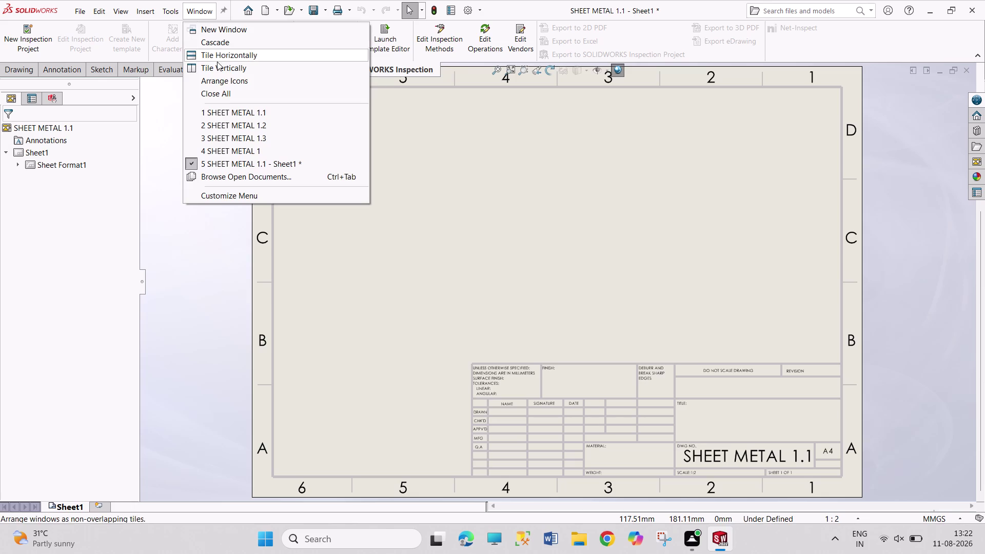
In the hinge leaf part, unfold all three bends with the holed plate as fixed face.
click(243, 115)
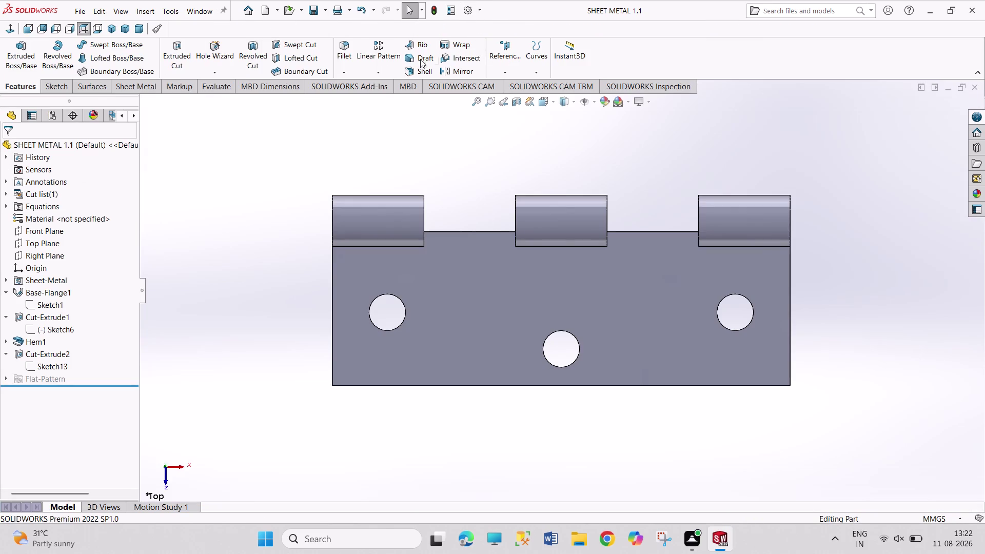
click(135, 85)
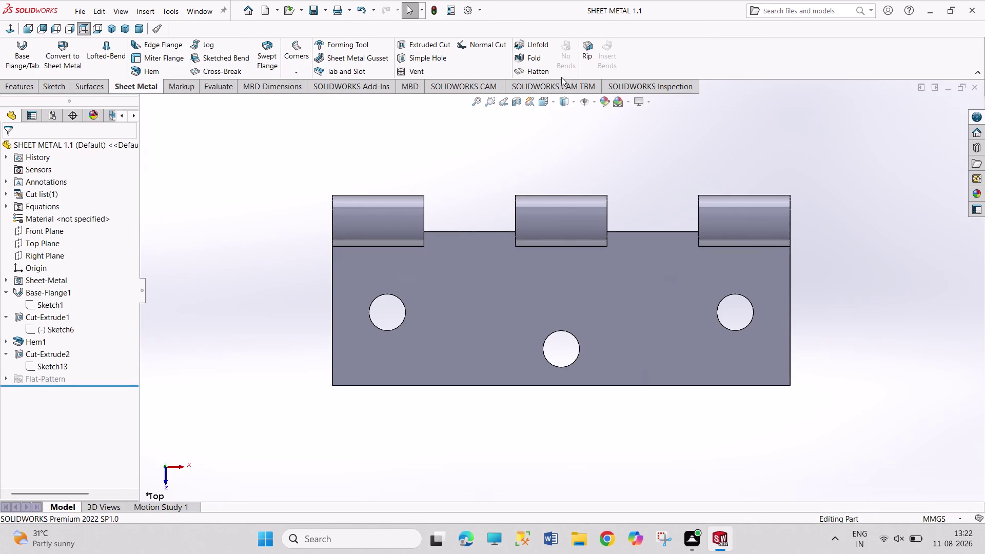
click(546, 45)
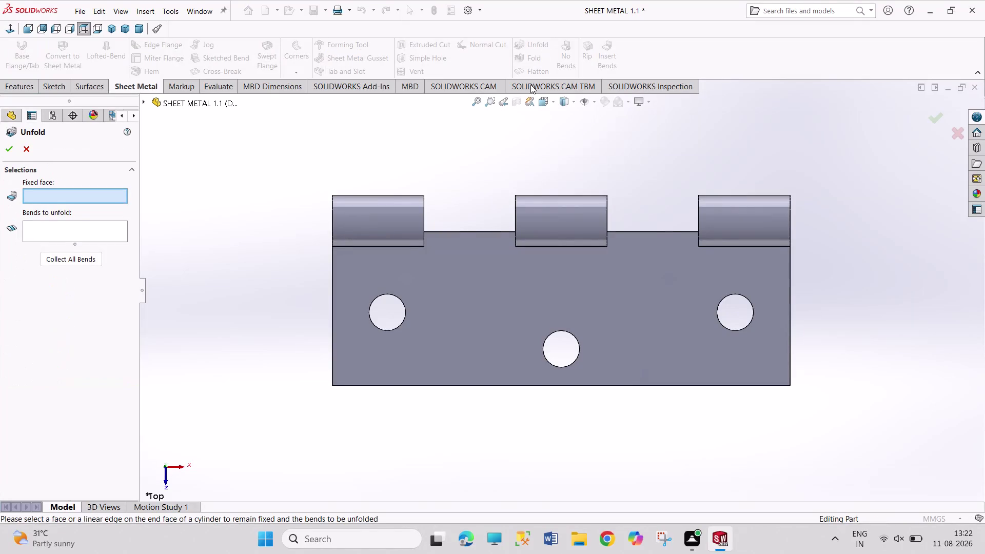
click(498, 281)
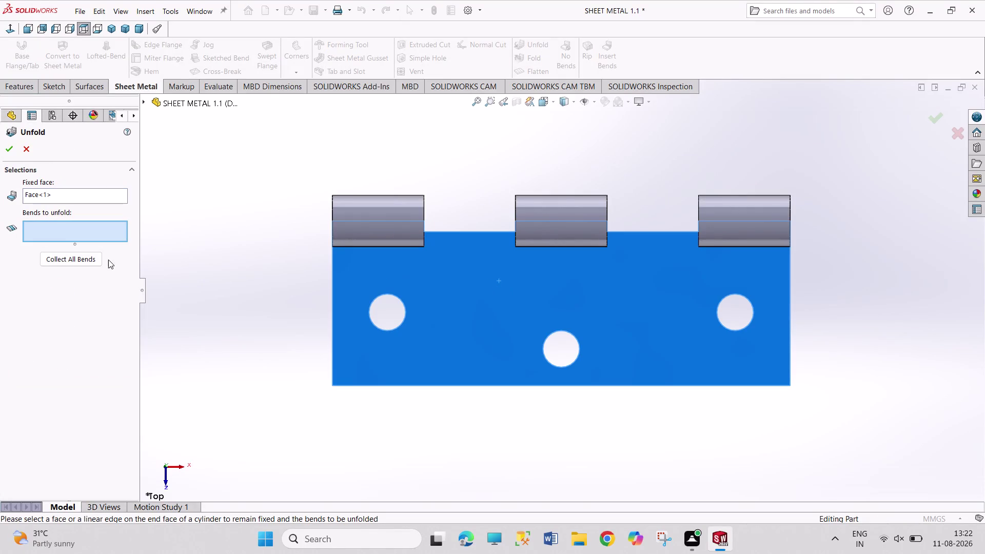
click(87, 263)
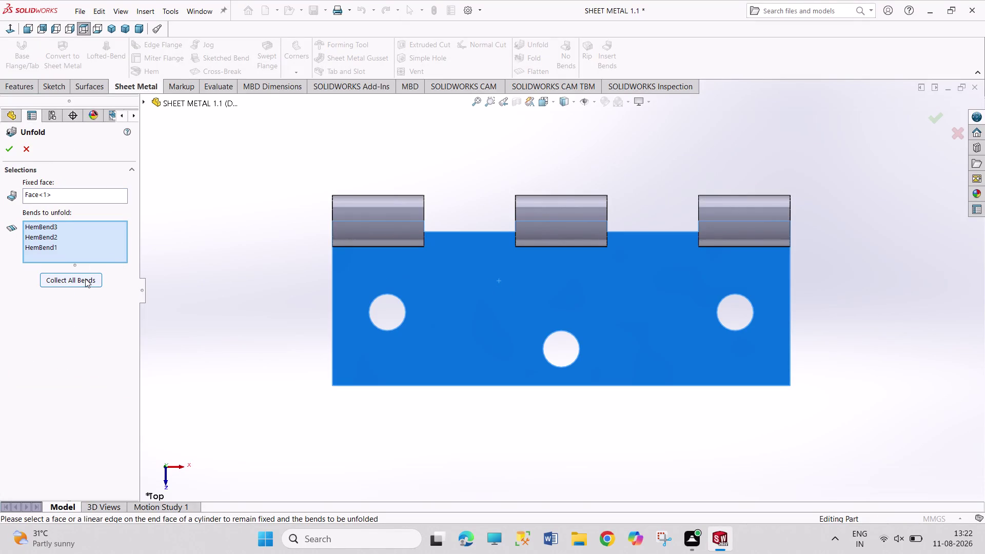
click(86, 278)
click(6, 149)
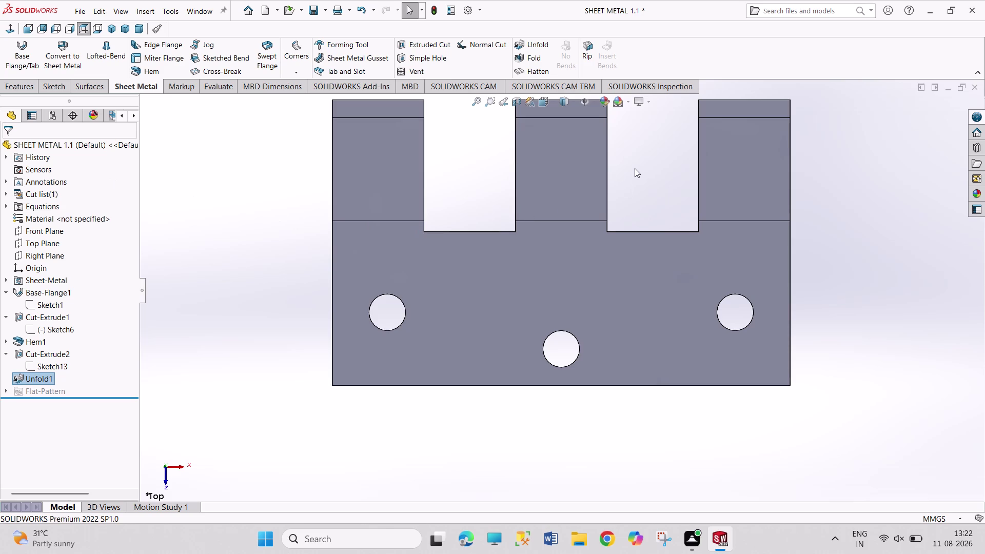
Inspect the flattened leaf from several angles and save the part.
scroll(up, 3)
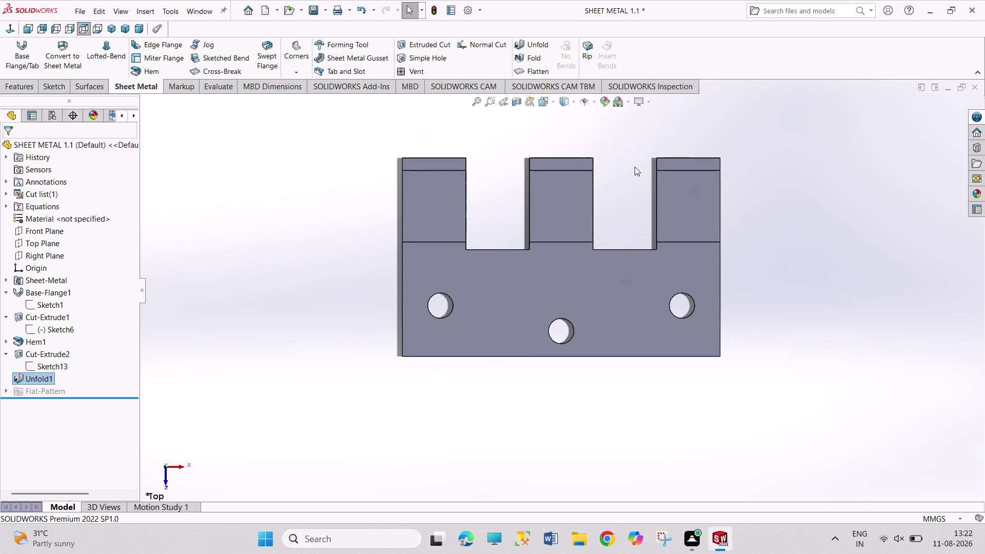
middle_drag(781, 258, 707, 246)
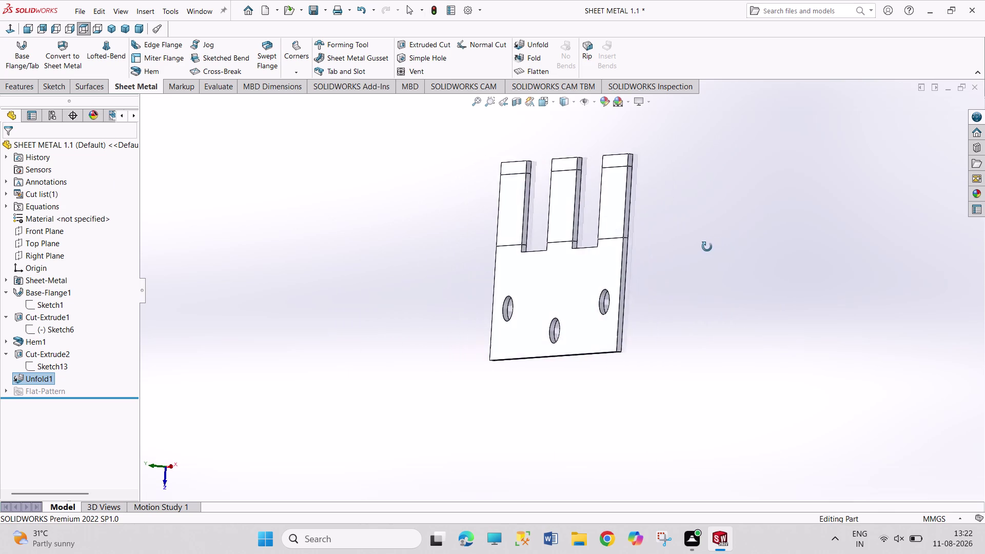
middle_drag(707, 246, 775, 252)
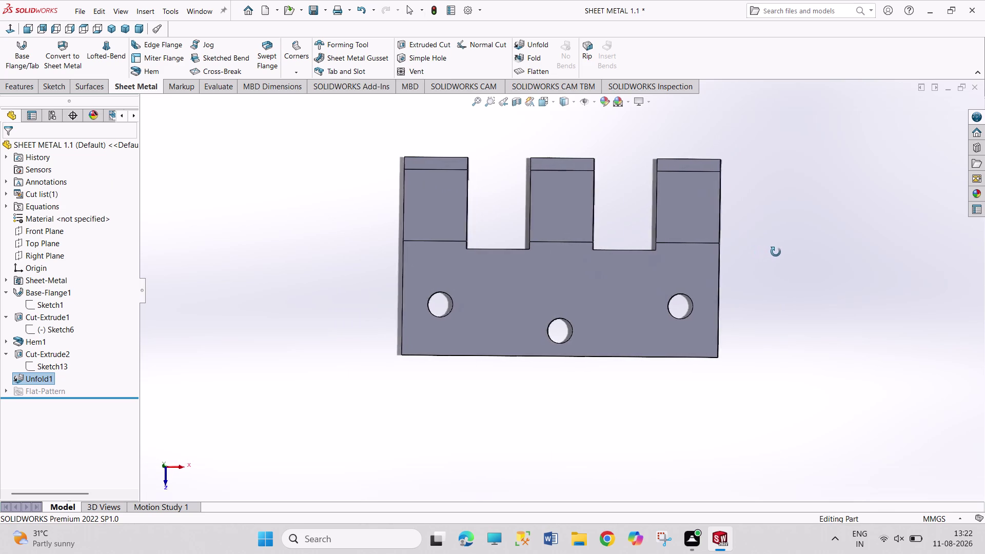
middle_drag(774, 252, 796, 239)
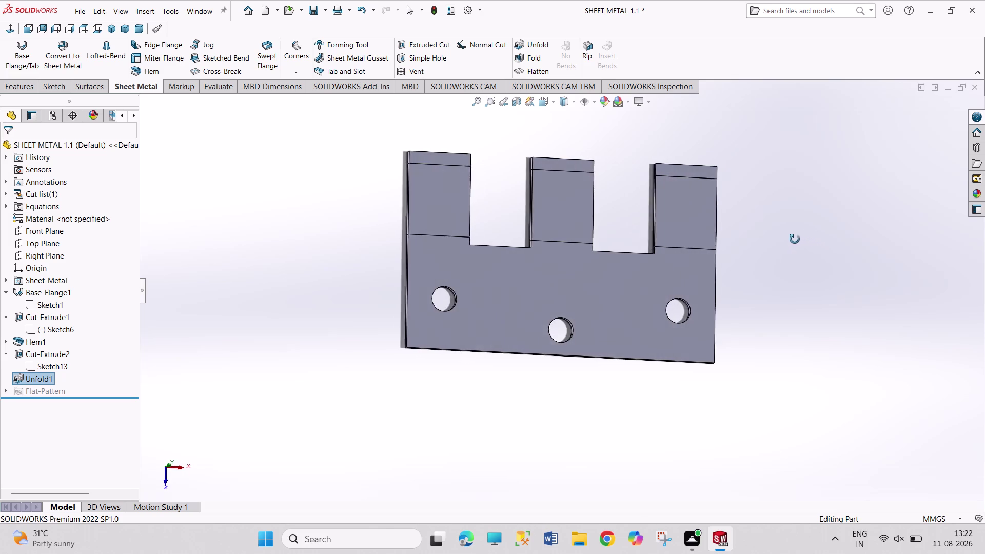
middle_drag(796, 240, 786, 239)
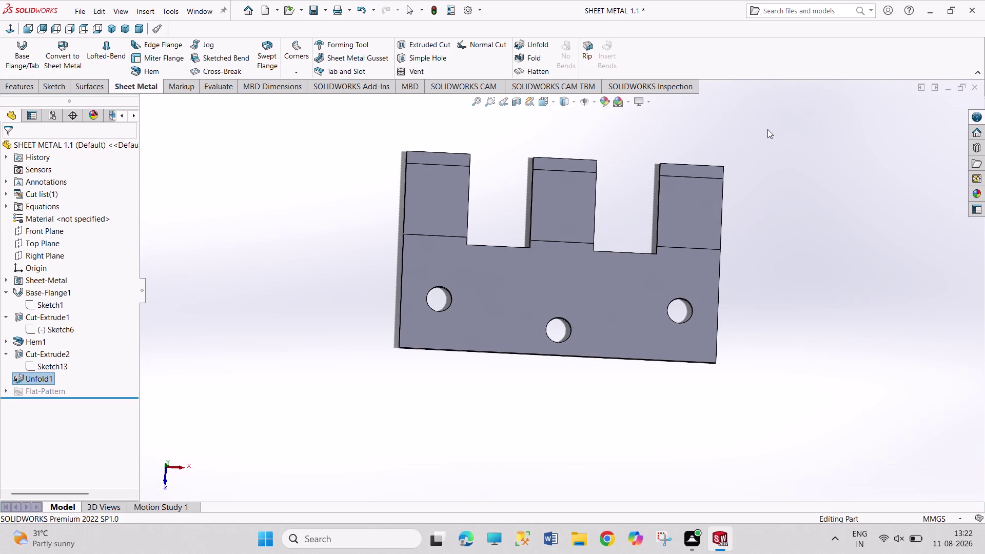
middle_drag(788, 320, 747, 313)
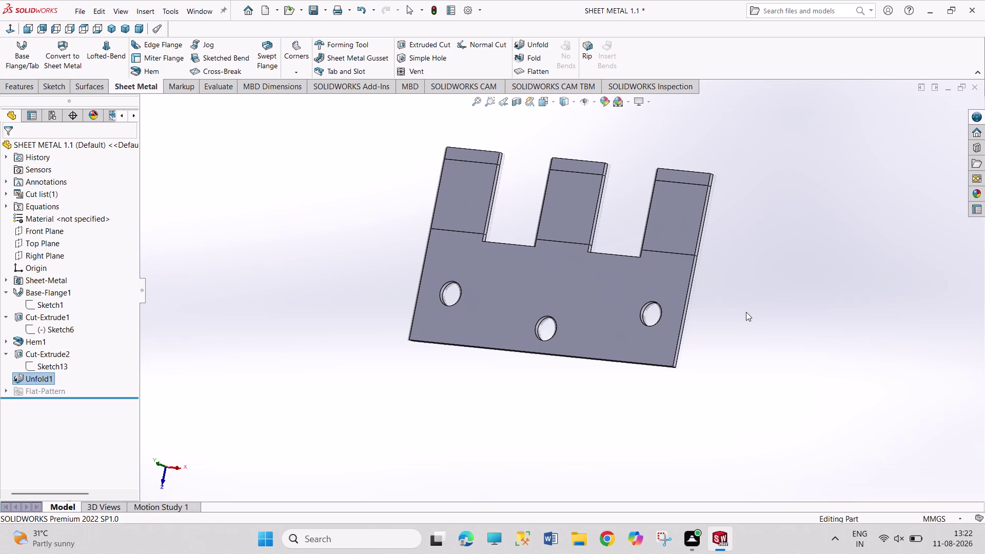
key(ctrl+s)
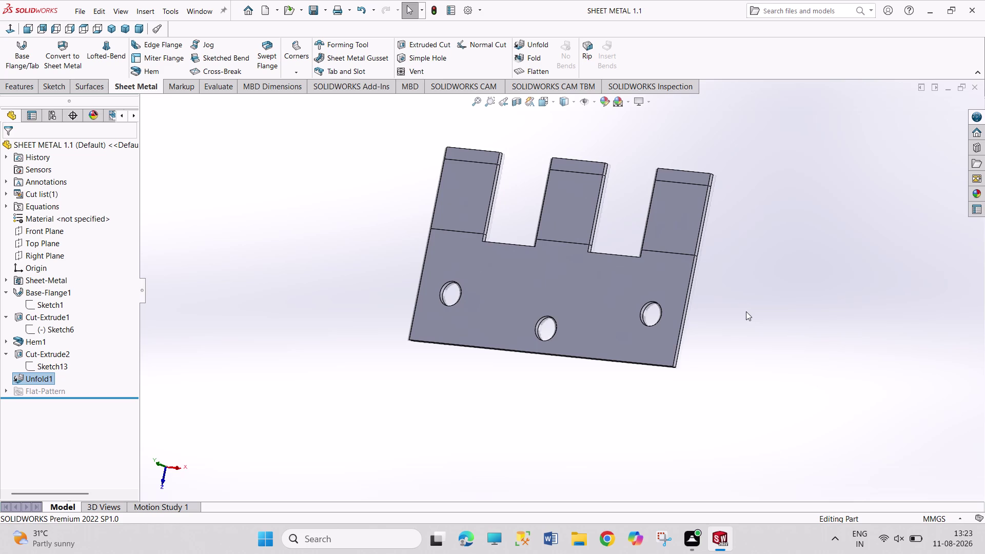
Fold all bends back with the holed plate as fixed face.
click(536, 55)
click(524, 296)
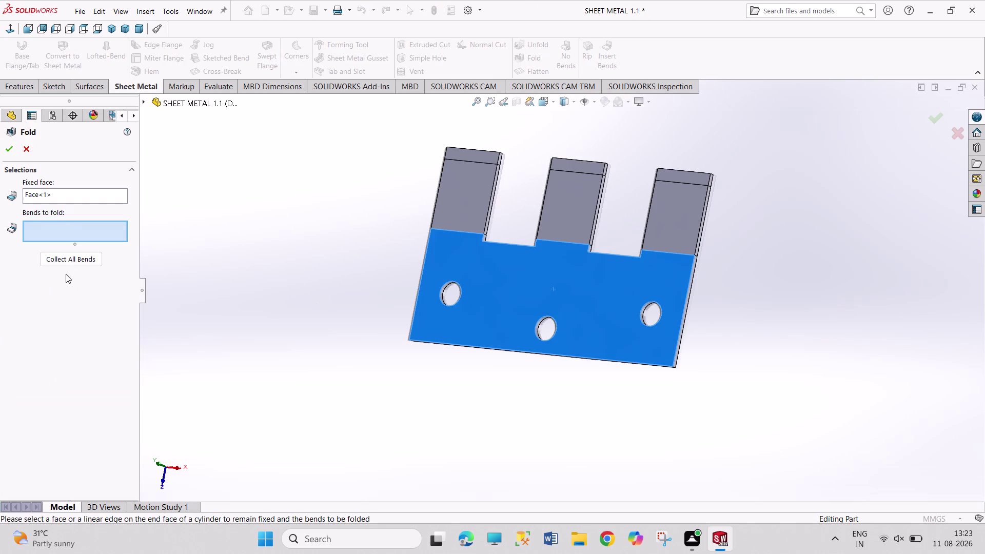
click(73, 261)
click(9, 147)
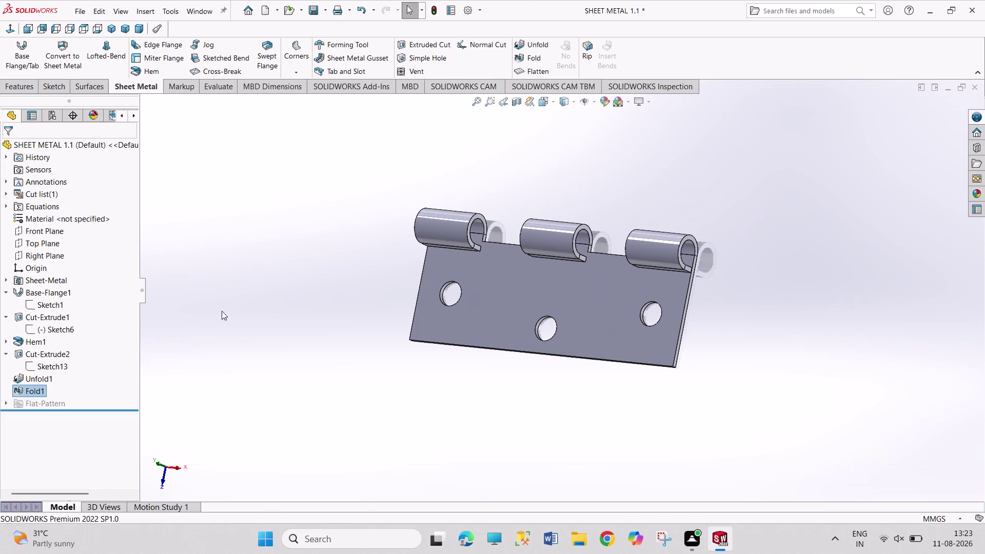
Orbit around the part and select a rolled knuckle to inspect it.
middle_drag(260, 329, 209, 295)
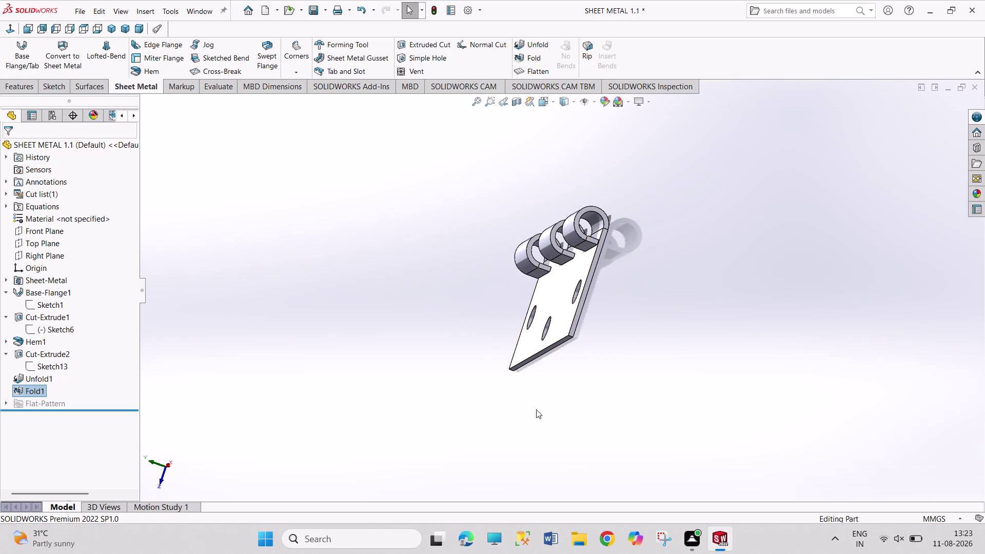
middle_drag(527, 408, 408, 380)
middle_drag(497, 177, 541, 217)
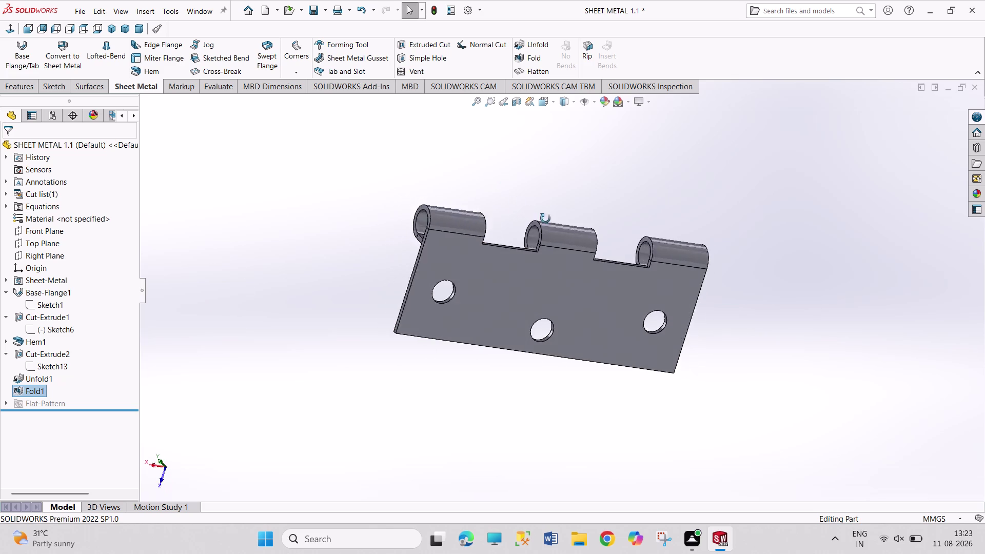
middle_drag(542, 218, 658, 270)
click(659, 271)
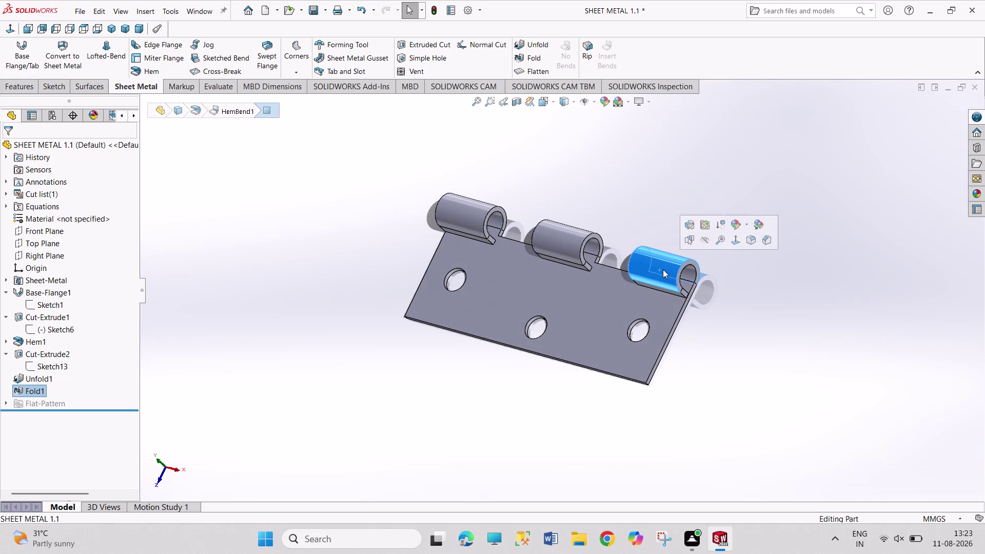
click(741, 345)
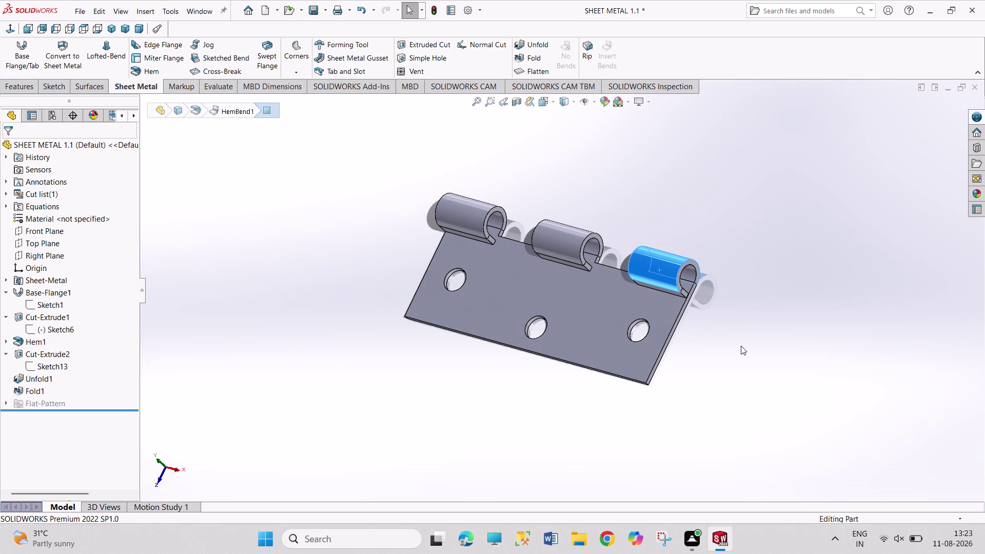
click(541, 46)
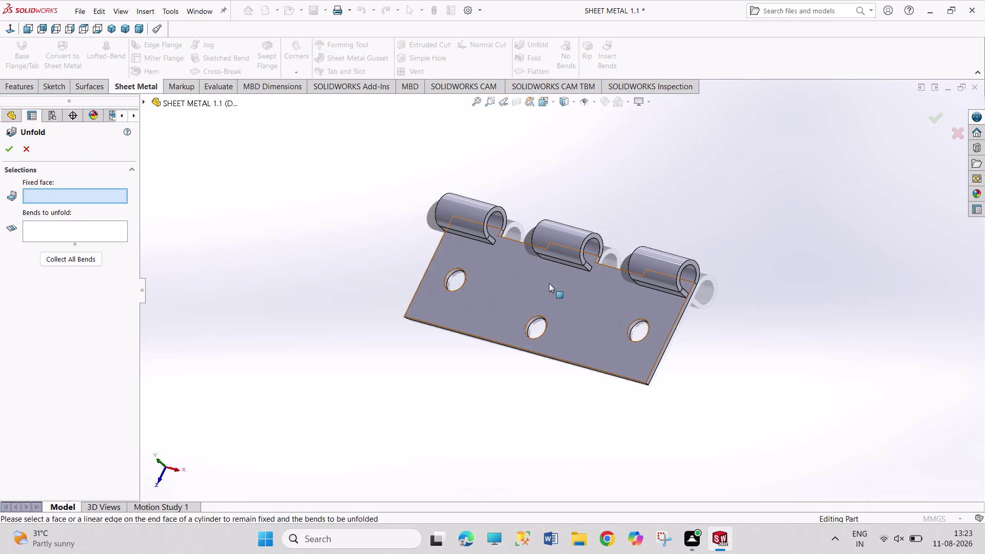
Unfold all three knuckles again with the holed plate fixed, and save the part.
click(549, 283)
click(72, 253)
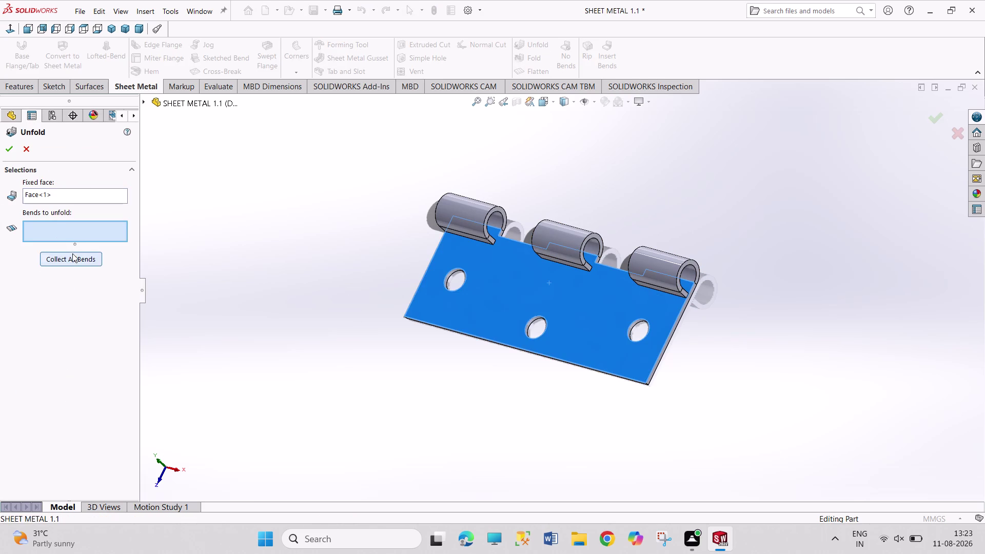
click(8, 149)
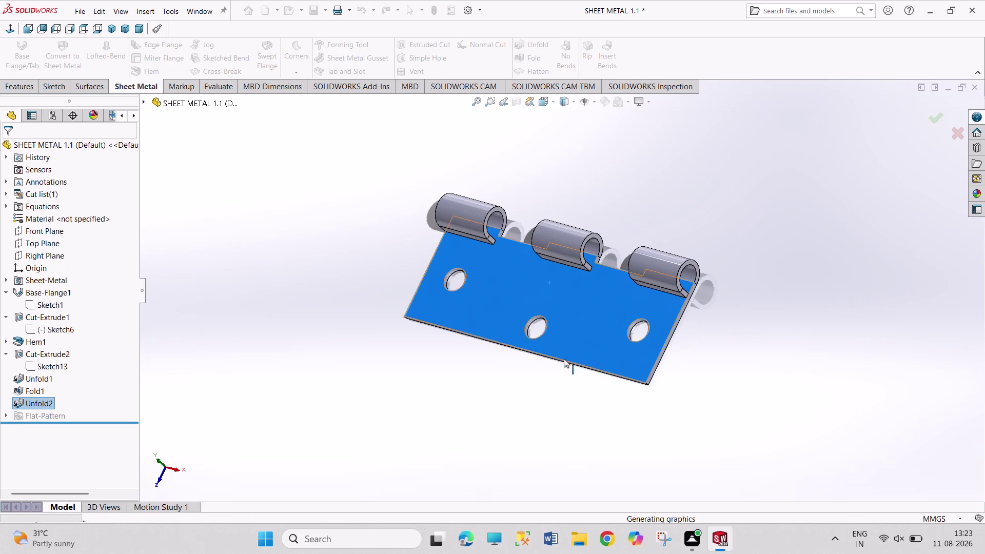
key(ctrl+s)
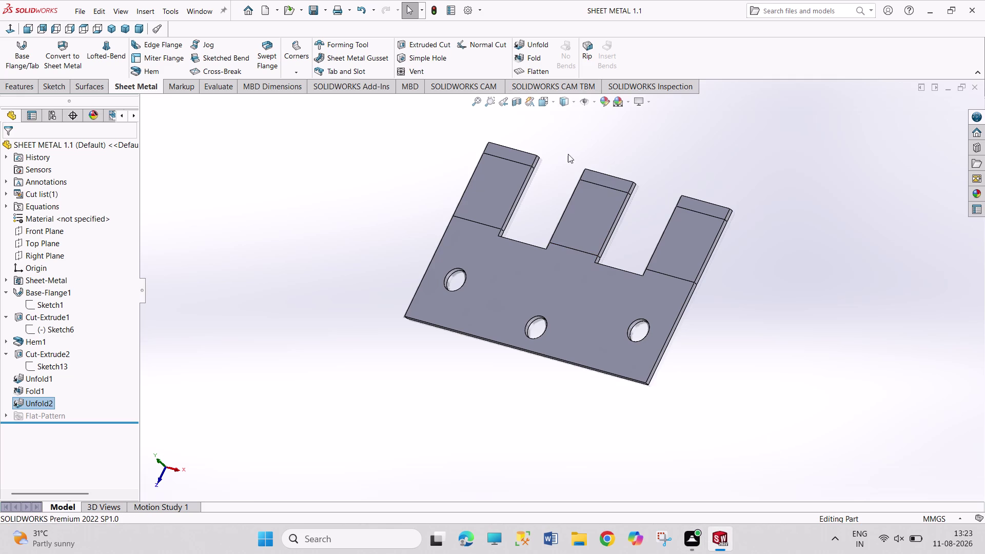
click(204, 8)
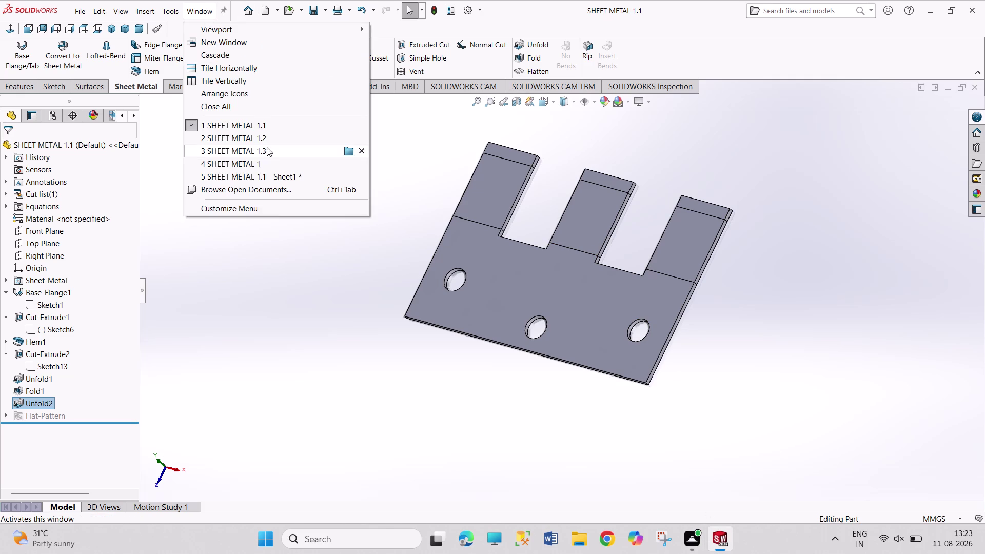
On the hinge drawing, insert a Front model view of SHEET METAL 1.1 at the upper left.
click(271, 172)
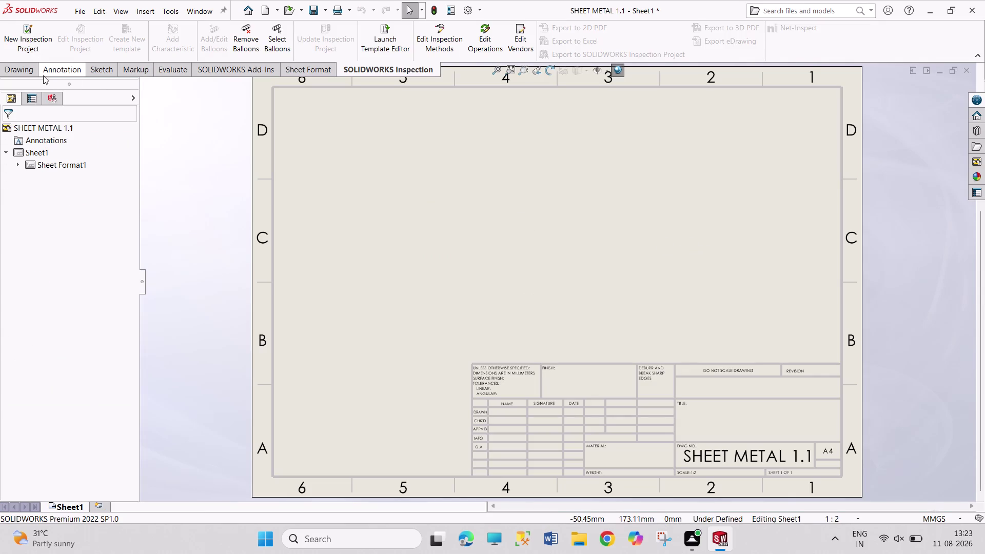
click(24, 69)
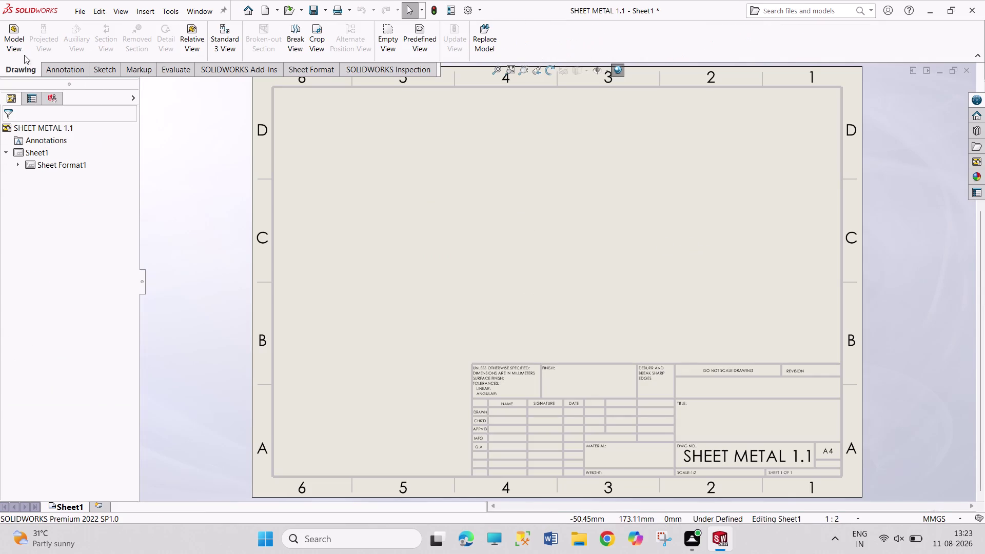
click(24, 48)
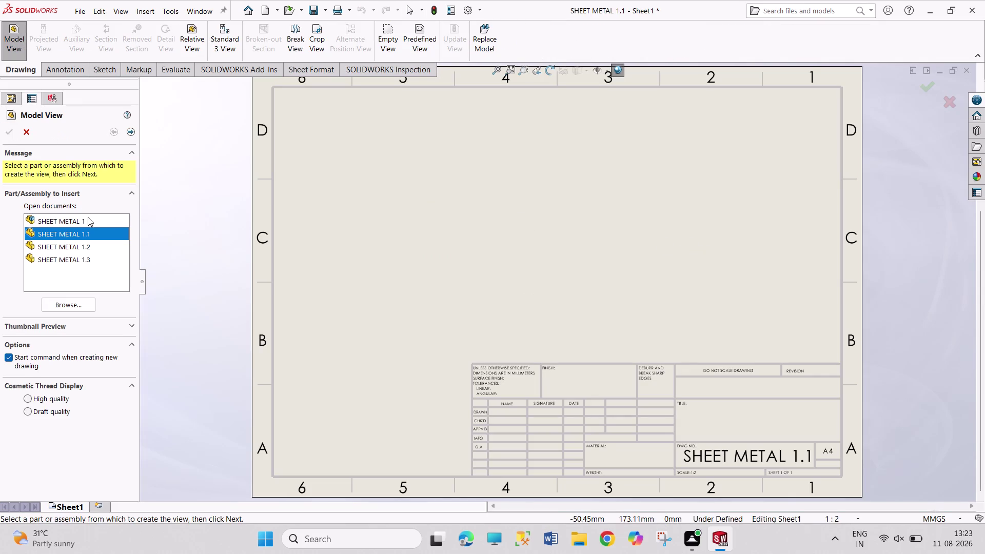
double_click(97, 232)
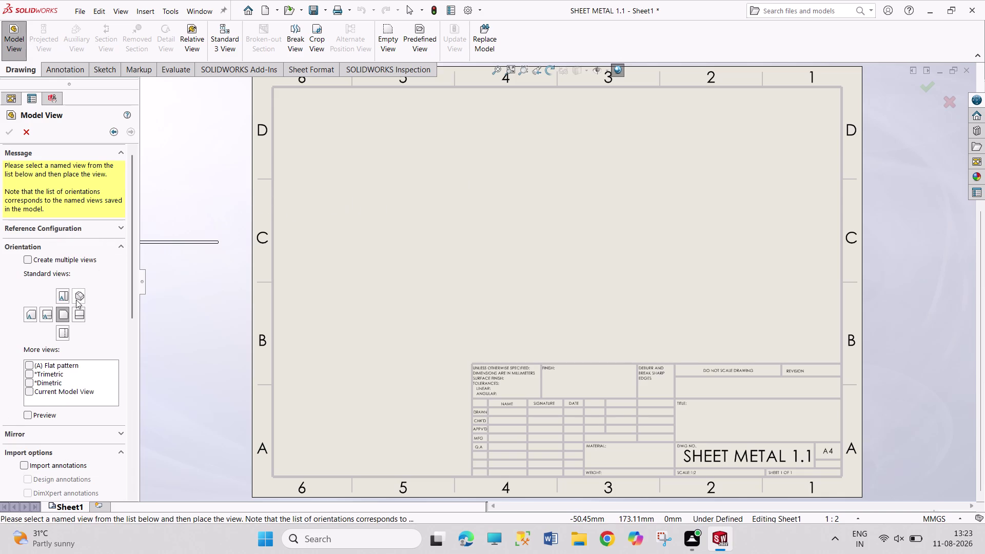
drag(63, 290, 70, 289)
click(69, 300)
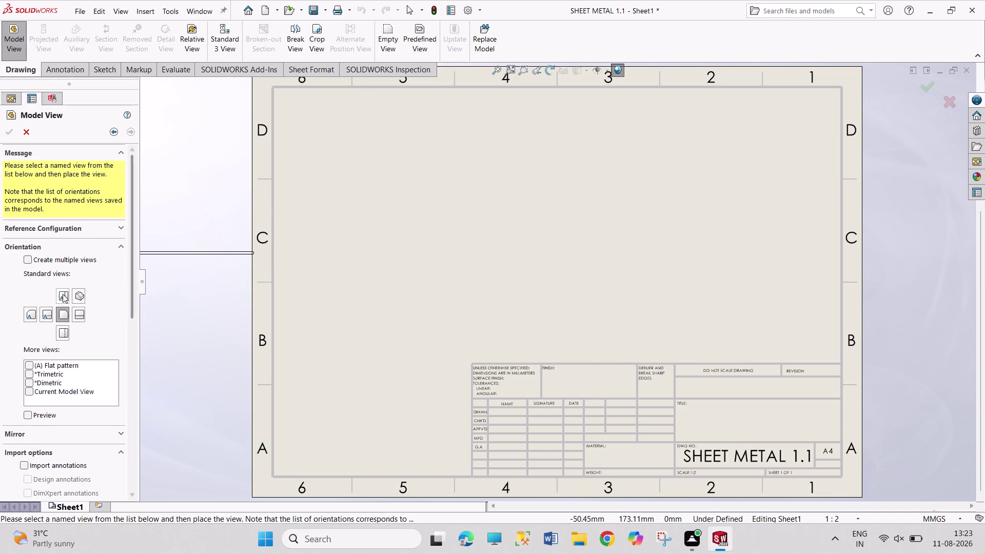
click(63, 294)
click(386, 177)
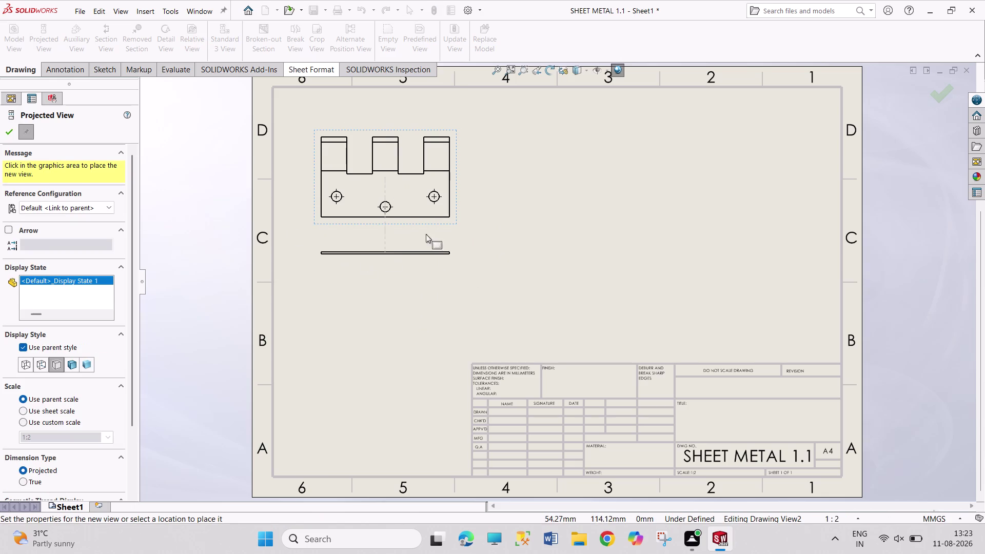
Place side and lower projected views, then delete the extra lower projection.
click(499, 186)
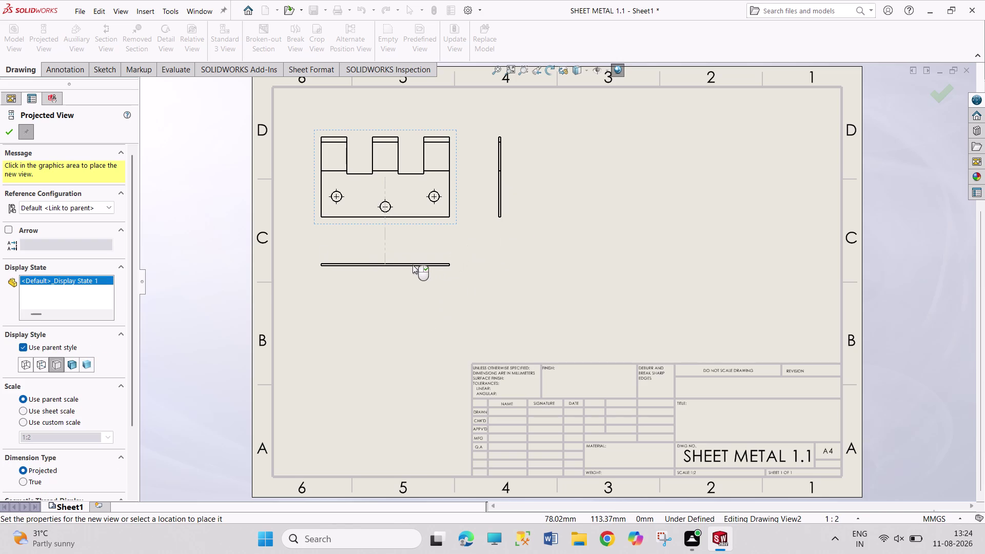
click(412, 264)
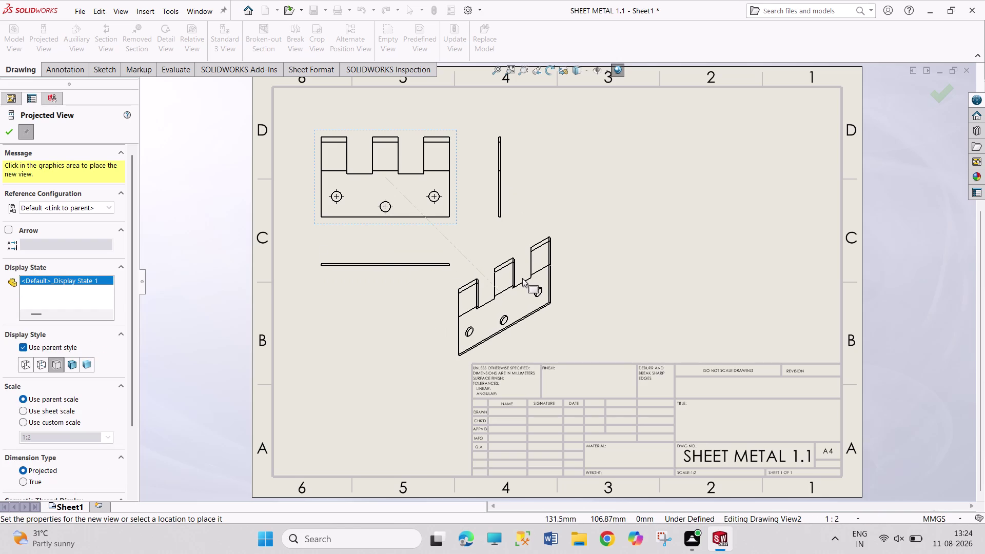
key(Escape)
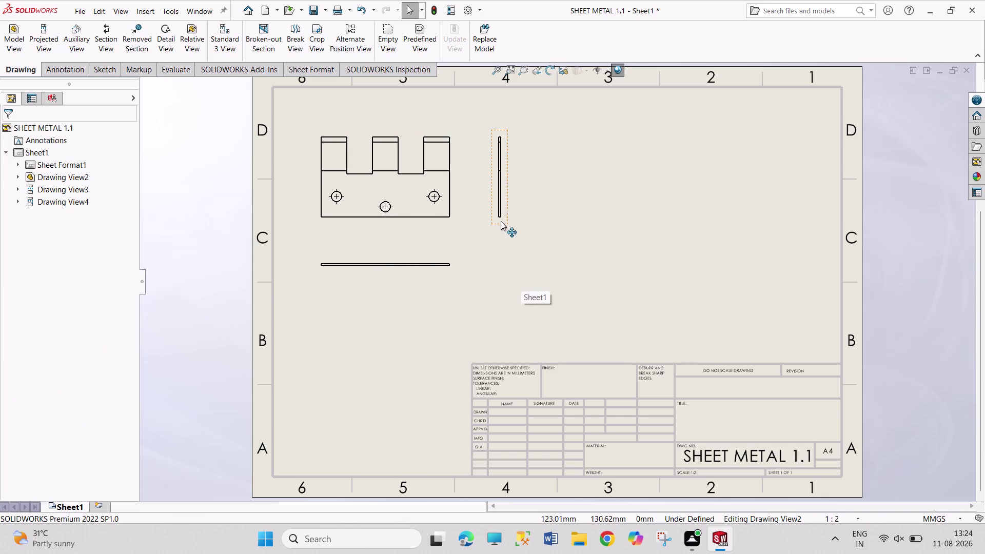
right_click(419, 263)
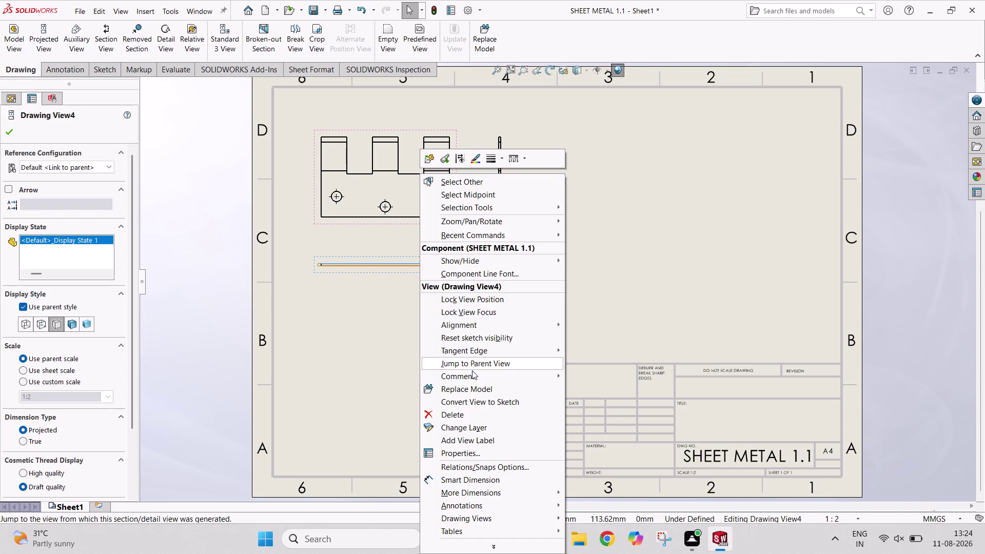
click(475, 411)
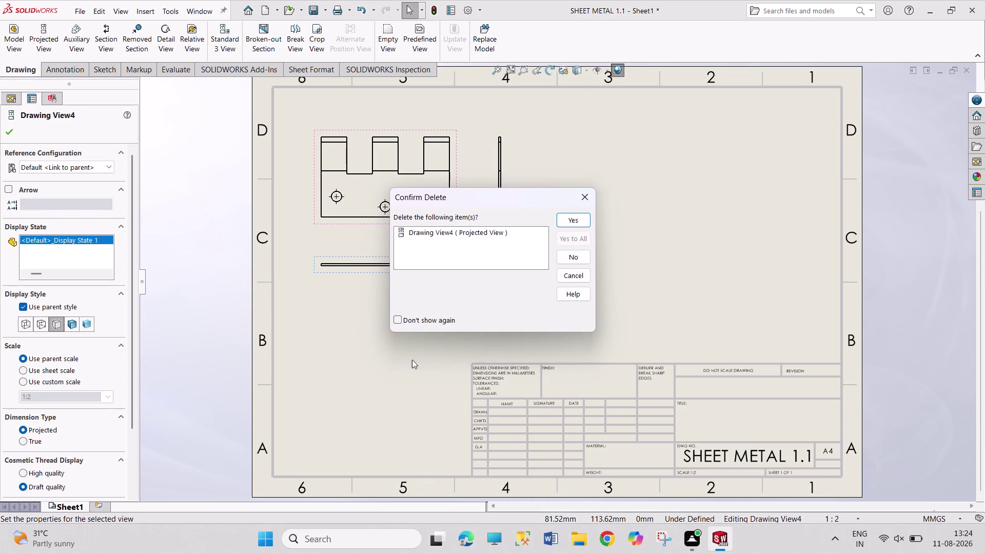
click(577, 220)
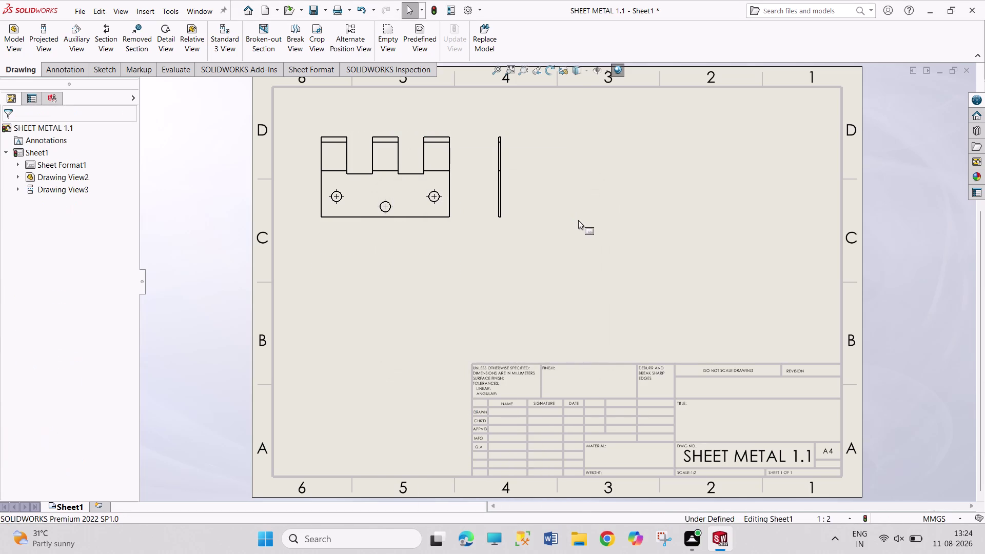
Add the 25.00 slot width dimension above the front view.
key(Escape)
key(Escape)
key(Escape)
scroll(up, 3)
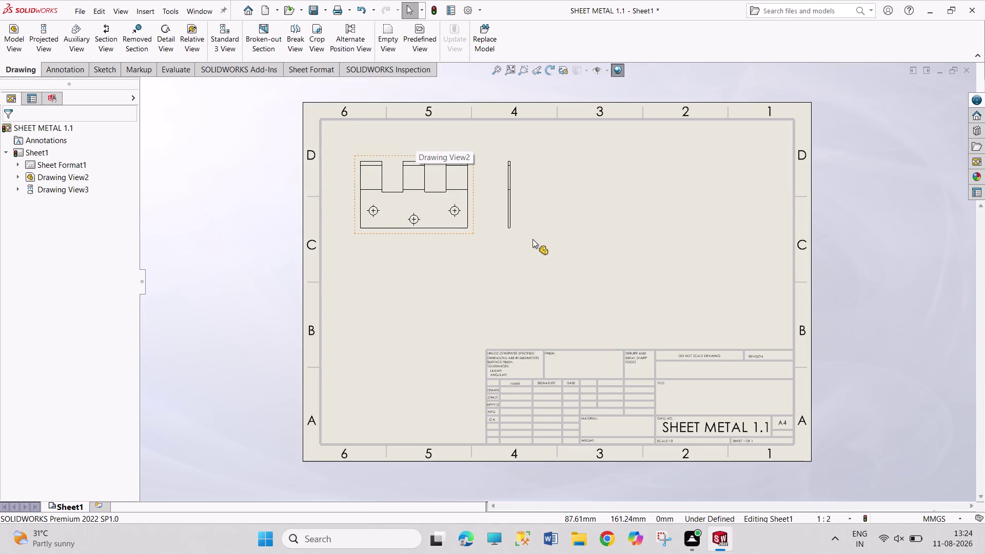
scroll(down, 3)
scroll(down, 3)
scroll(down, 3)
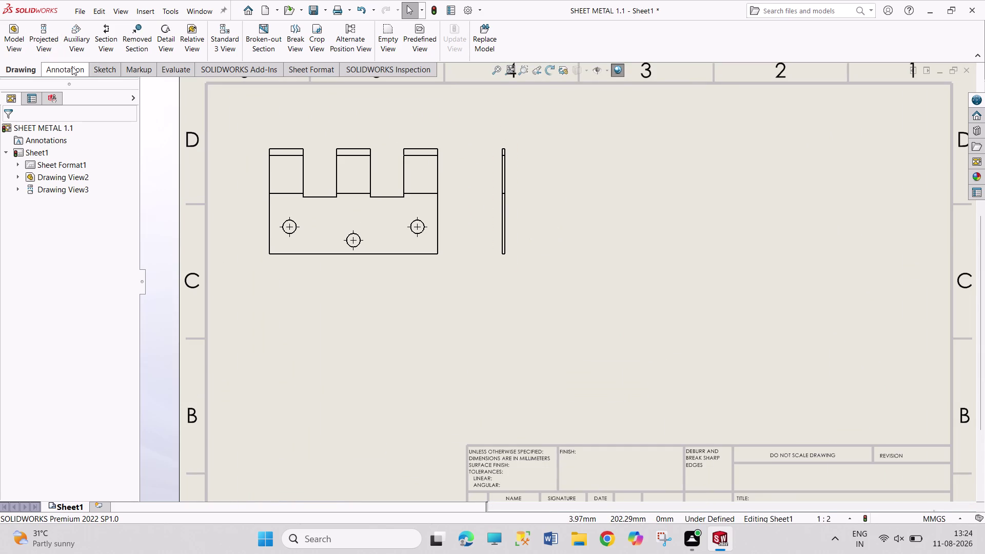
click(72, 68)
click(46, 41)
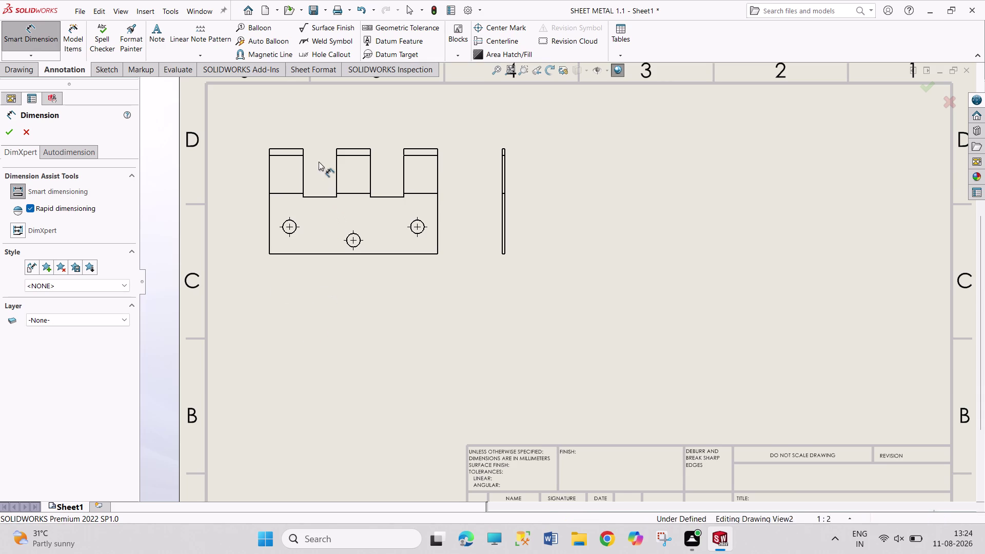
click(305, 174)
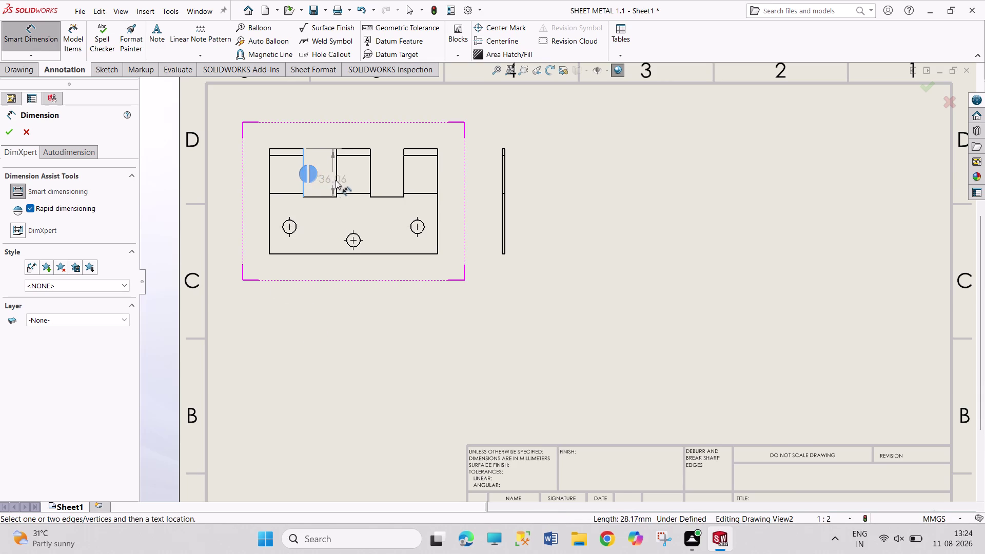
click(336, 180)
click(319, 131)
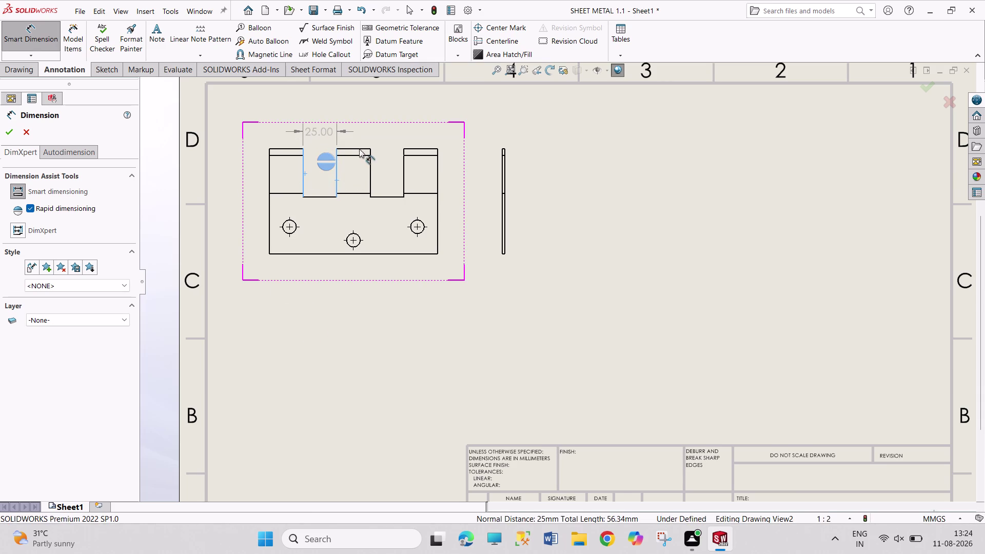
click(294, 232)
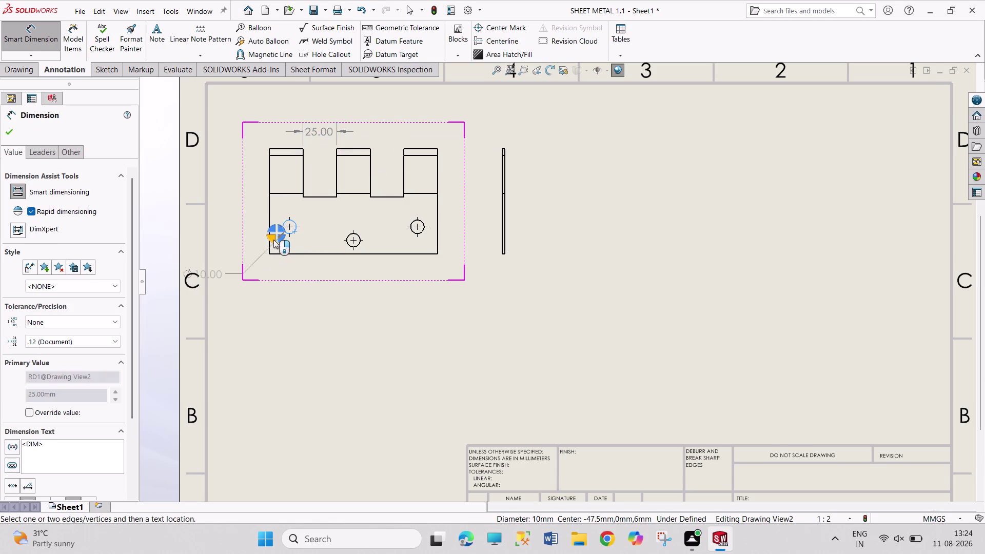
Dimension the Ø10.00 hole, 95.00 outer hole spacing and 47.50 middle-to-right spacing.
click(273, 239)
drag(210, 273, 236, 277)
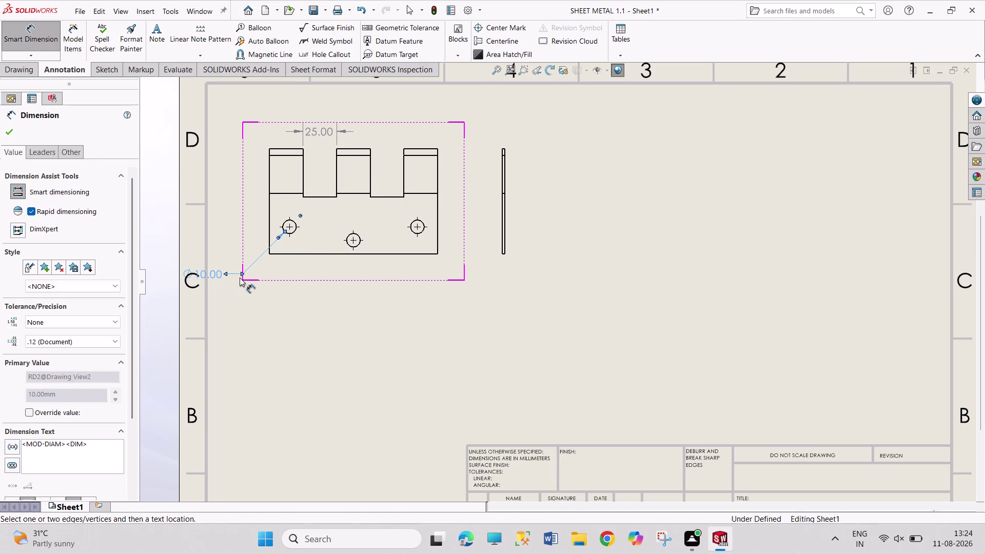
drag(236, 277, 248, 273)
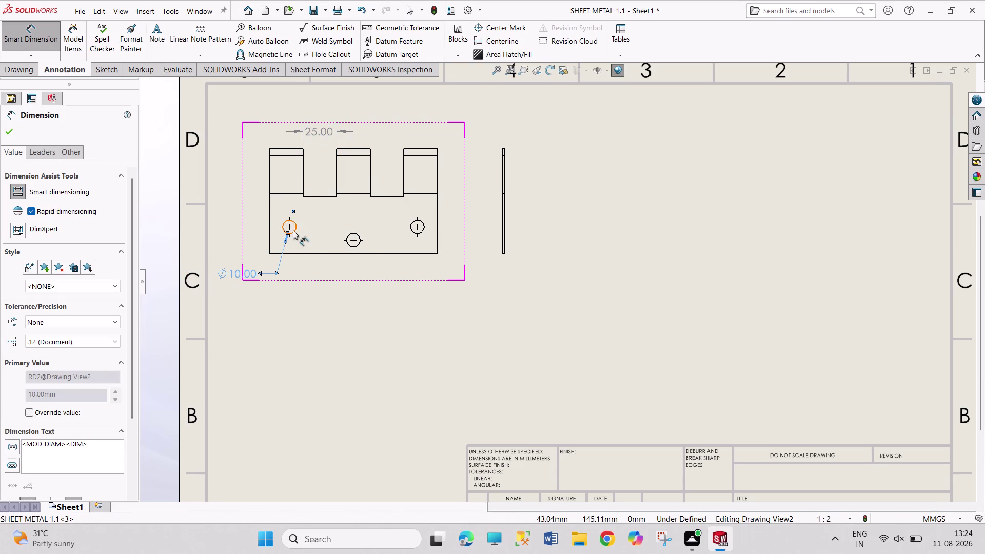
click(292, 230)
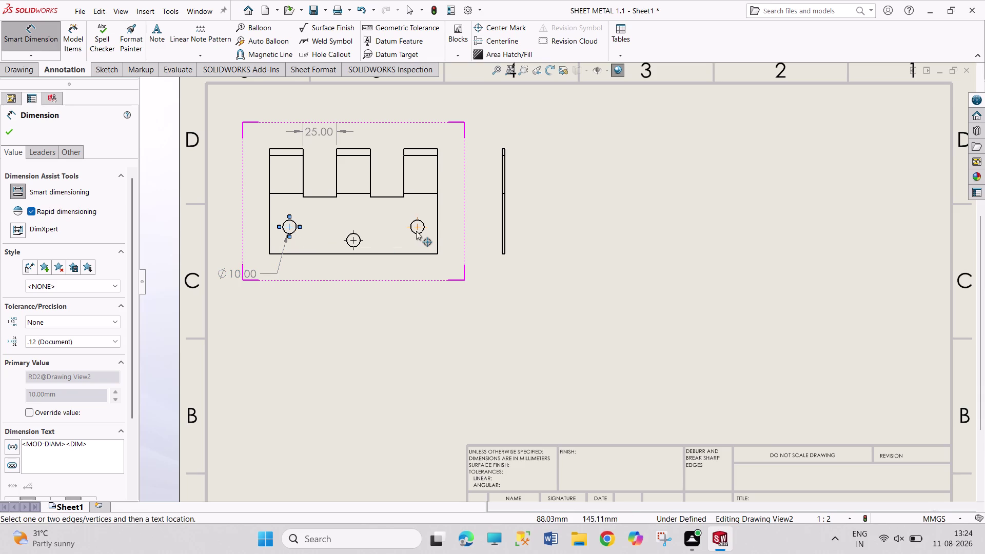
click(416, 231)
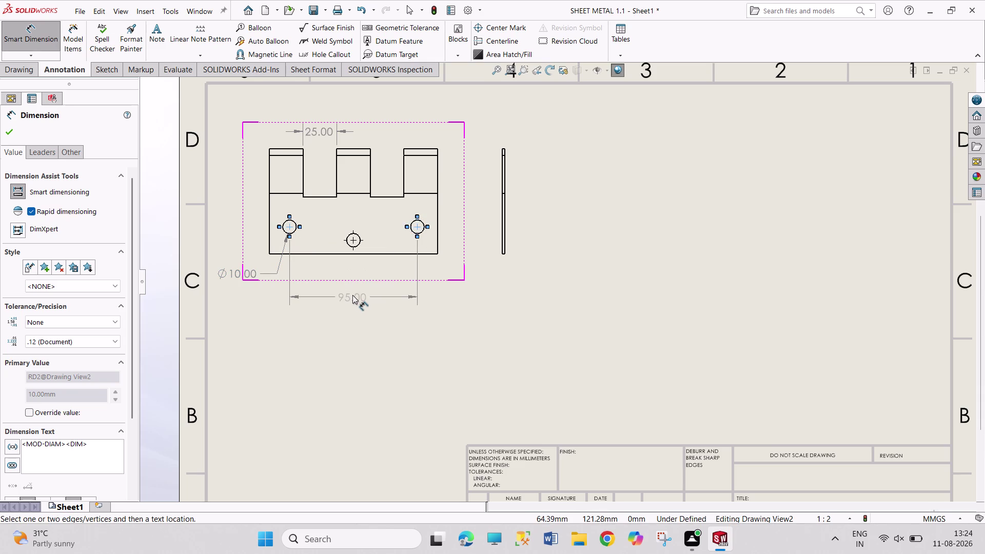
click(352, 295)
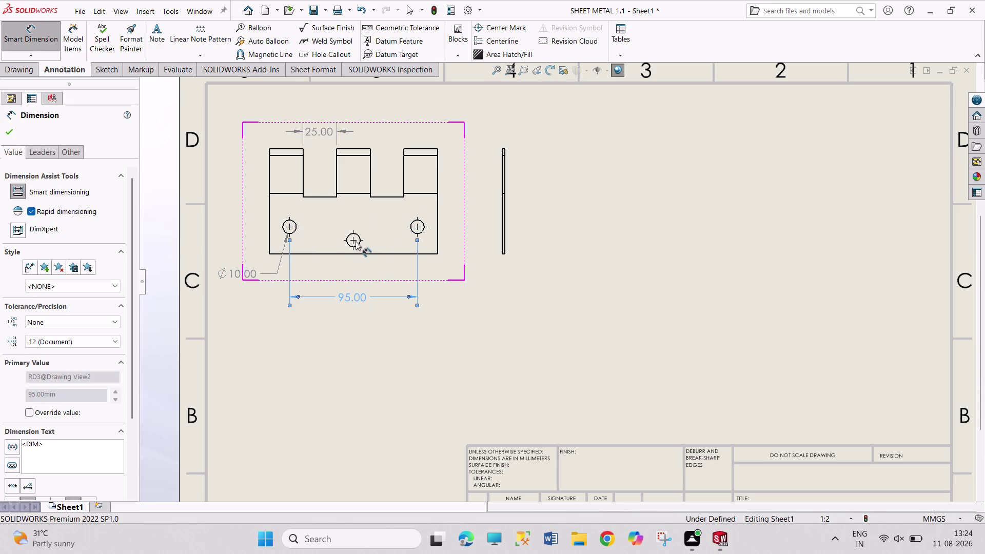
click(355, 240)
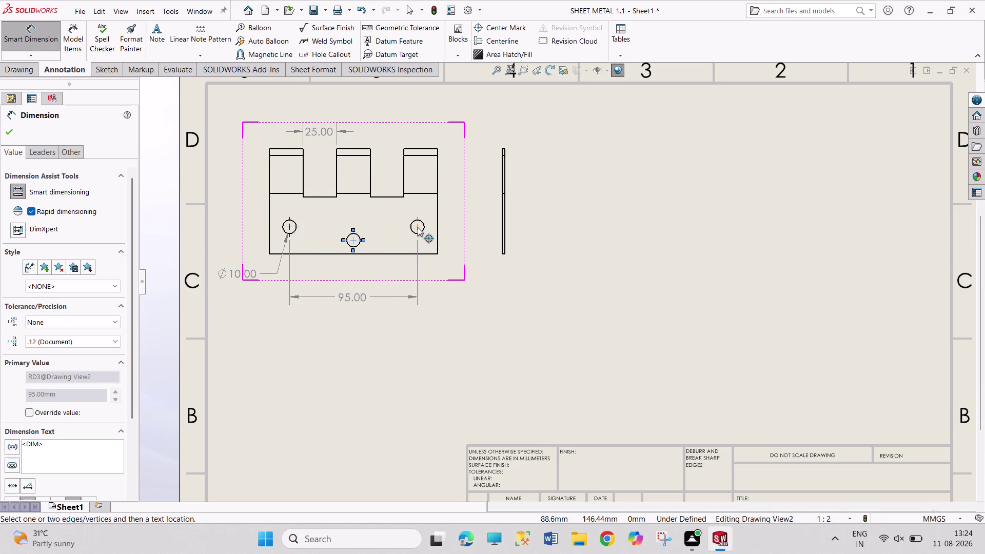
click(417, 227)
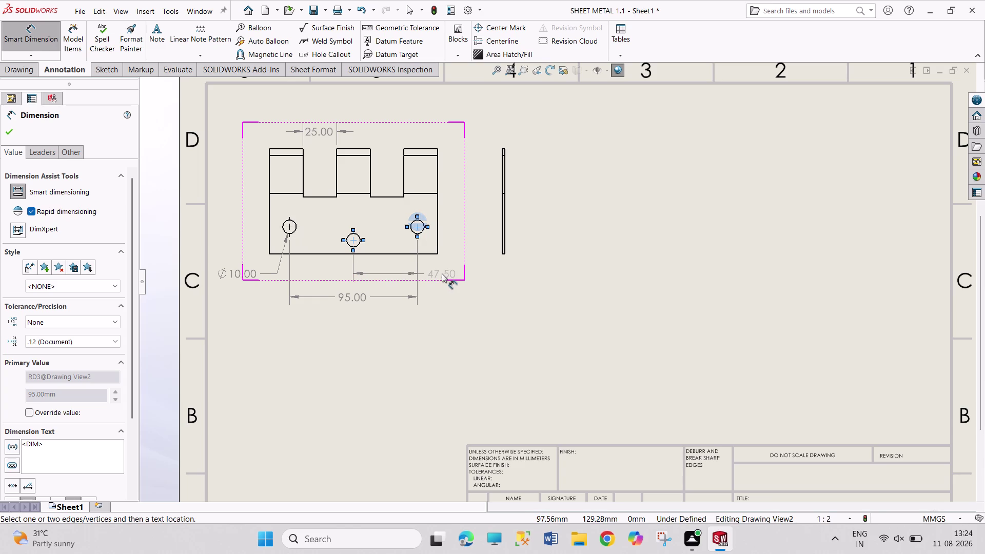
click(442, 274)
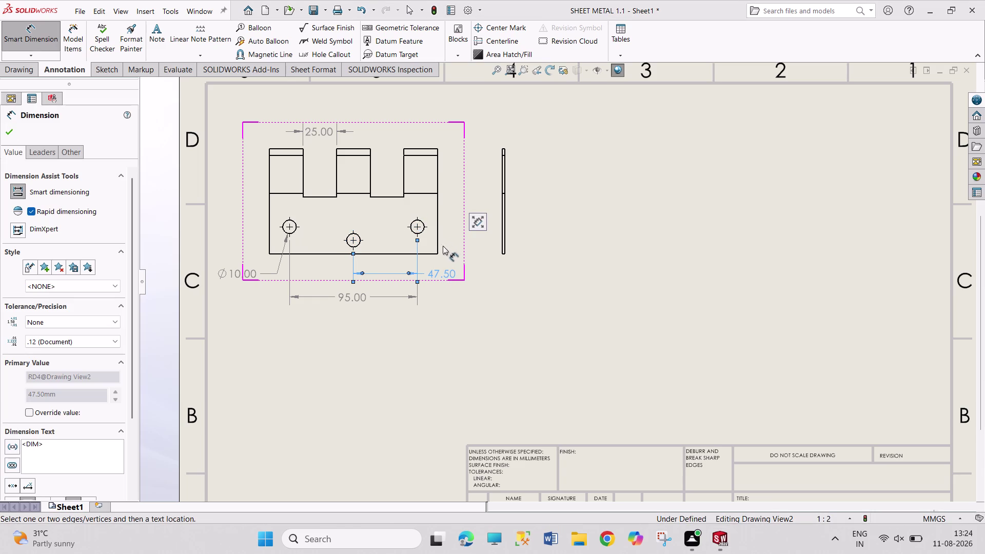
Cancel an unwanted overall dimension and clear the selection.
click(430, 254)
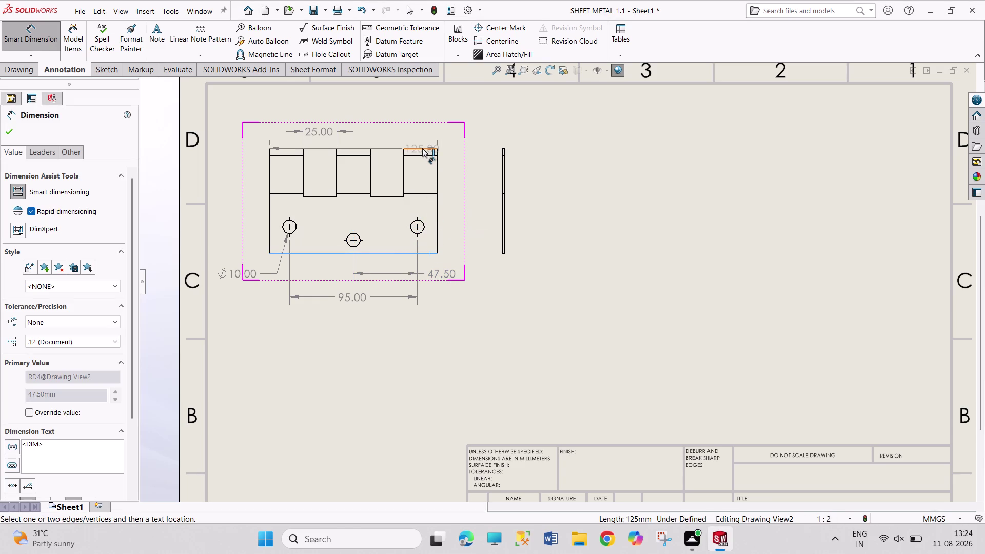
click(422, 148)
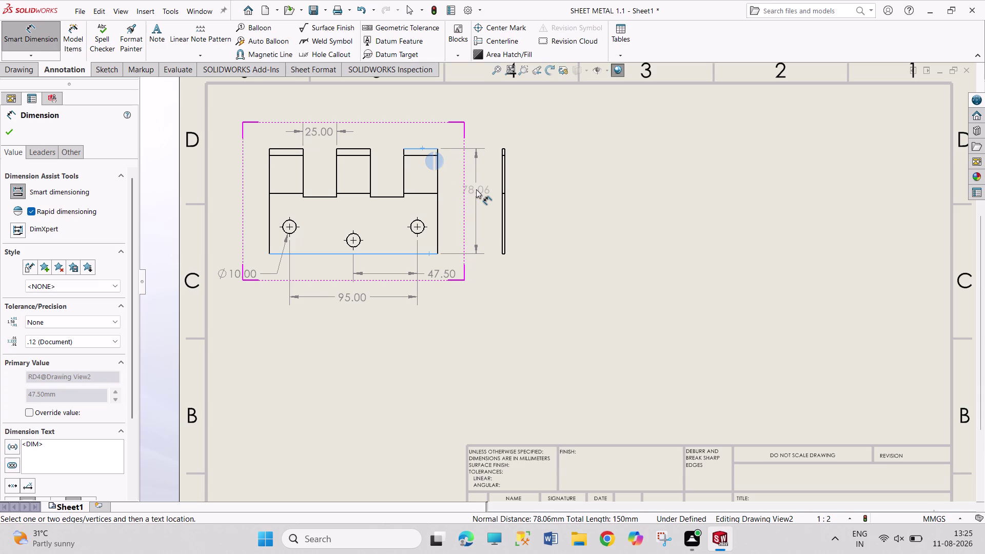
key(Escape)
key(Escape)
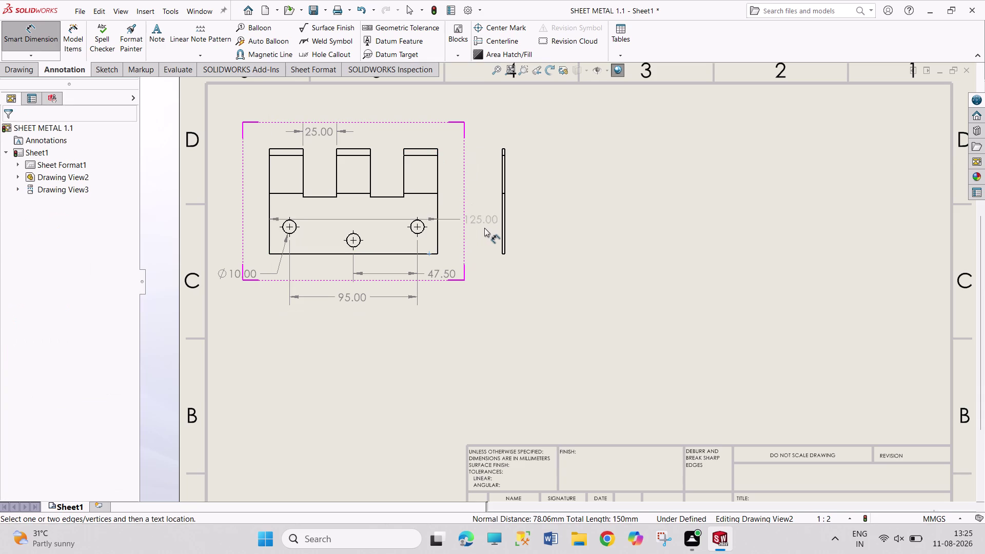
key(Escape)
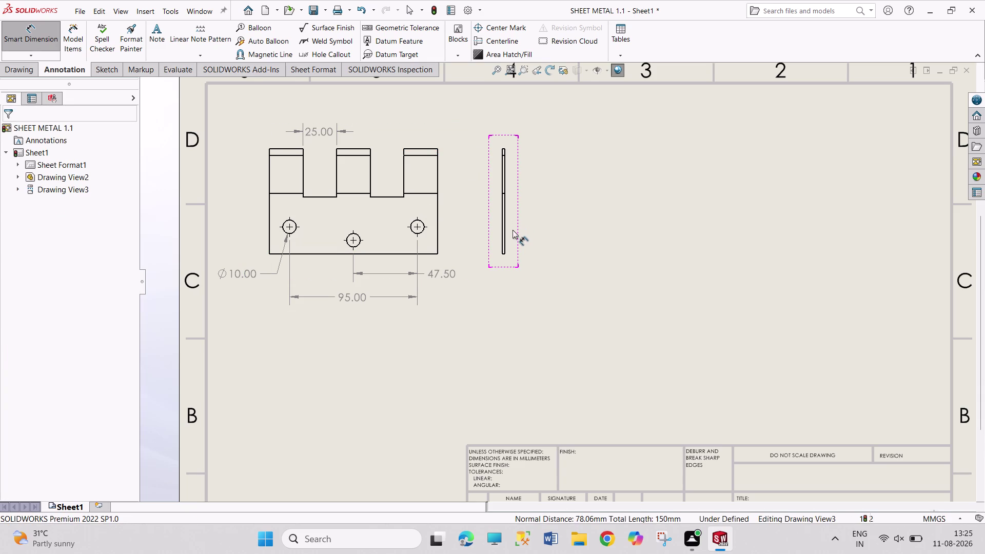
click(506, 231)
key(Escape)
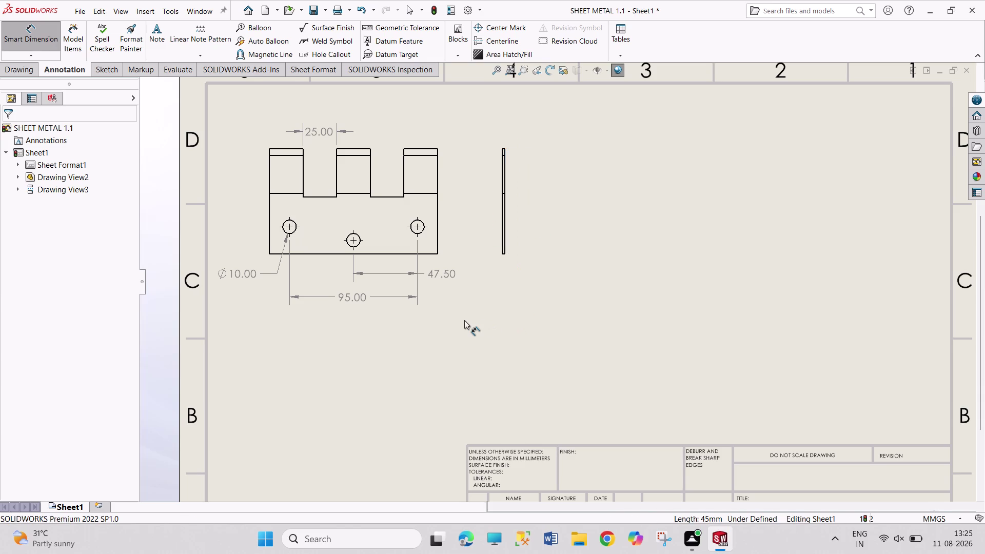
key(Escape)
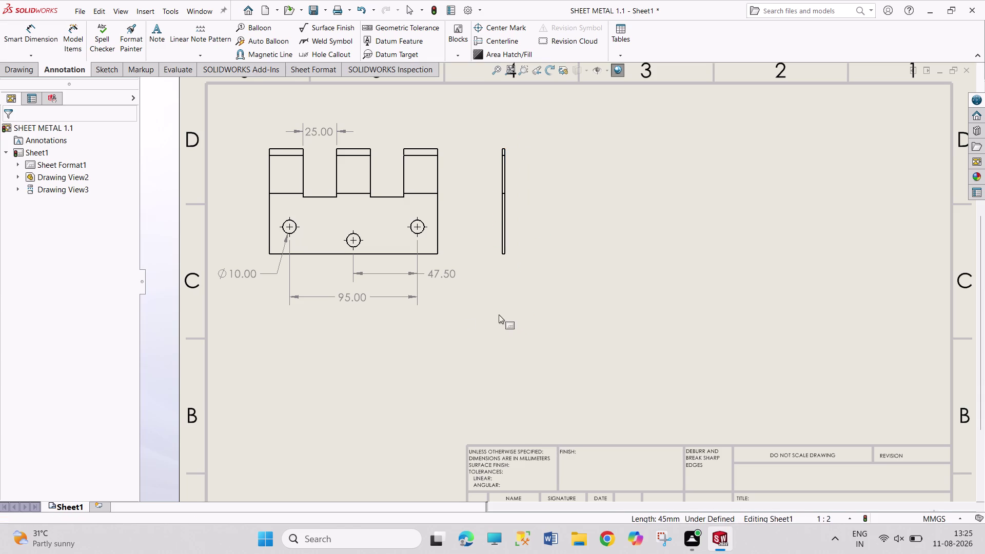
Add a SHEET METAL 1.1 view at the sheet's upper right, with a projected side view beside it.
key(Escape)
key(Escape)
right_click(639, 287)
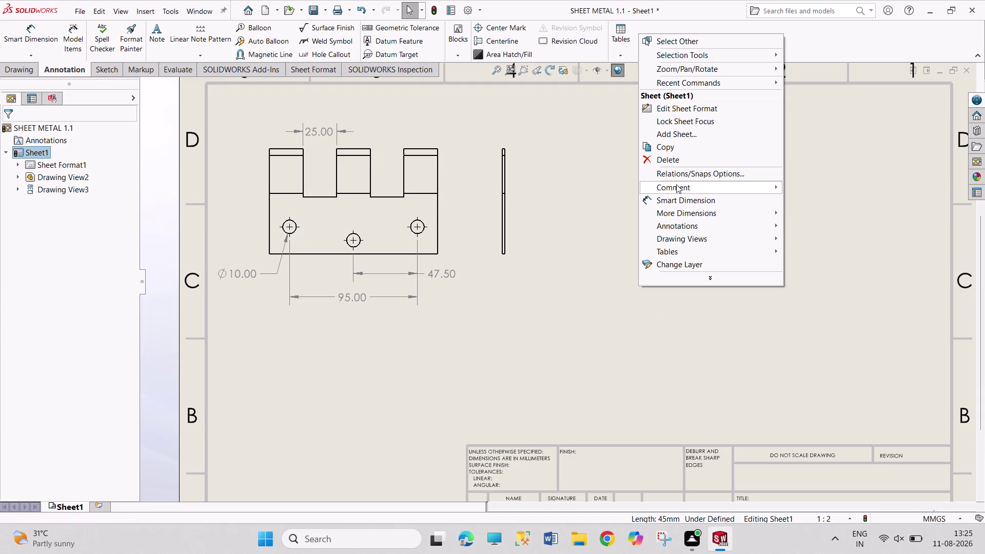
key(Escape)
key(Escape)
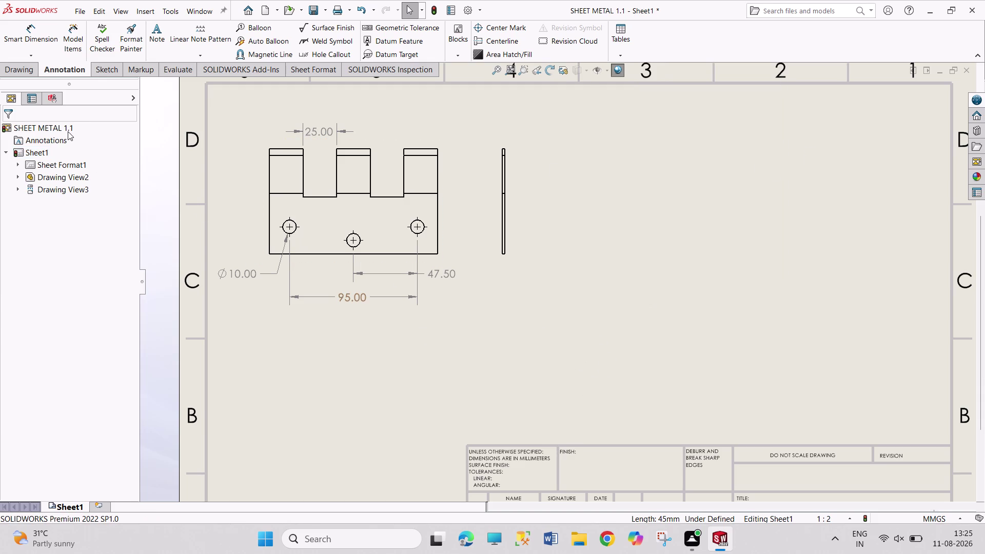
click(18, 71)
click(20, 40)
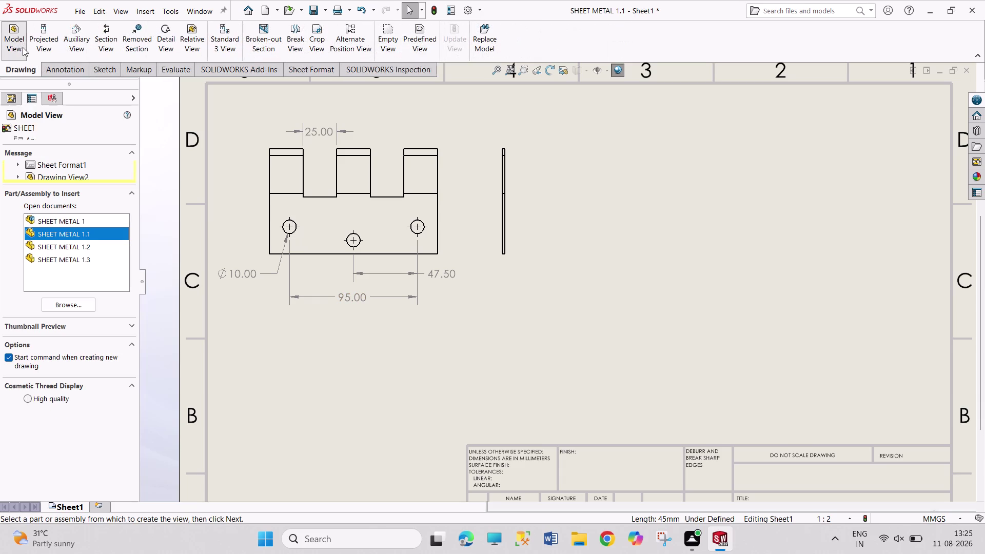
double_click(71, 244)
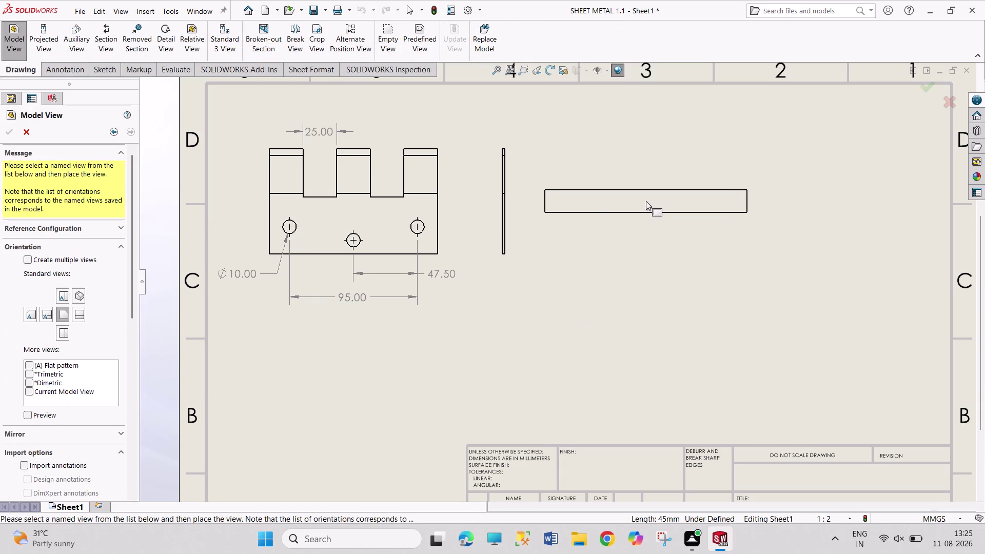
click(65, 295)
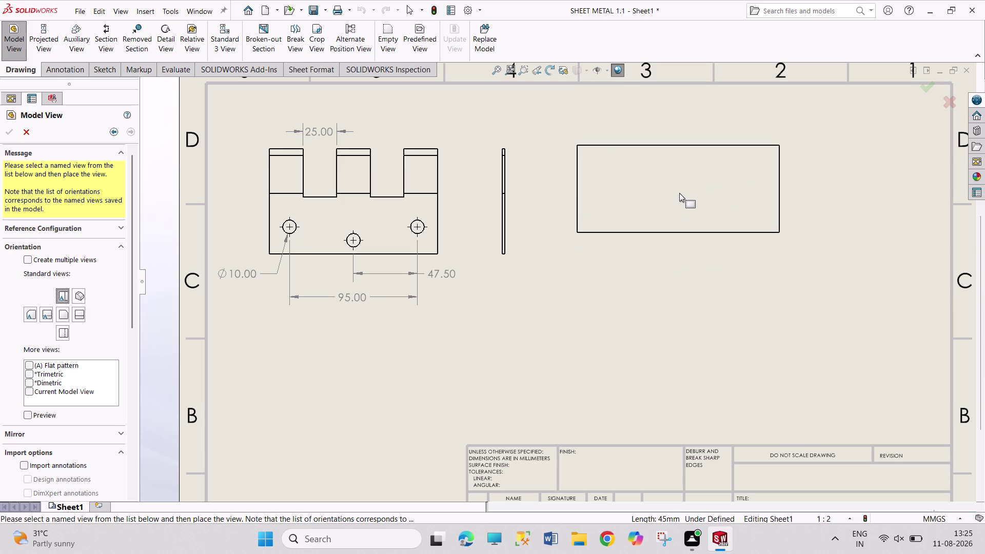
click(664, 198)
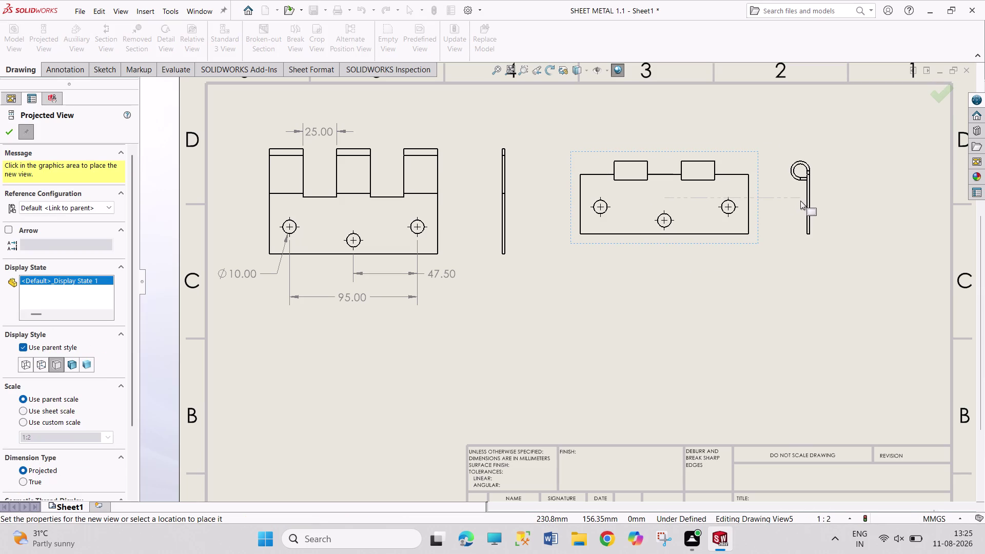
click(800, 200)
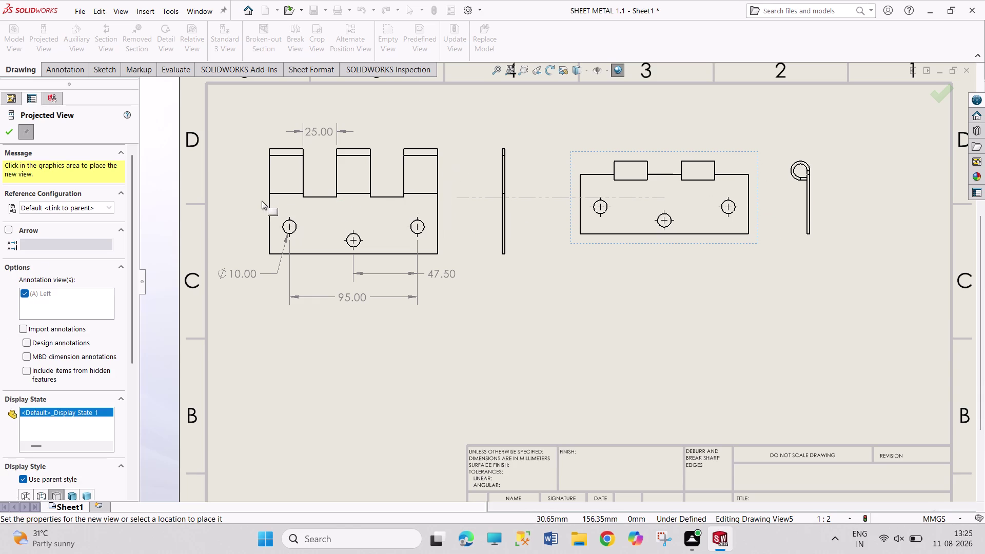
key(Escape)
key(Escape)
key(Escape)
key(Escape)
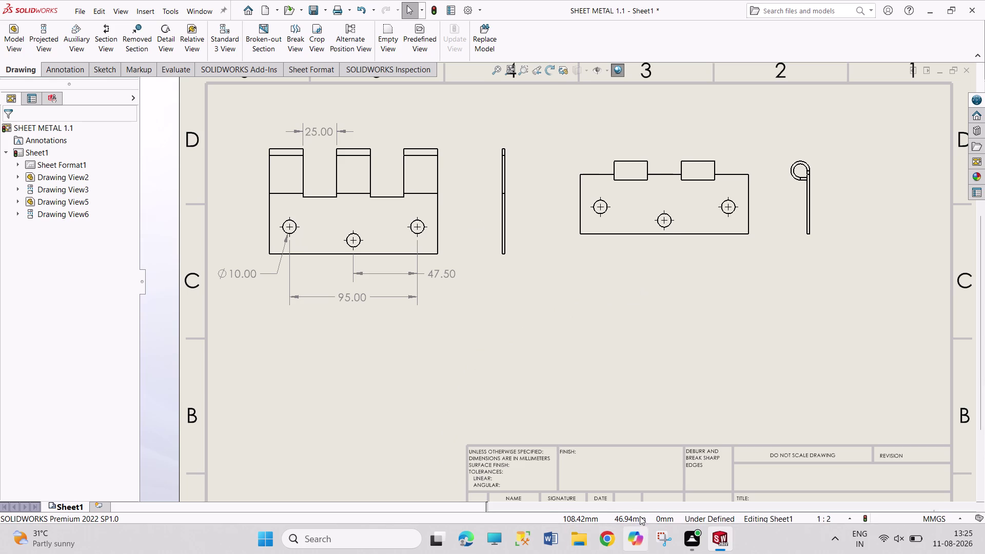
Switch to the SHEET METAL 1.1 part window and start an Unfold.
click(188, 8)
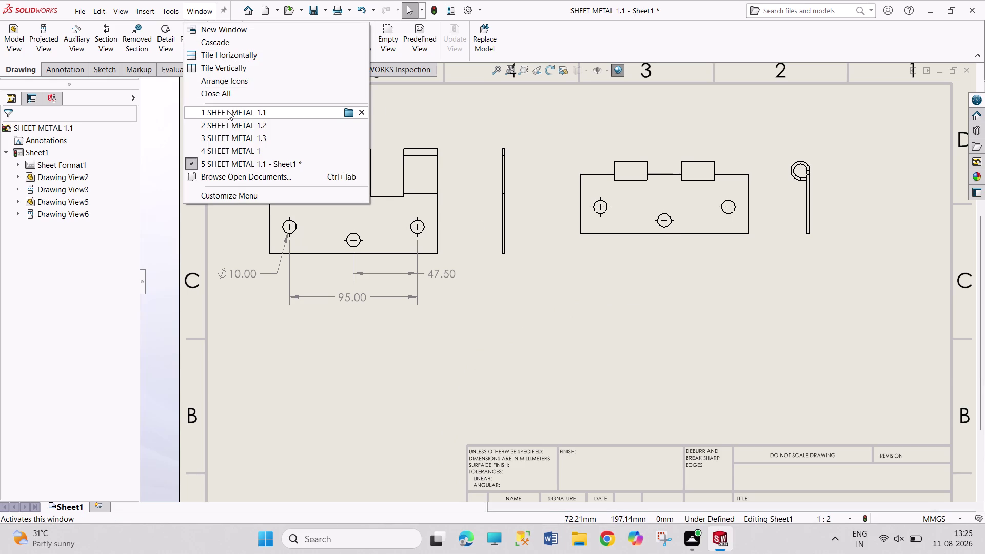
click(228, 111)
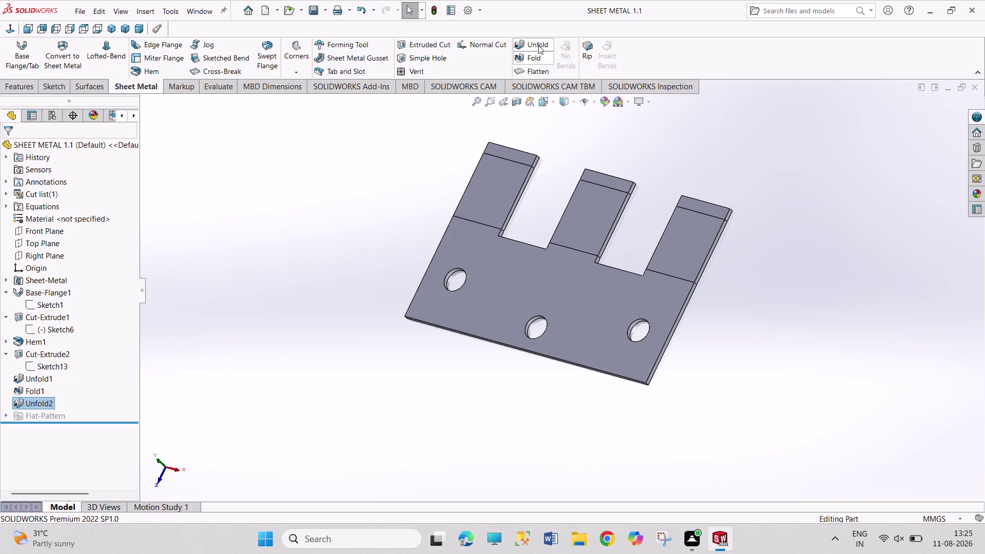
click(537, 45)
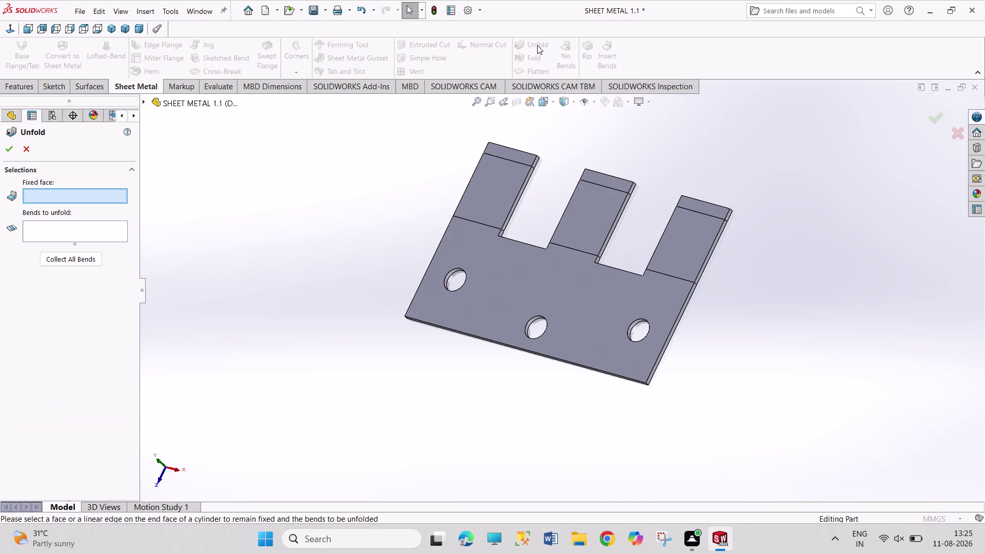
Finish the Unfold with the flat plate fixed and all bends collected.
click(501, 256)
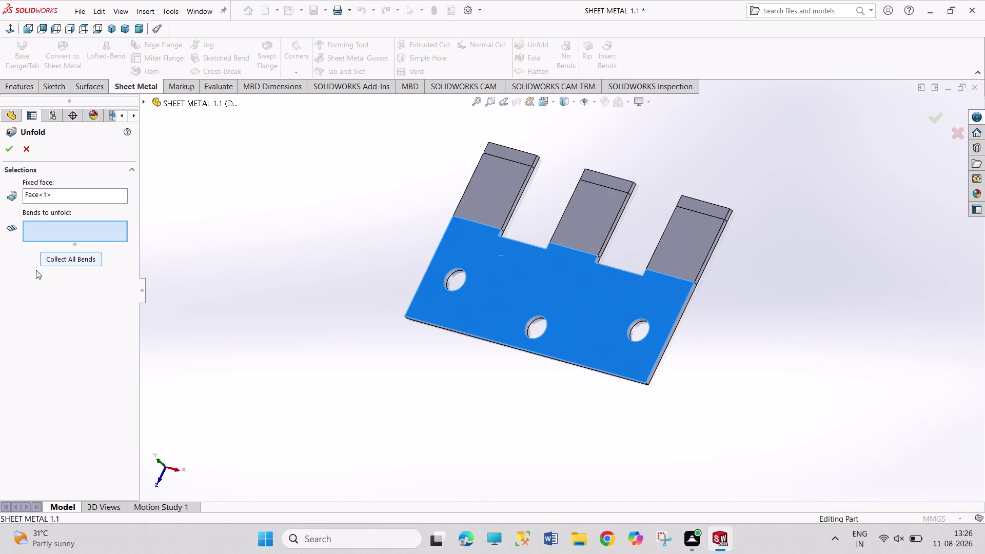
click(53, 258)
click(31, 154)
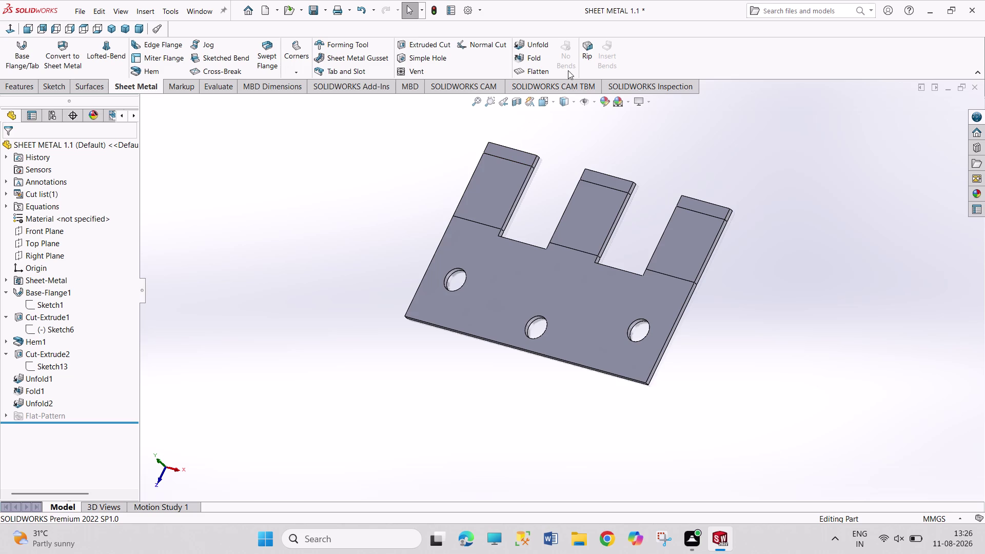
Fold all bends back into rolled knuckles with the plate fixed, and save the part.
click(541, 57)
click(515, 288)
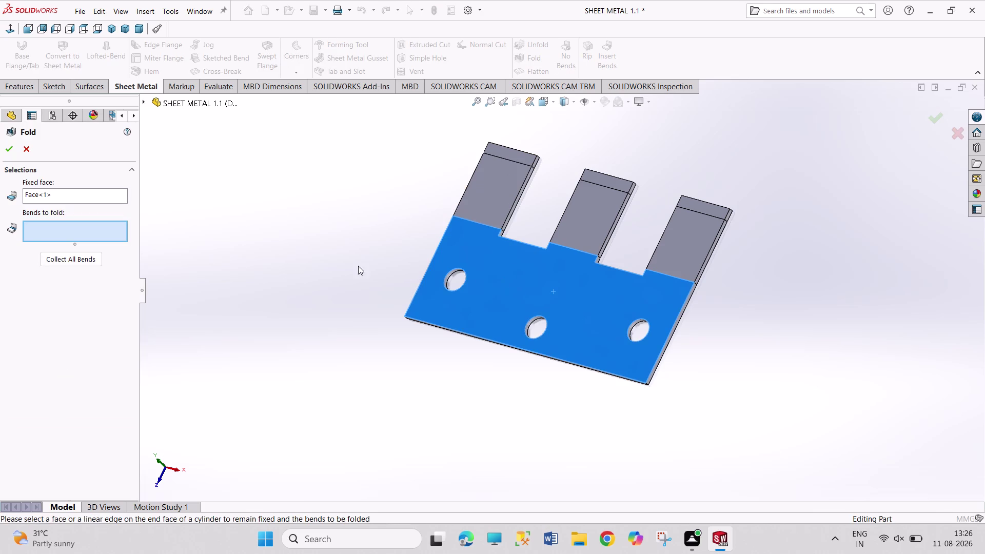
click(61, 261)
click(11, 142)
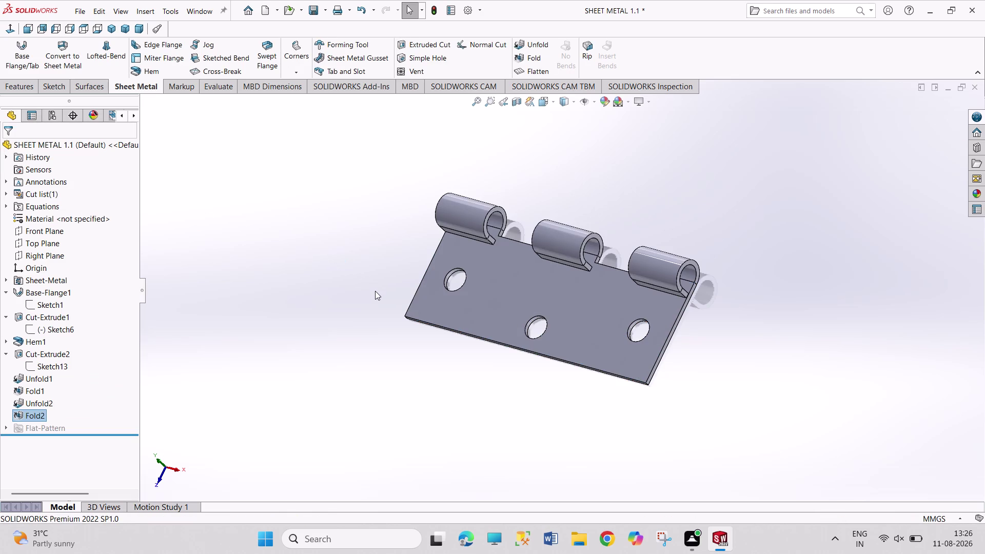
key(ctrl+s)
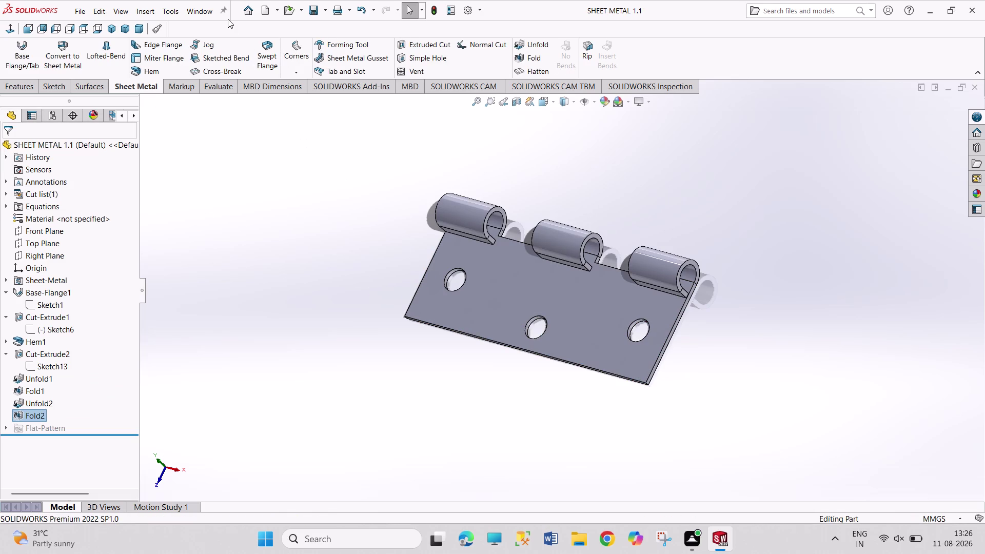
click(209, 14)
Return to the hinge drawing and dimension the front view's 52.00 height and 25.00 right-tab width.
click(268, 176)
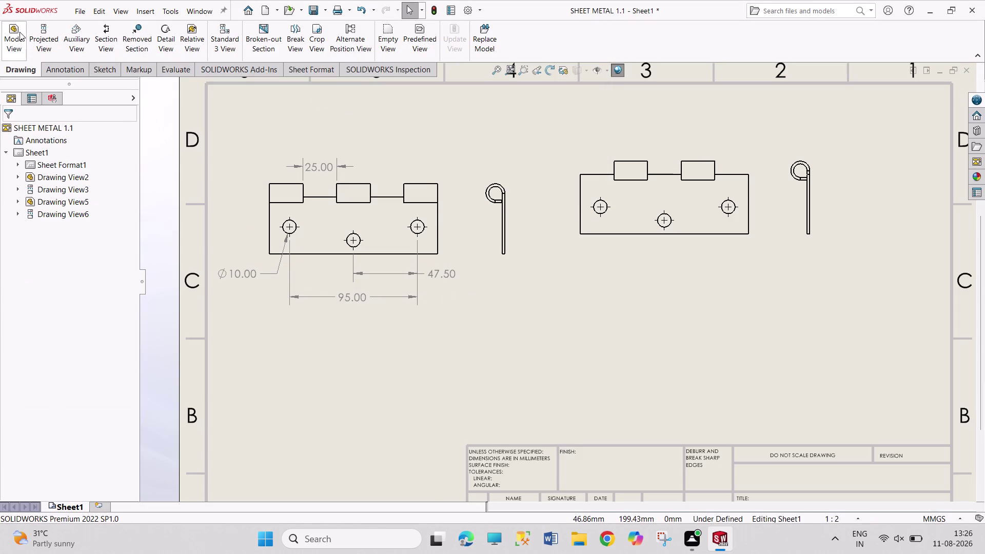
click(61, 71)
click(35, 42)
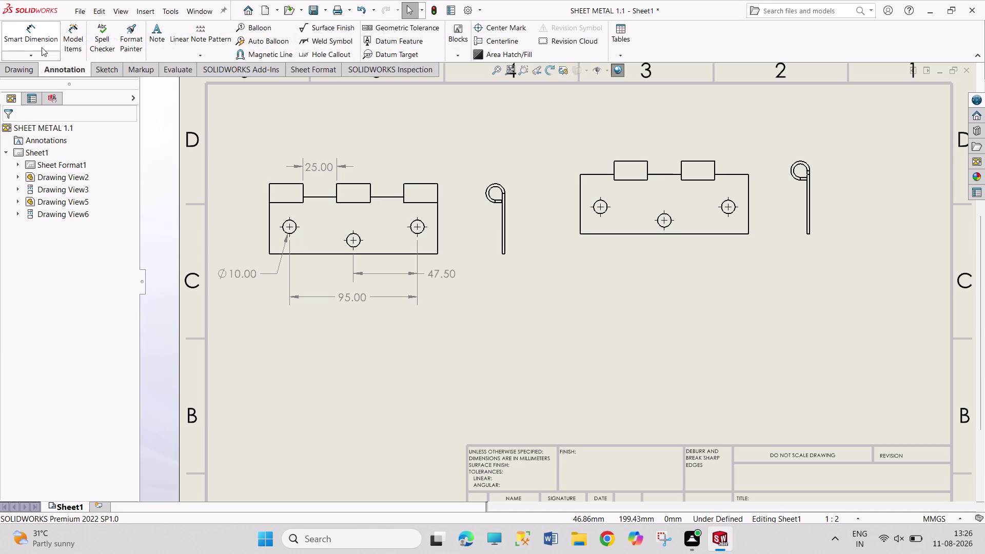
click(427, 255)
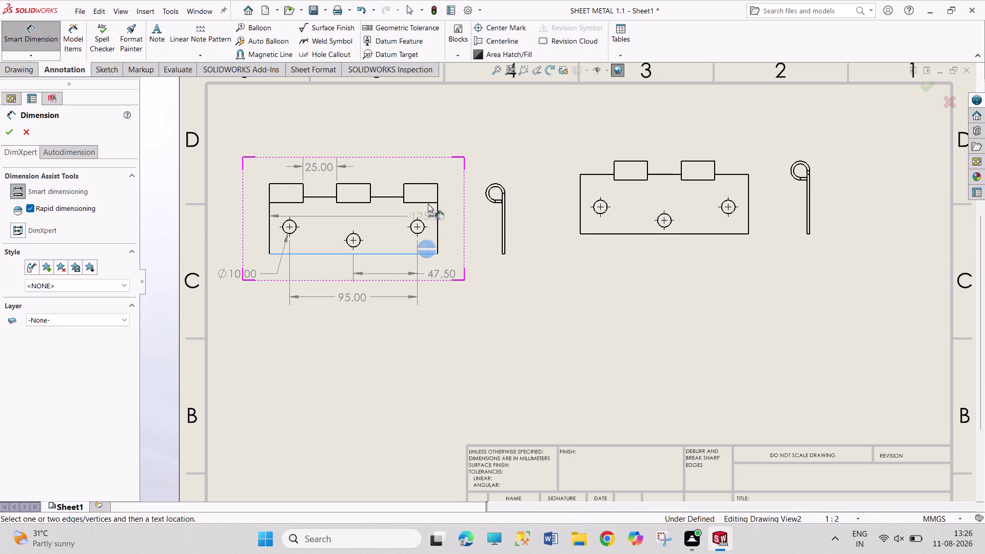
click(424, 183)
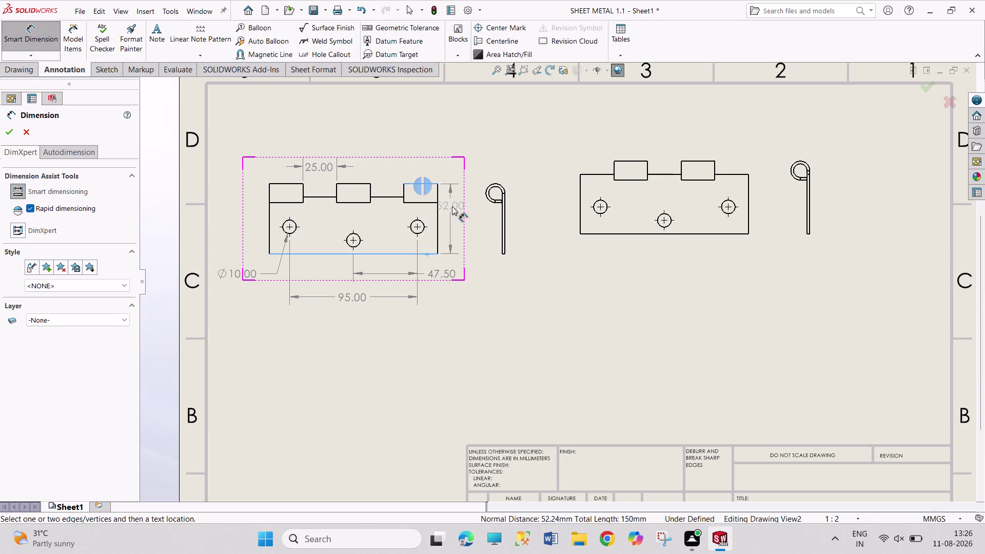
click(463, 211)
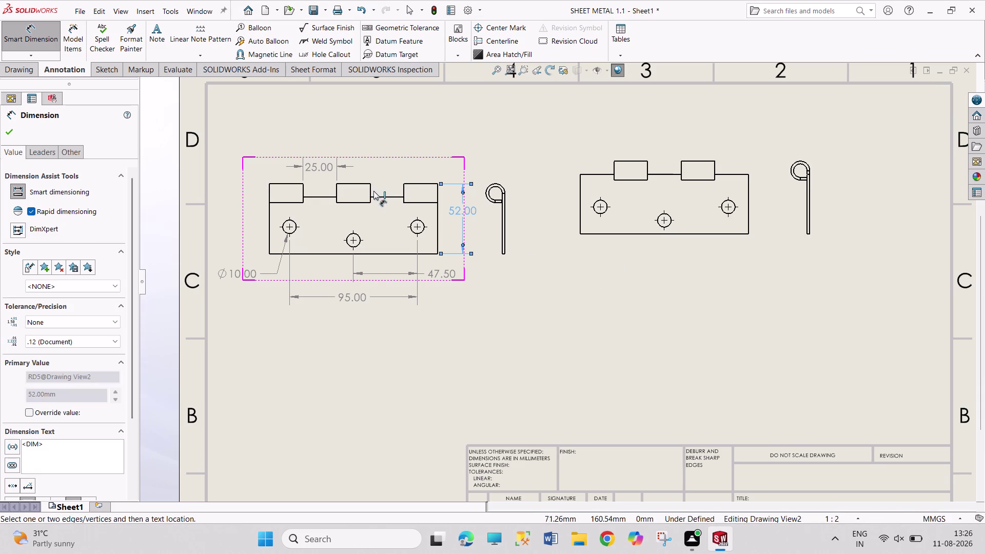
click(424, 183)
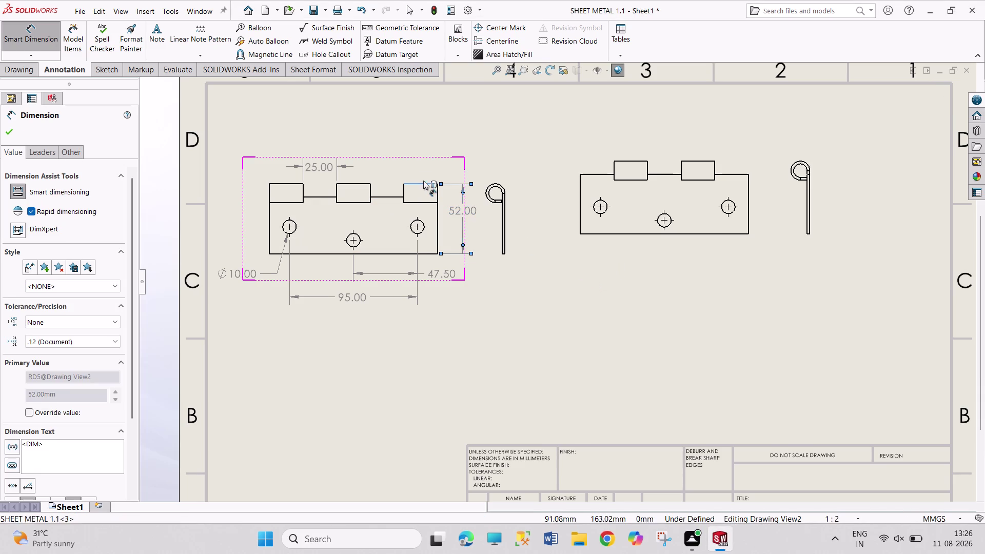
click(421, 179)
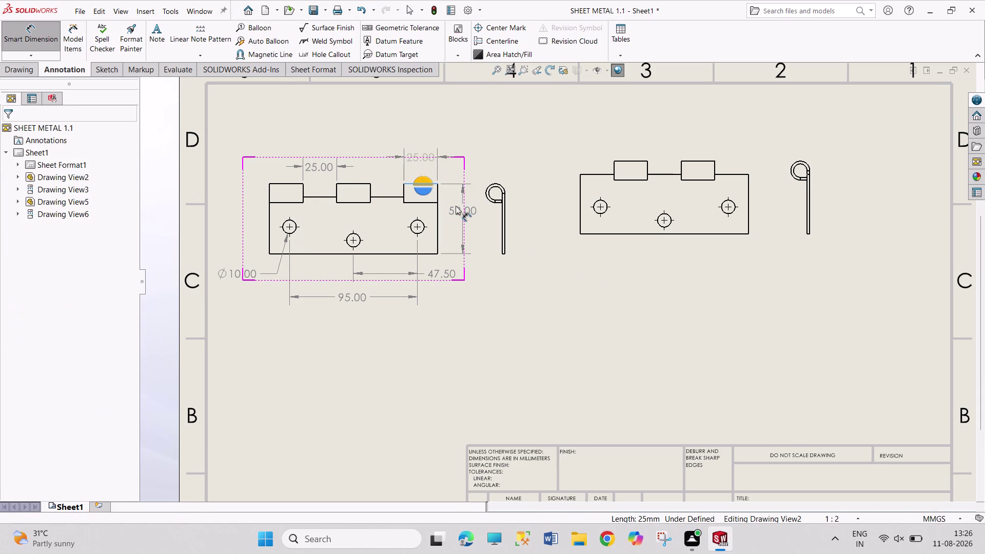
scroll(up, 3)
scroll(down, 3)
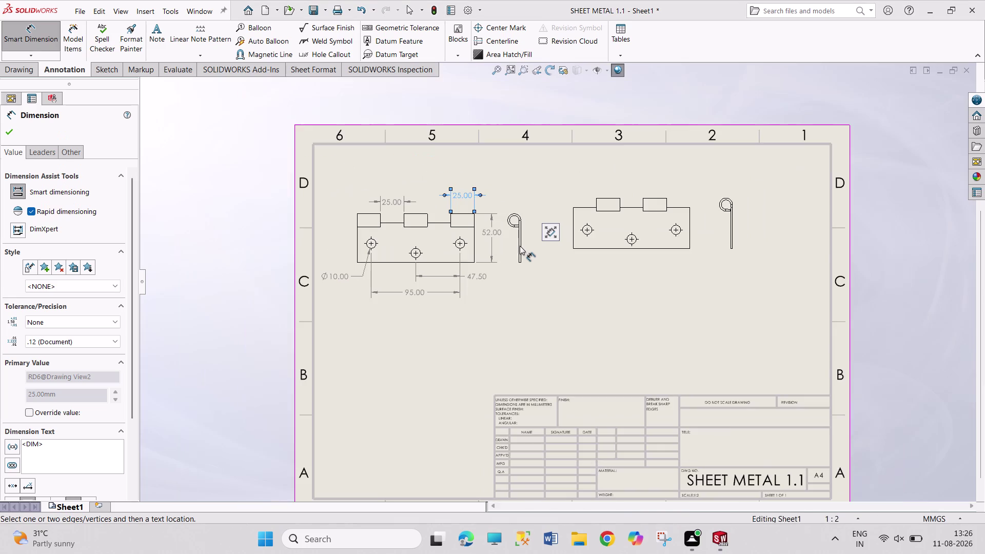
scroll(down, 3)
scroll(down, 3)
Dimension the side view's 2.00 sheet thickness below it.
scroll(down, 3)
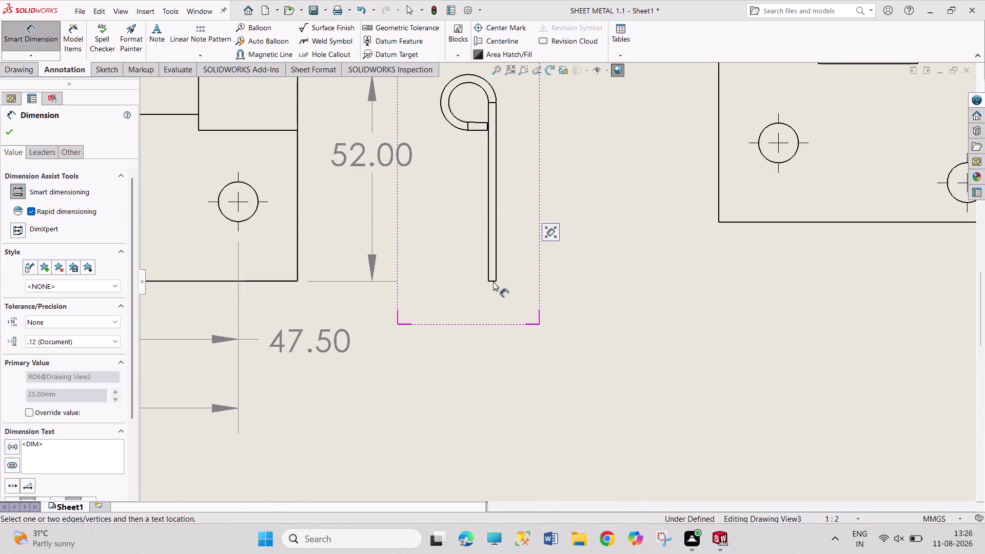
click(492, 281)
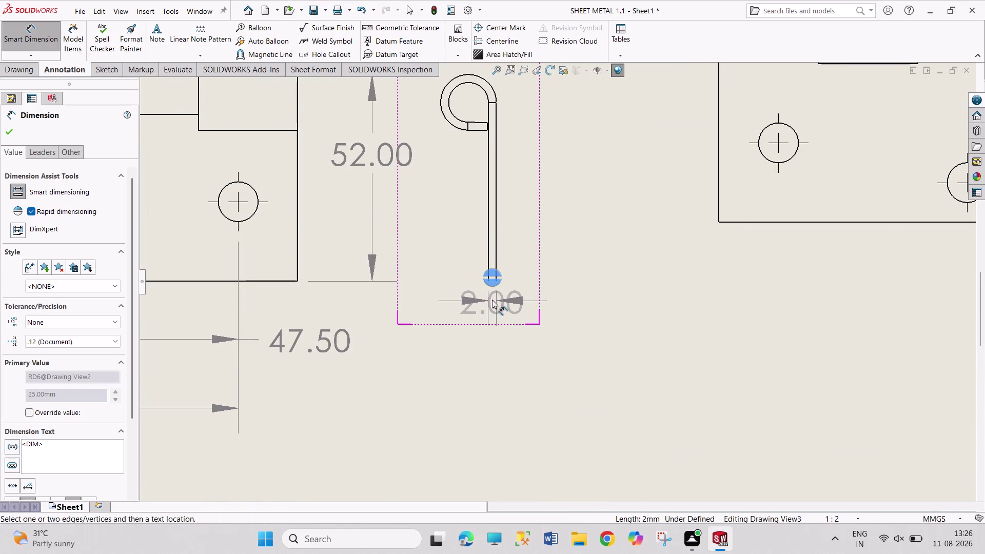
click(490, 286)
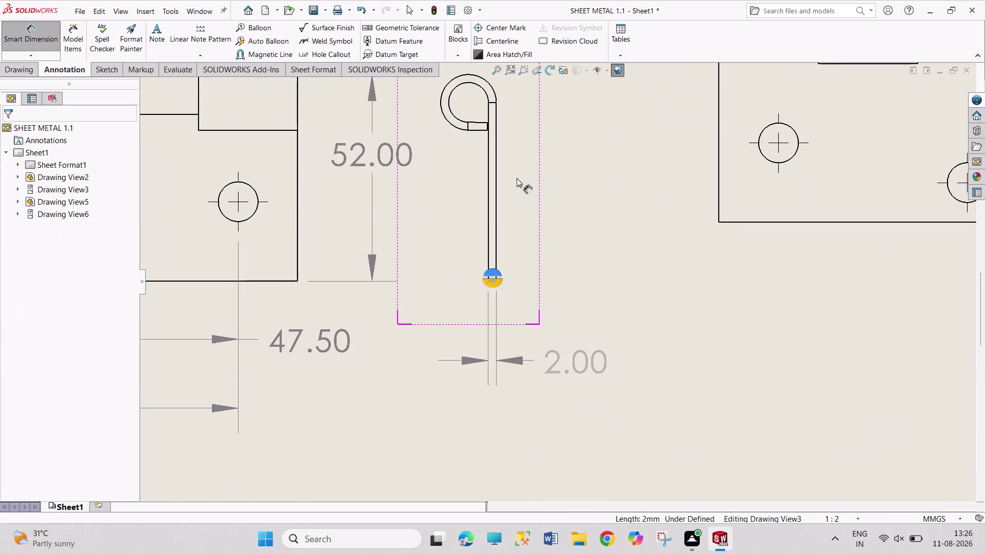
scroll(down, 3)
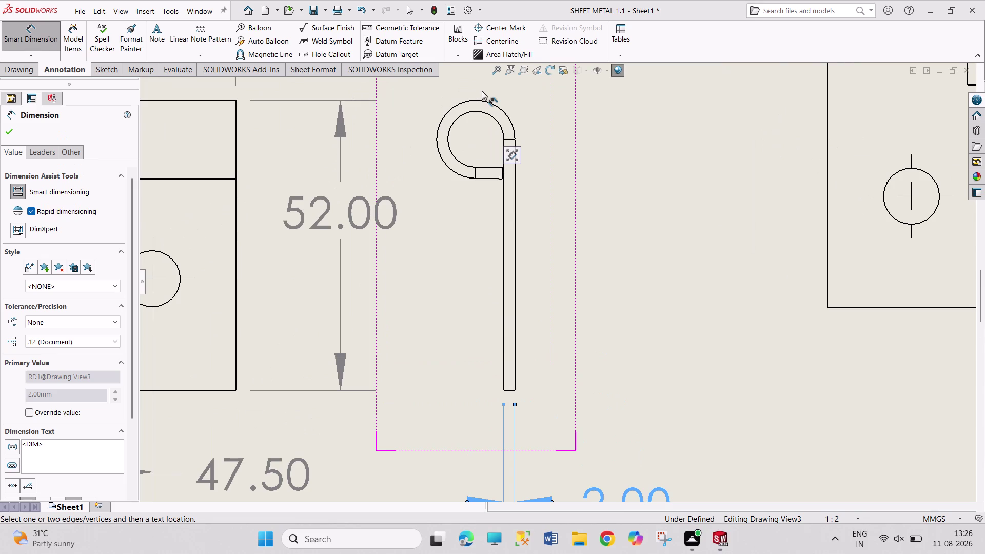
scroll(down, 3)
Dimension the curl's inner arc as R5.00, dropping the outer radius, and position its label.
click(495, 125)
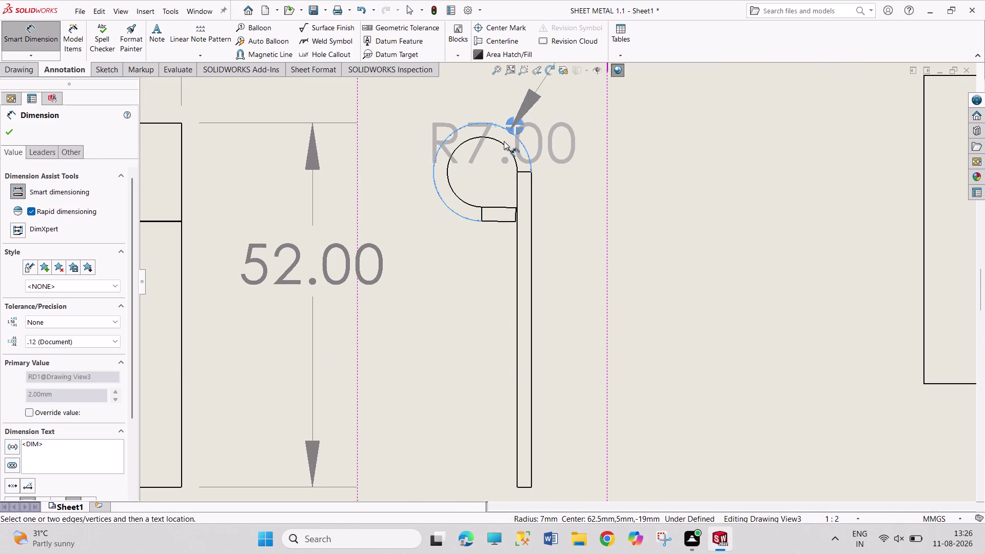
key(Escape)
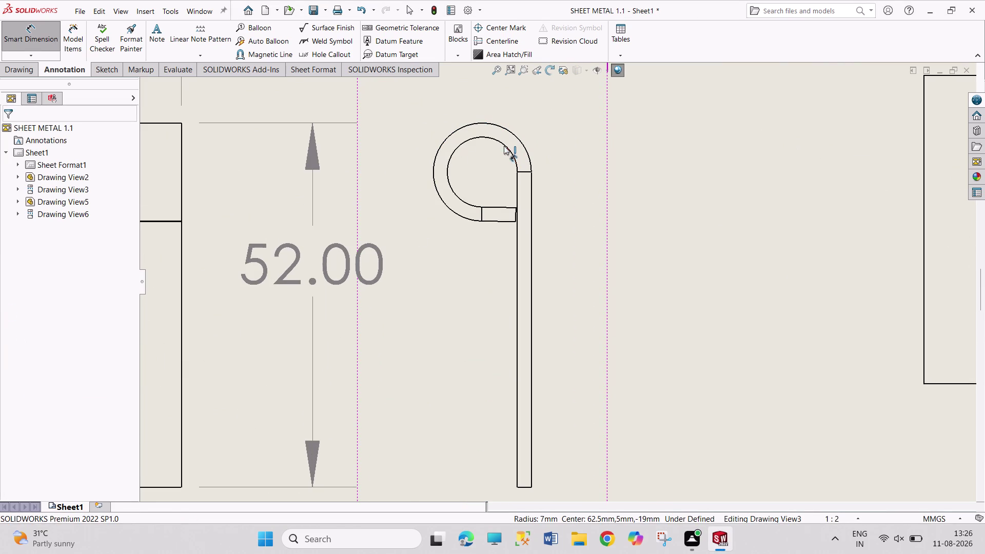
click(504, 146)
click(505, 143)
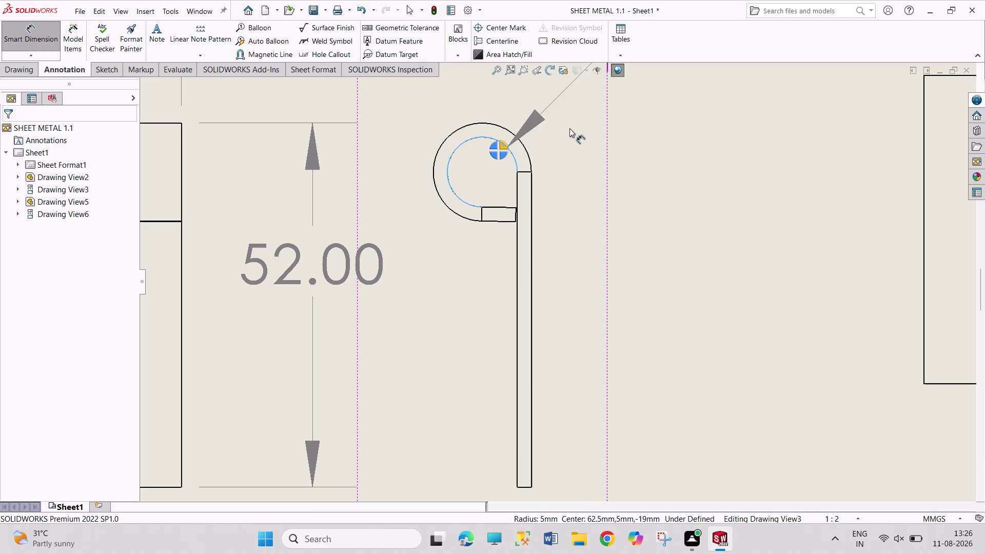
scroll(down, 3)
scroll(up, 3)
scroll(up, 3)
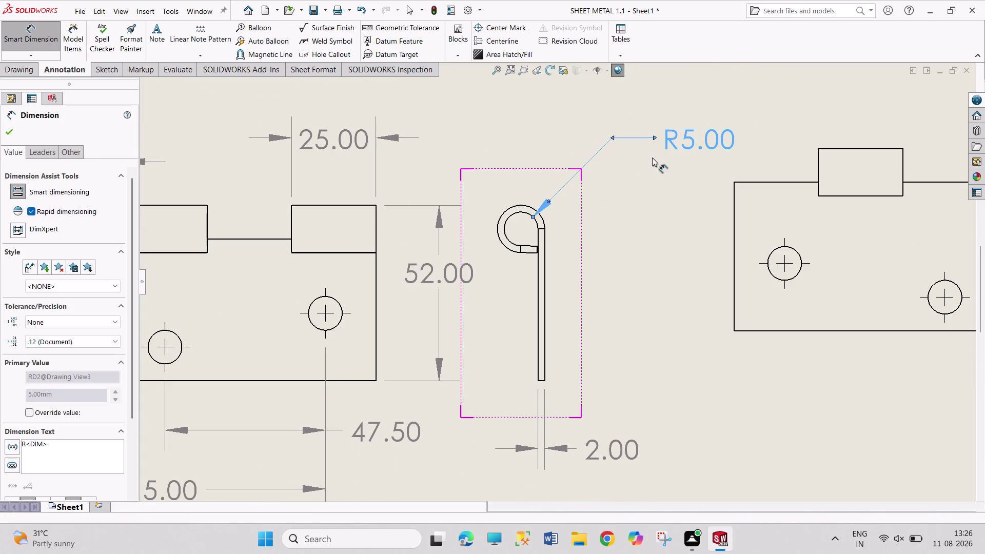
drag(666, 142, 557, 160)
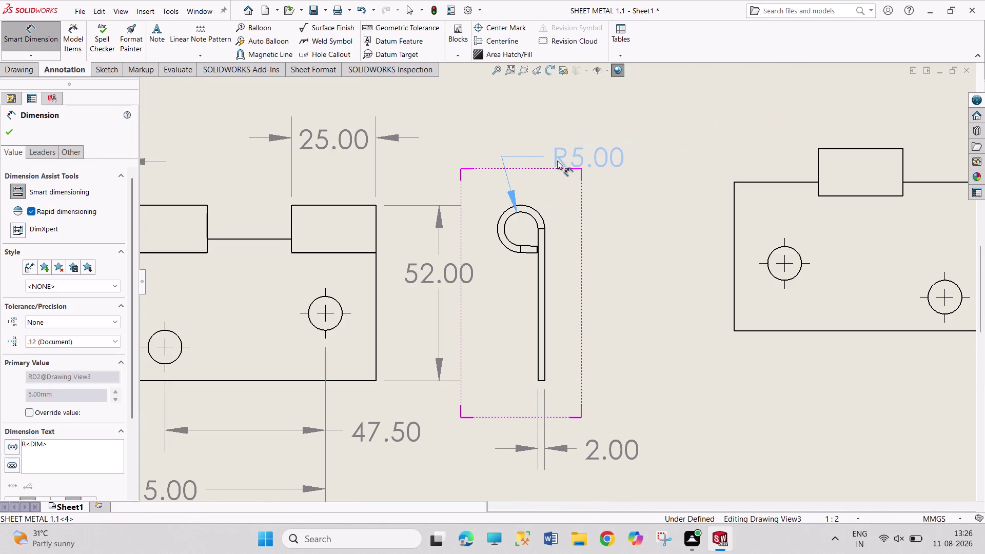
drag(557, 160, 558, 161)
key(Escape)
Select the middle hole's centre mark on the front view.
scroll(down, 3)
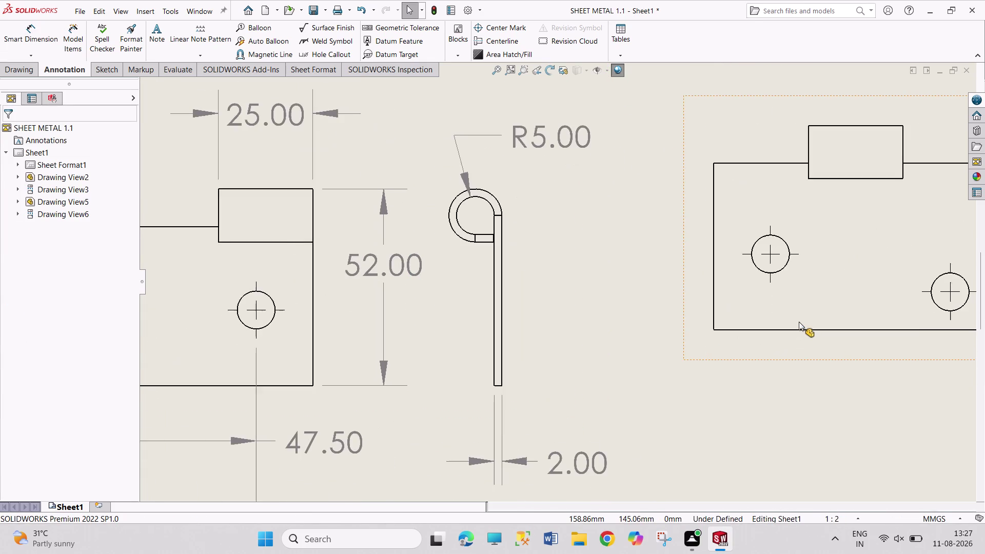
scroll(down, 3)
scroll(up, 3)
scroll(up, 3)
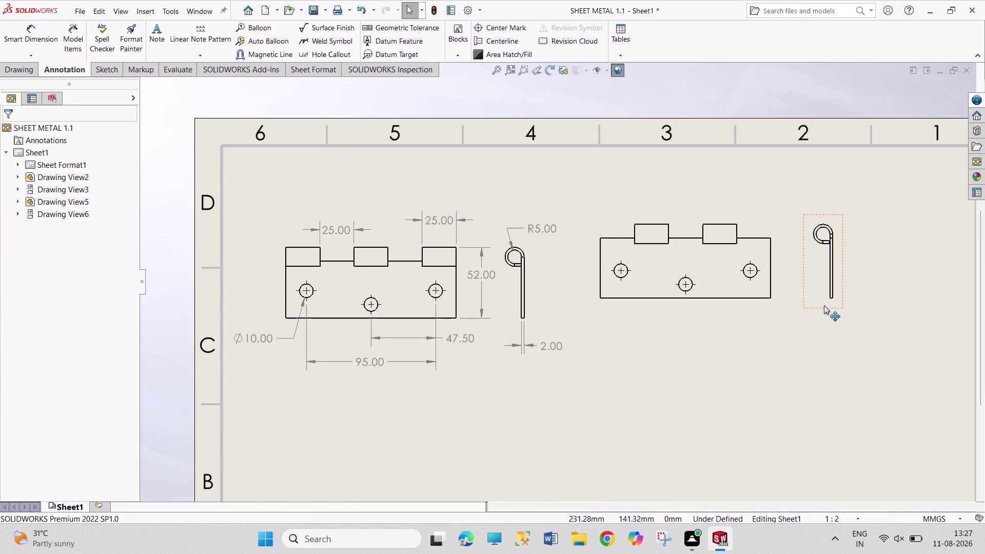
scroll(down, 3)
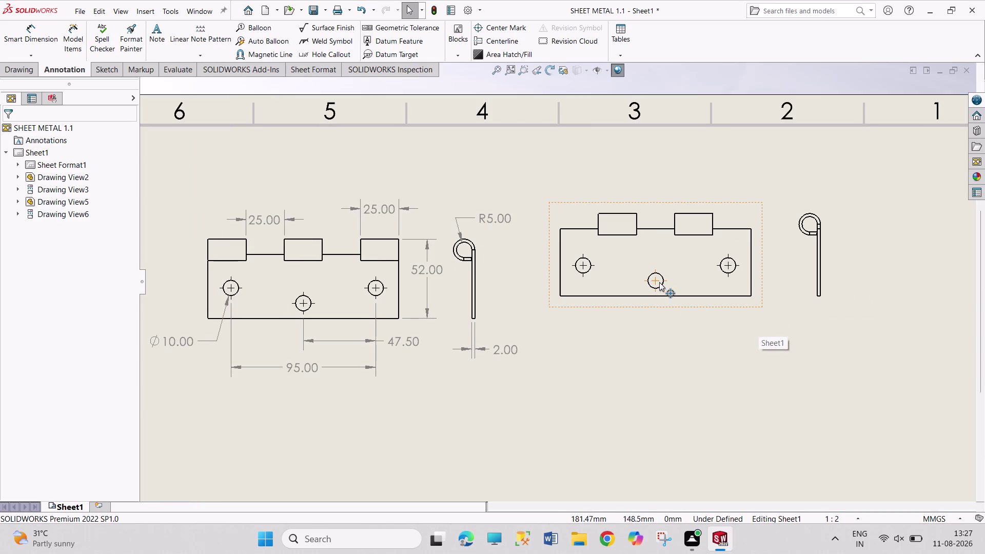
drag(659, 282, 669, 284)
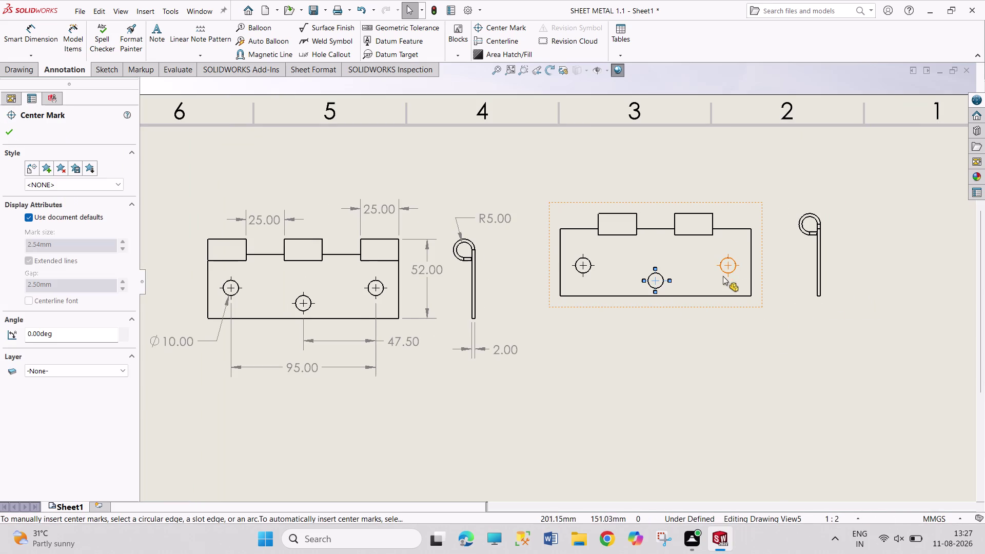
Add center marks to the right and middle holes of the second front view and confirm.
click(733, 266)
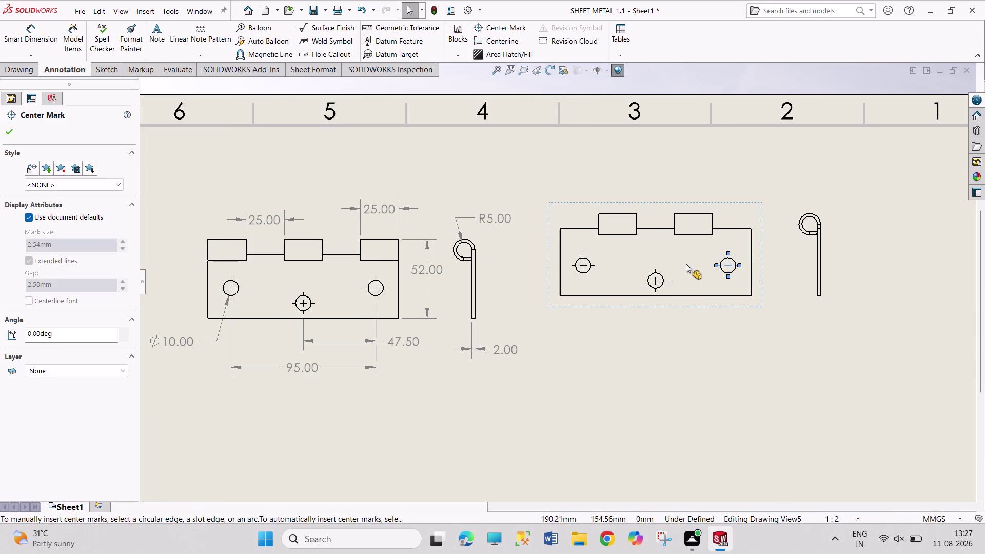
click(658, 281)
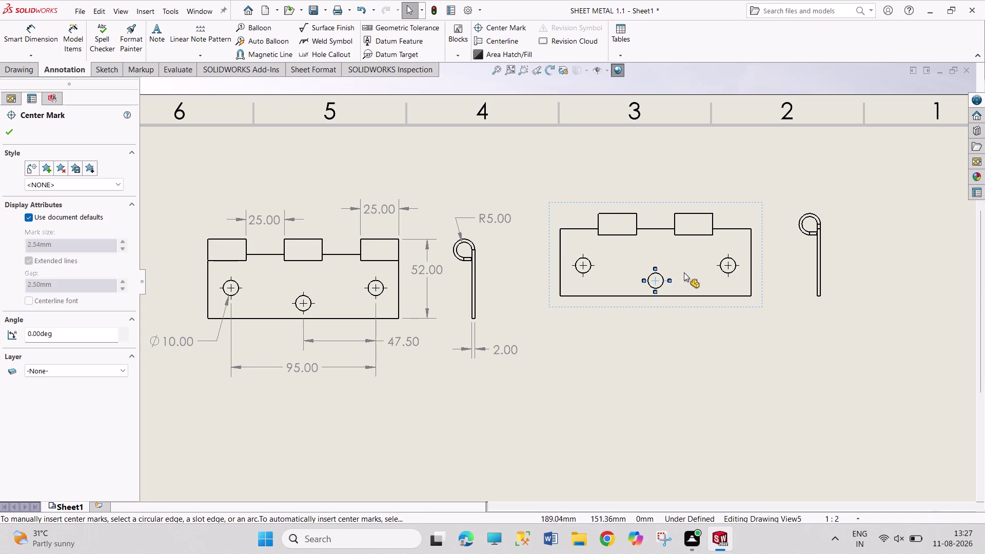
click(728, 268)
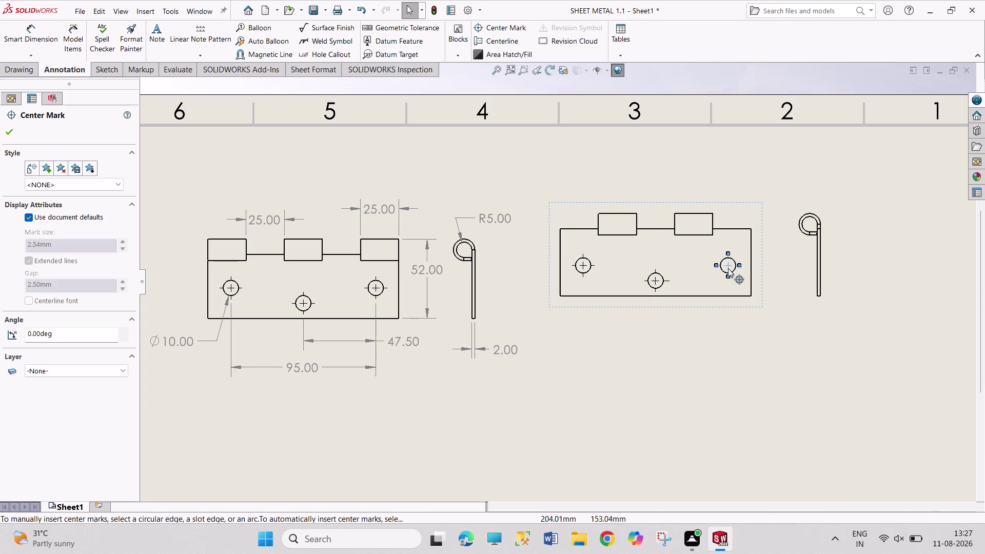
click(19, 37)
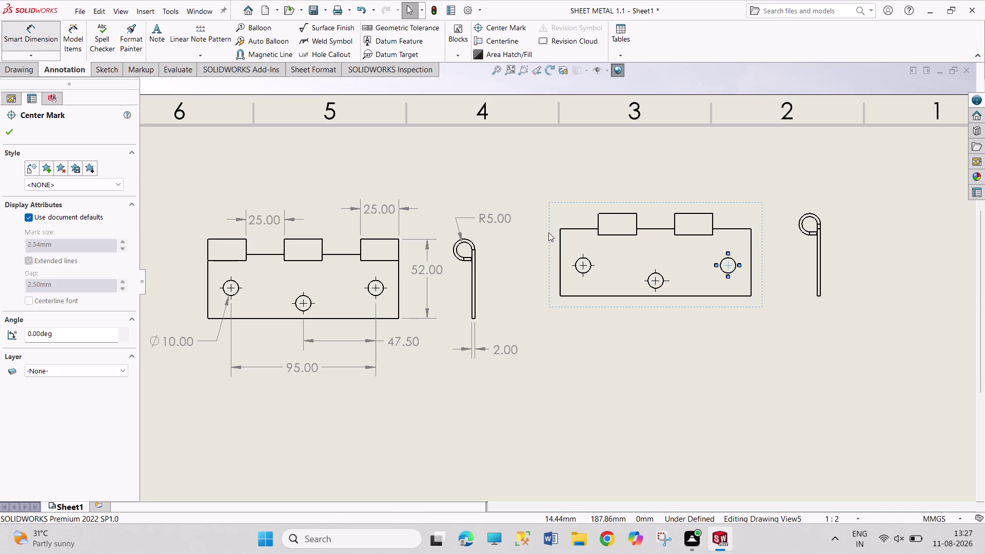
drag(659, 282, 665, 283)
Dimension the right view's 10.00 hole offset and 125.00 overall width.
click(733, 266)
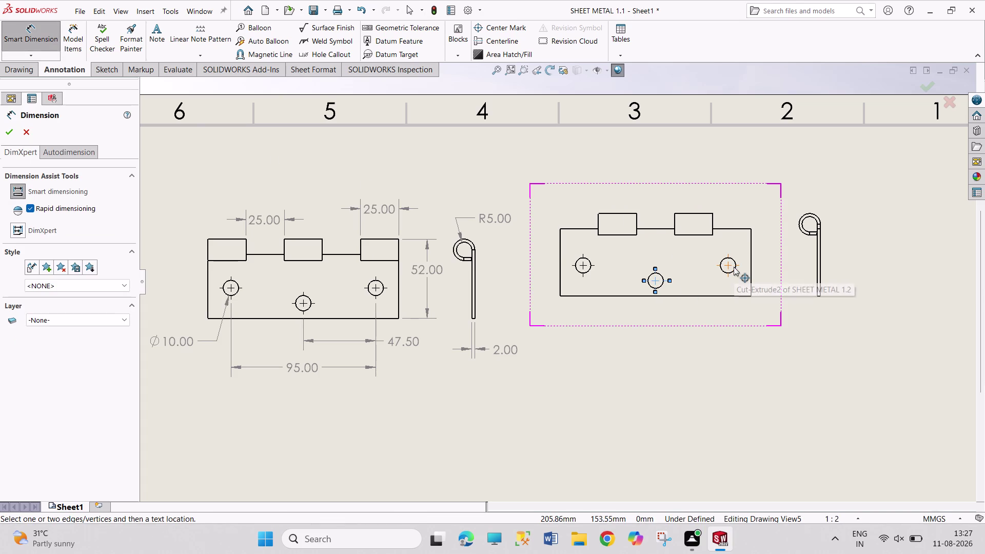
click(675, 246)
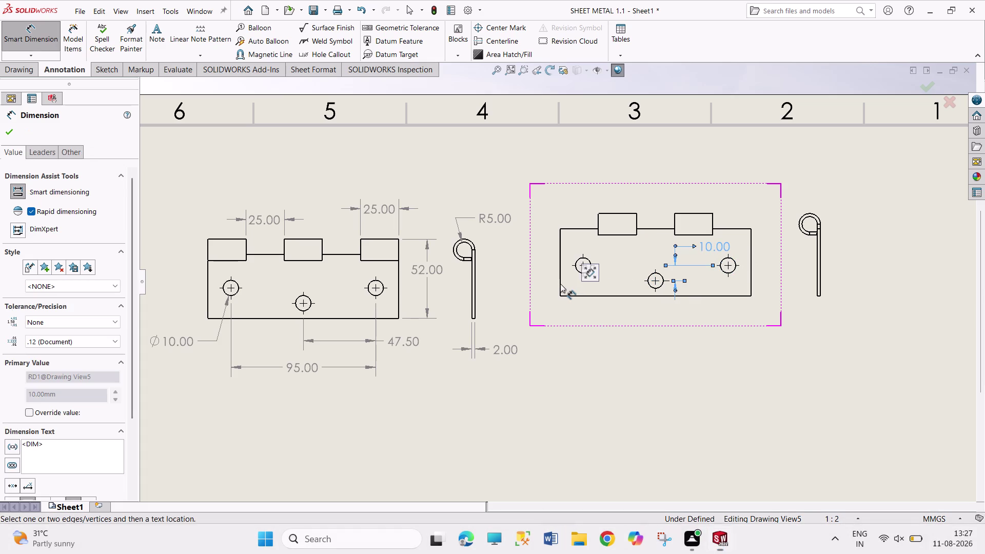
click(560, 283)
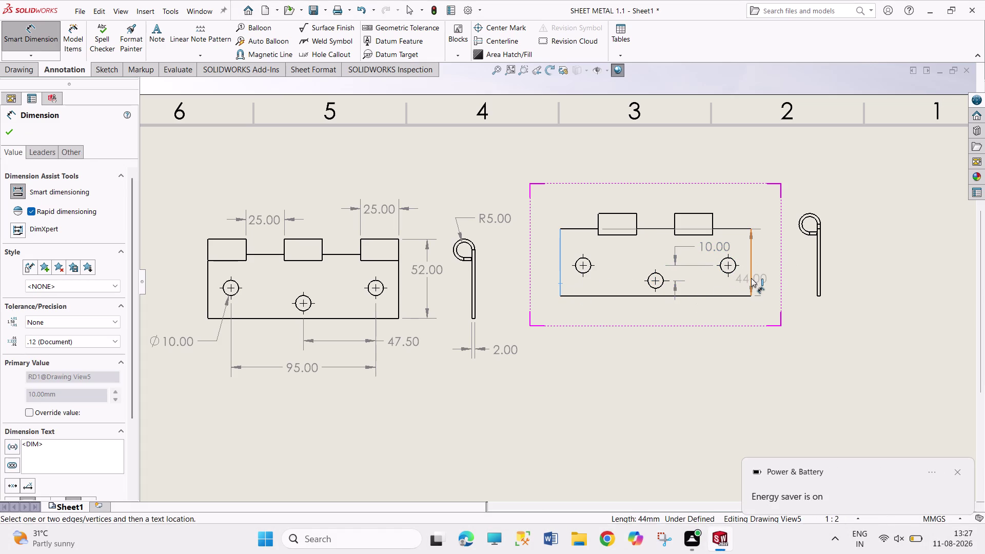
click(751, 278)
click(689, 336)
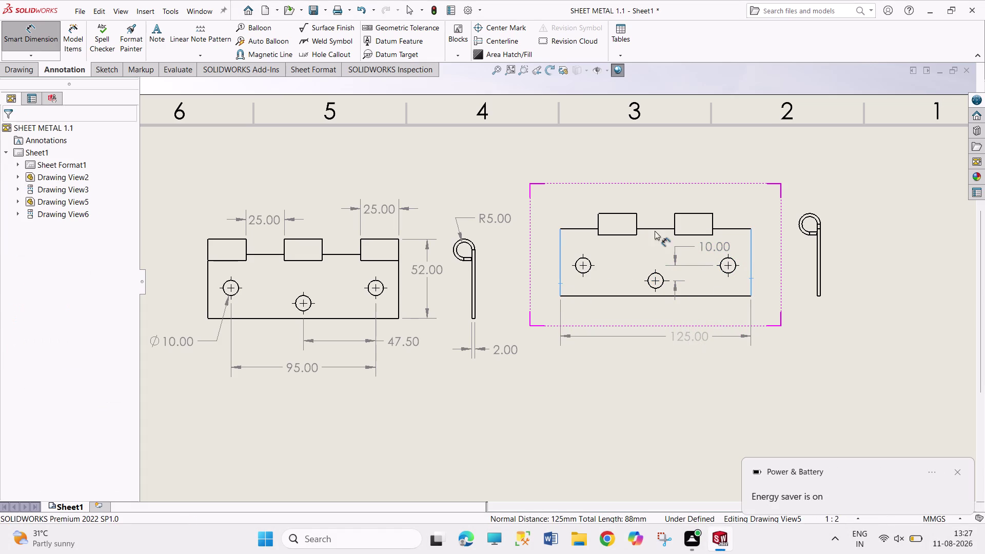
click(622, 213)
Add two 25.00 tab widths above the view and the 54.00 overall height.
click(616, 180)
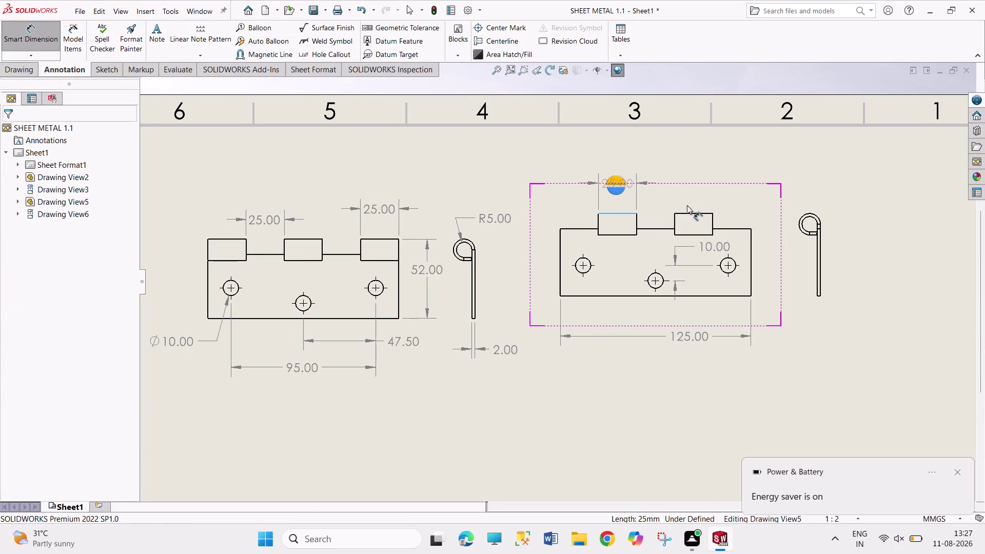
click(741, 230)
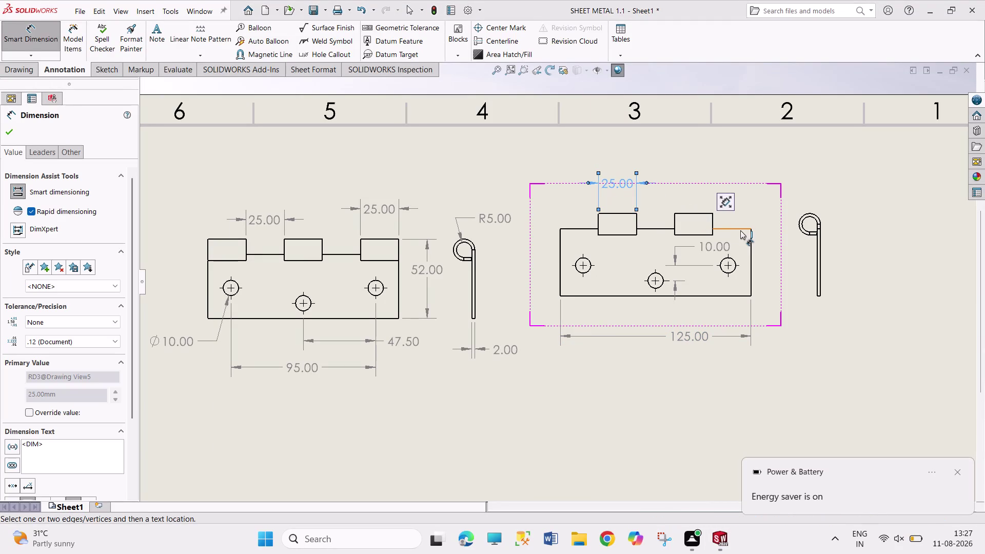
click(734, 210)
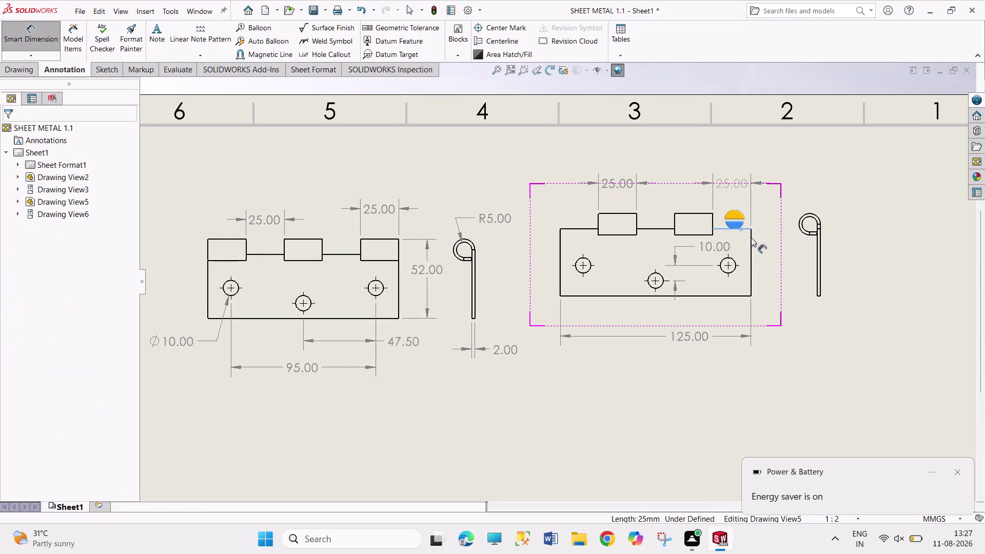
click(610, 295)
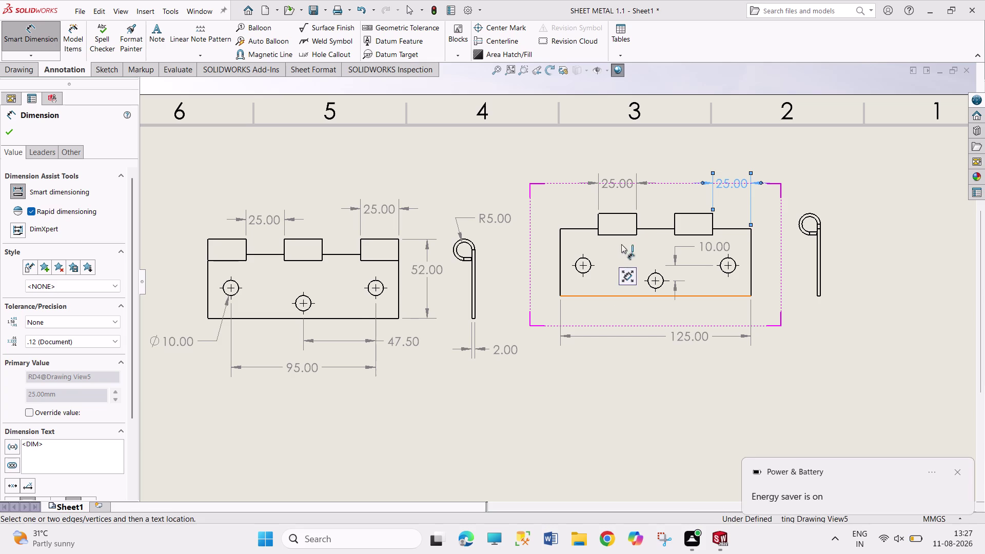
click(623, 213)
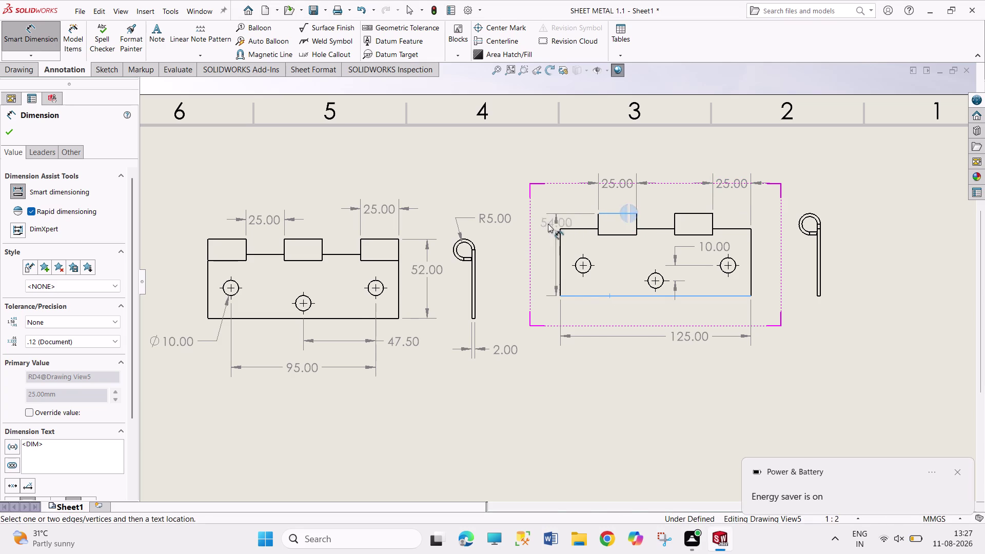
click(544, 177)
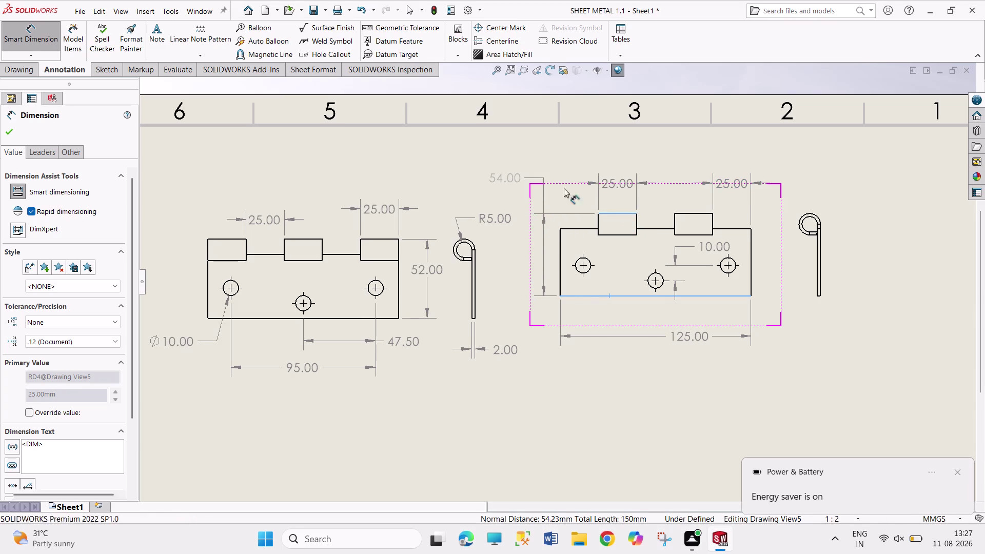
click(810, 218)
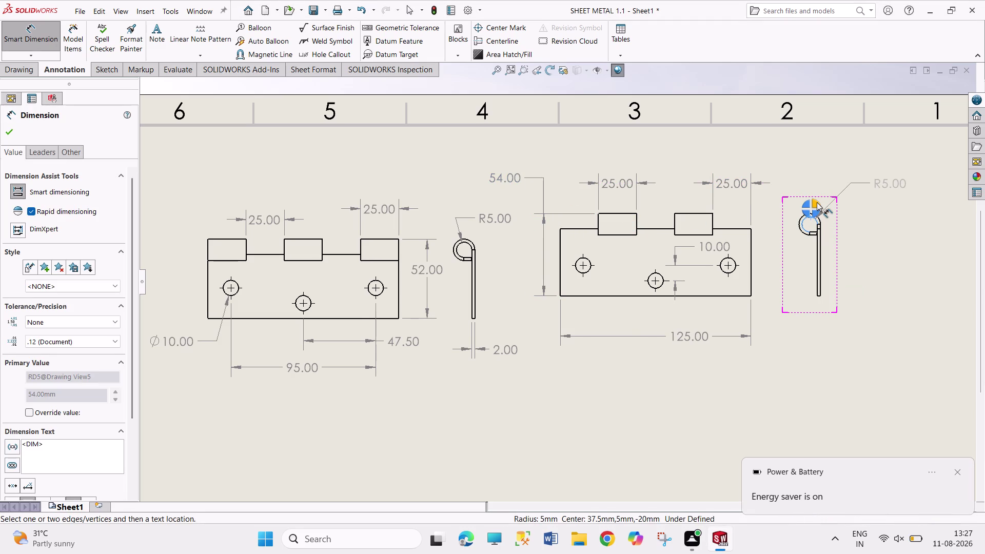
Add the R5.00 curl radius on the side view and a Ø10.00 hole diameter callout.
drag(817, 202, 824, 204)
drag(886, 183, 842, 180)
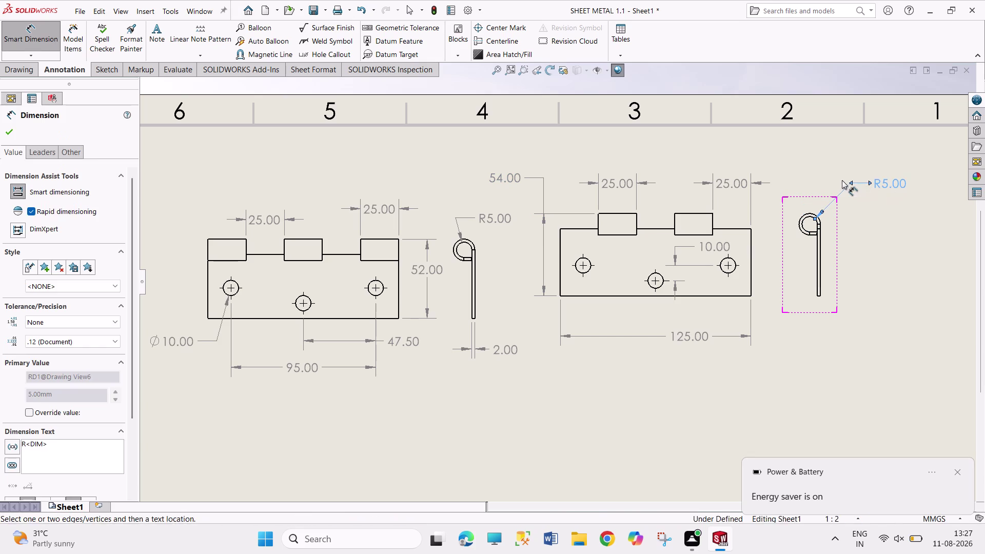
drag(842, 180, 833, 180)
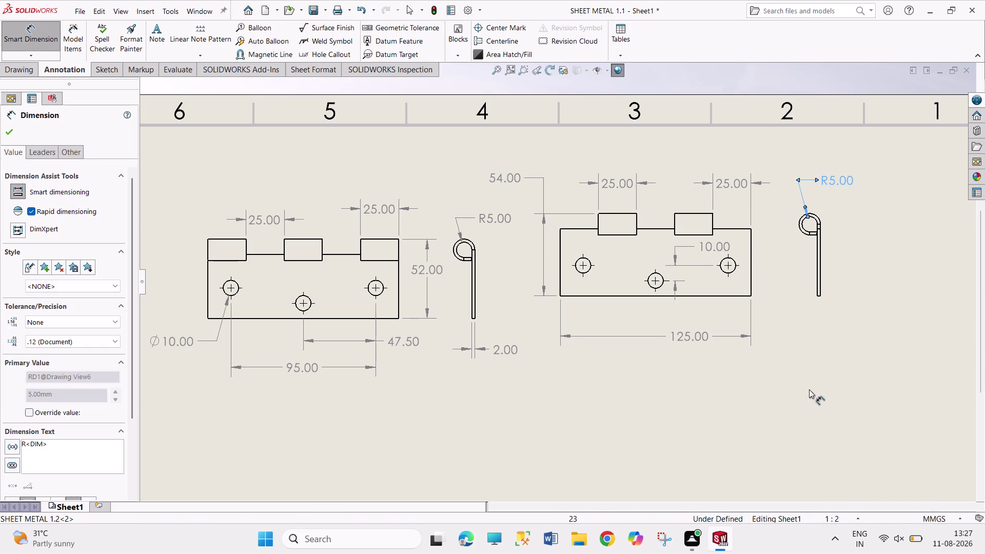
middle_drag(660, 412, 659, 365)
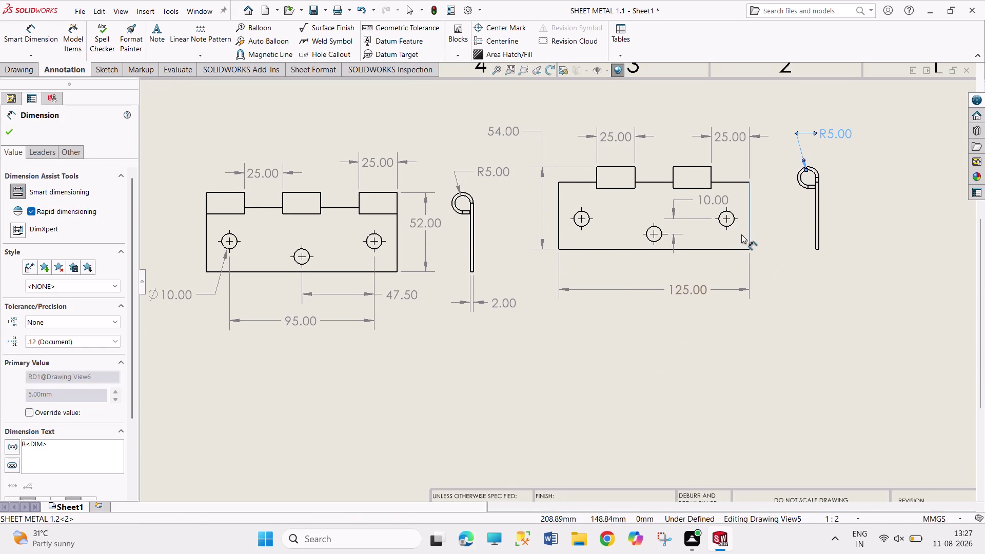
click(730, 225)
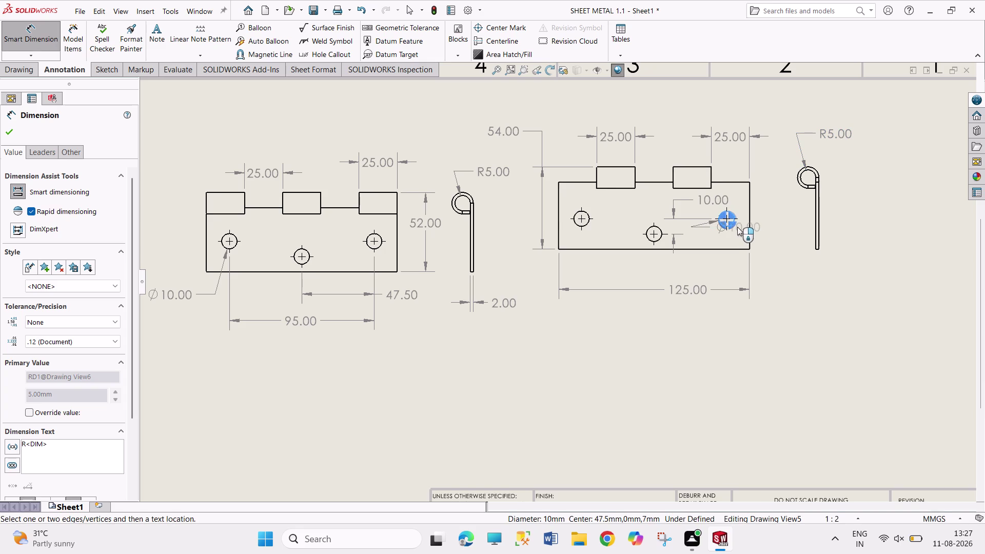
click(734, 225)
drag(827, 277, 804, 266)
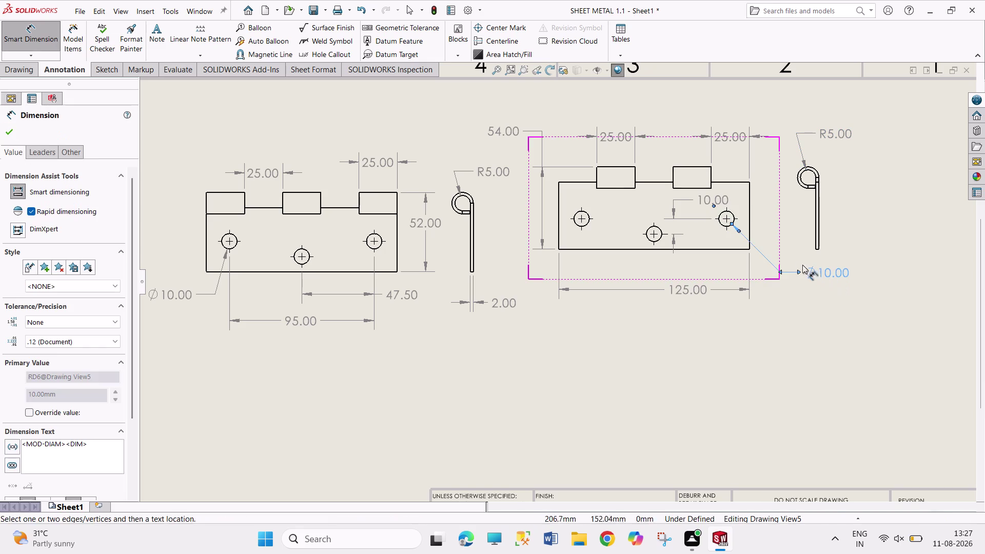
drag(804, 266, 780, 248)
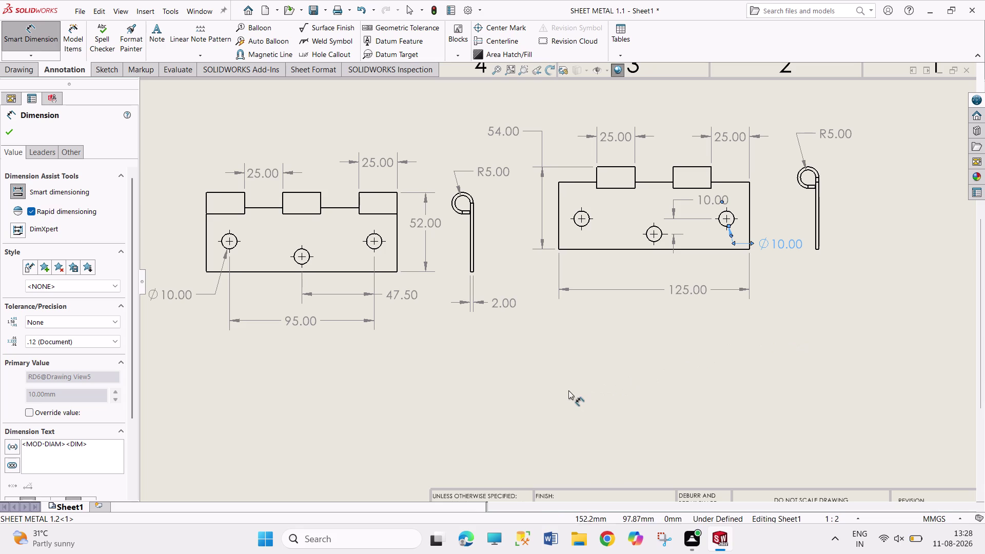
Move the 125.00 dimension lower and add the 95.00 hole spacing.
middle_drag(569, 391, 603, 348)
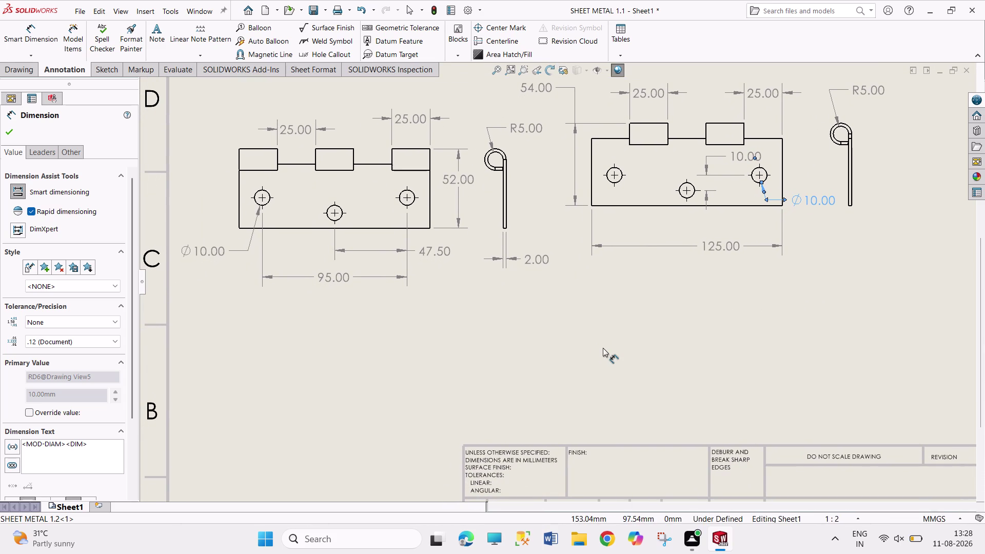
drag(725, 245, 725, 301)
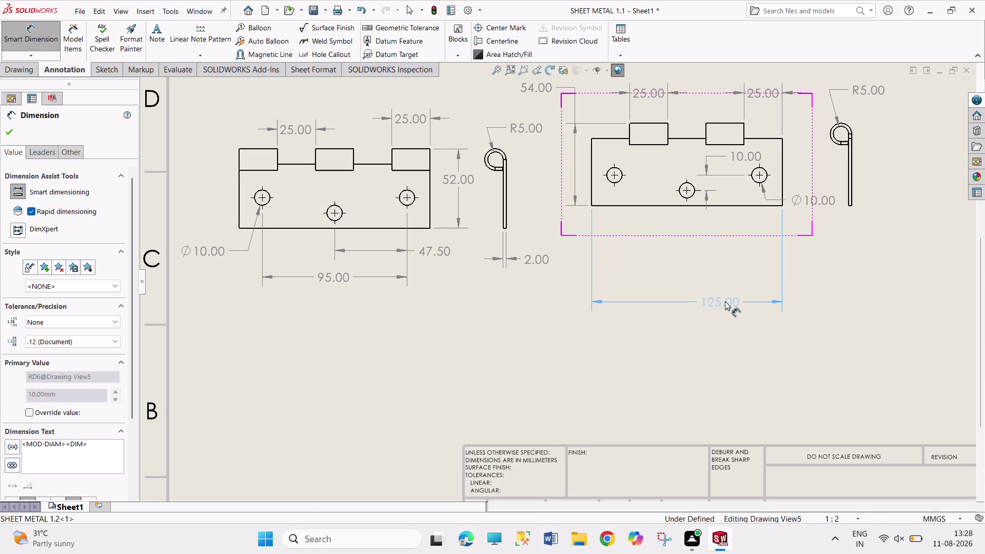
drag(725, 301, 724, 302)
click(616, 183)
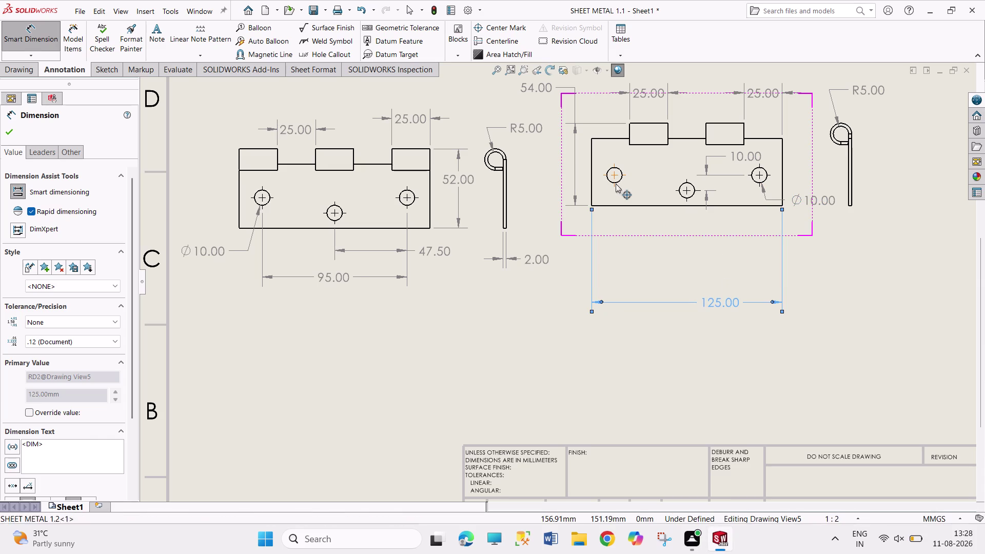
click(759, 181)
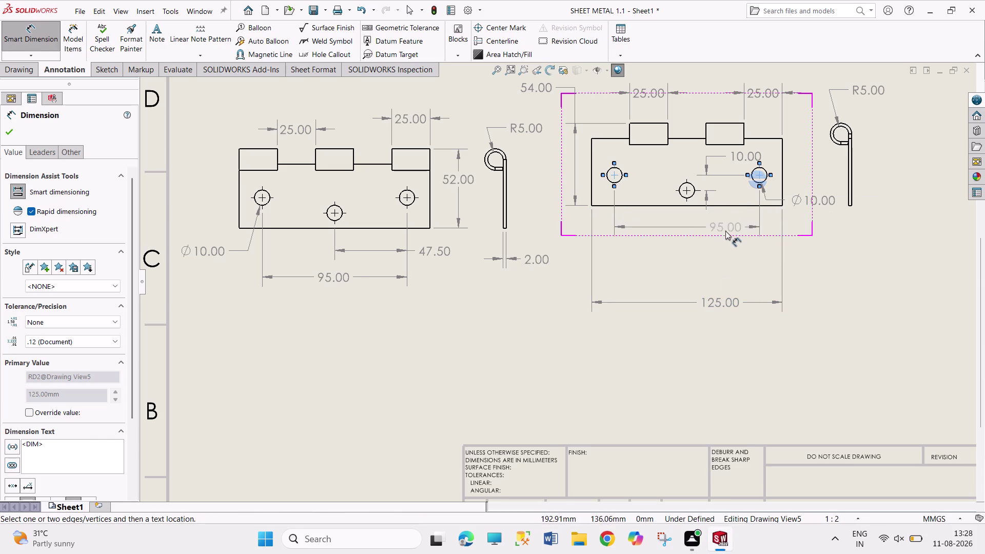
click(712, 254)
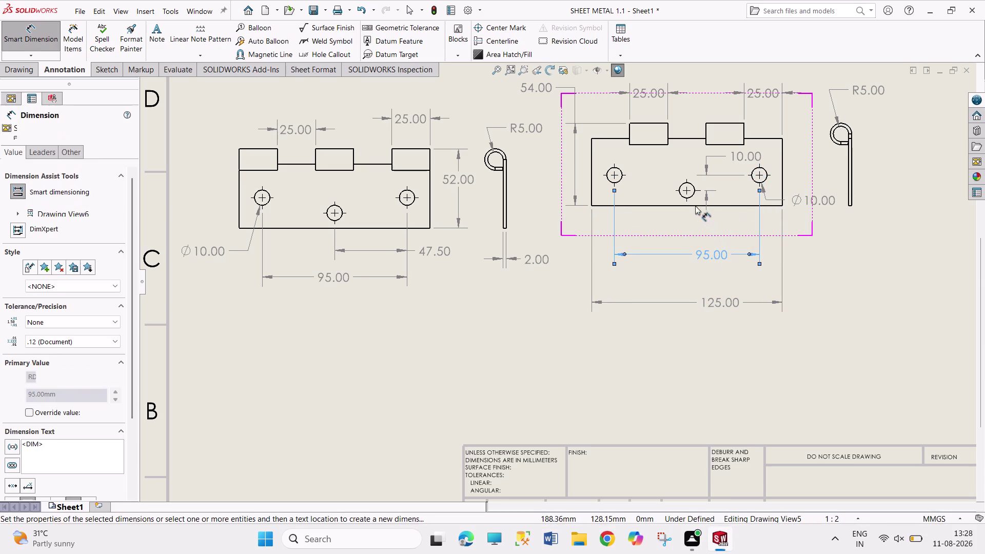
click(688, 193)
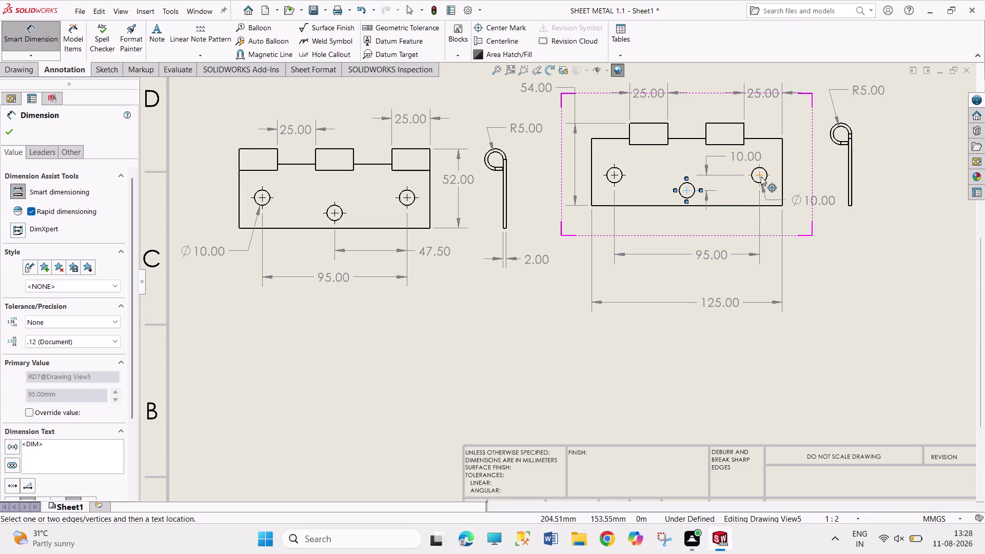
drag(761, 176, 757, 181)
Add the 47.50 middle-hole offset, cancelling unfinished dimensions in the first view.
click(724, 227)
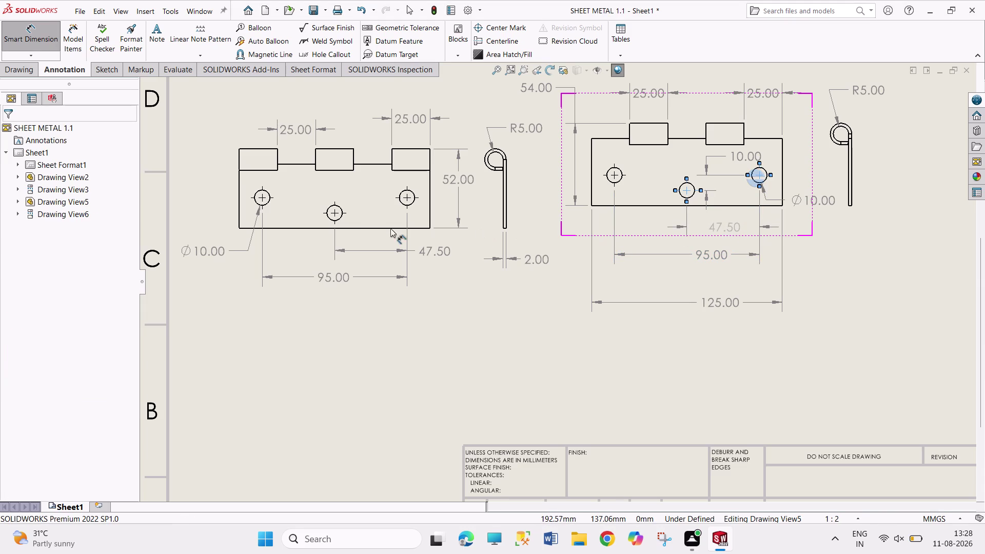
click(335, 213)
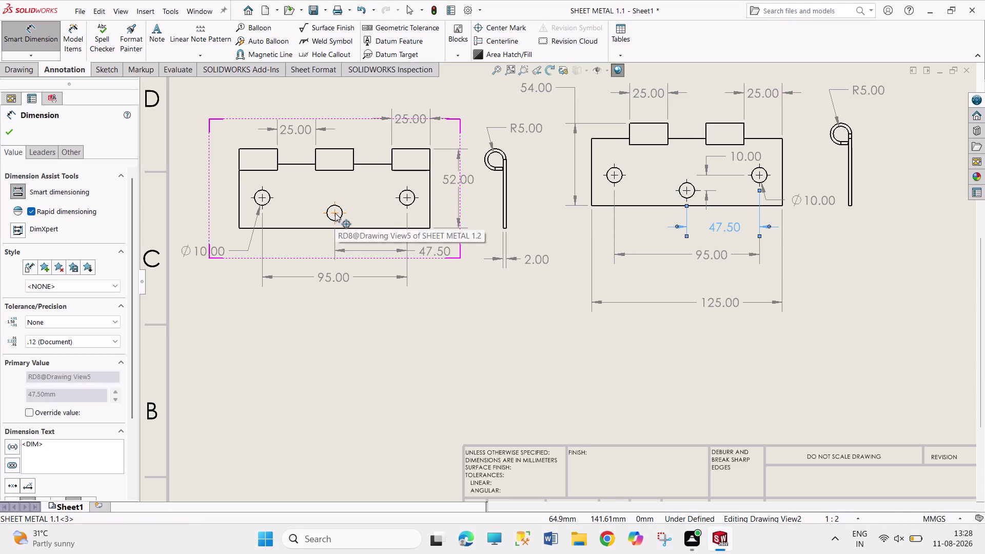
click(410, 198)
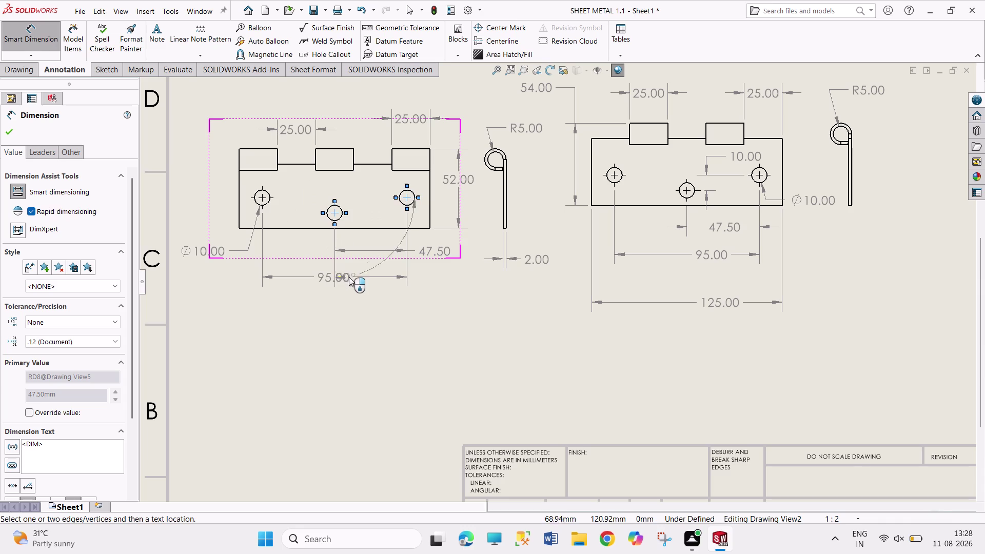
key(Escape)
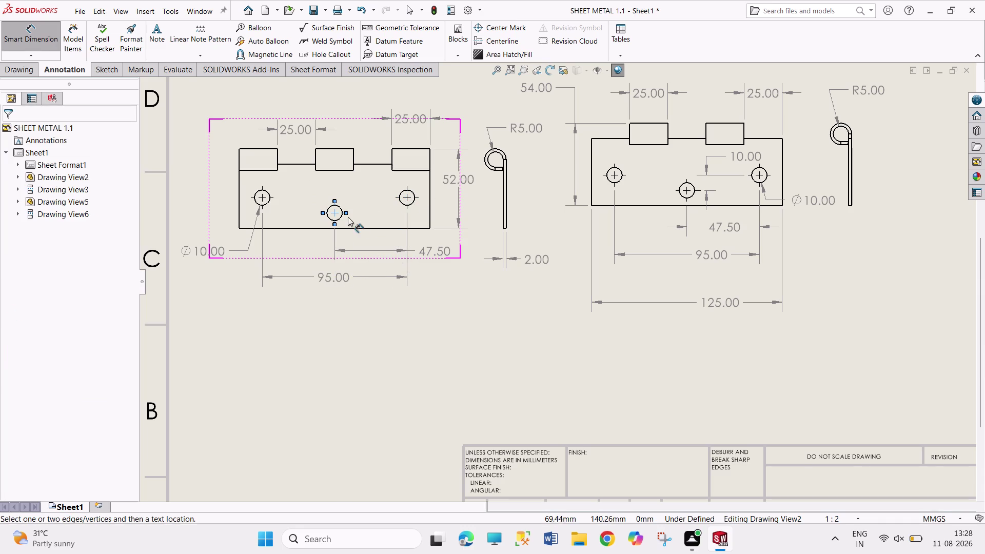
click(334, 213)
click(408, 199)
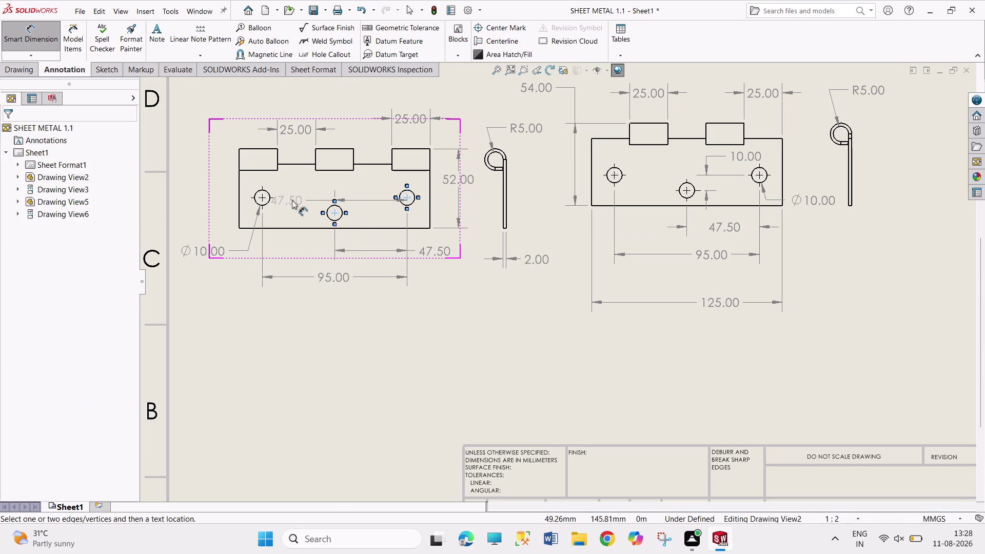
key(Escape)
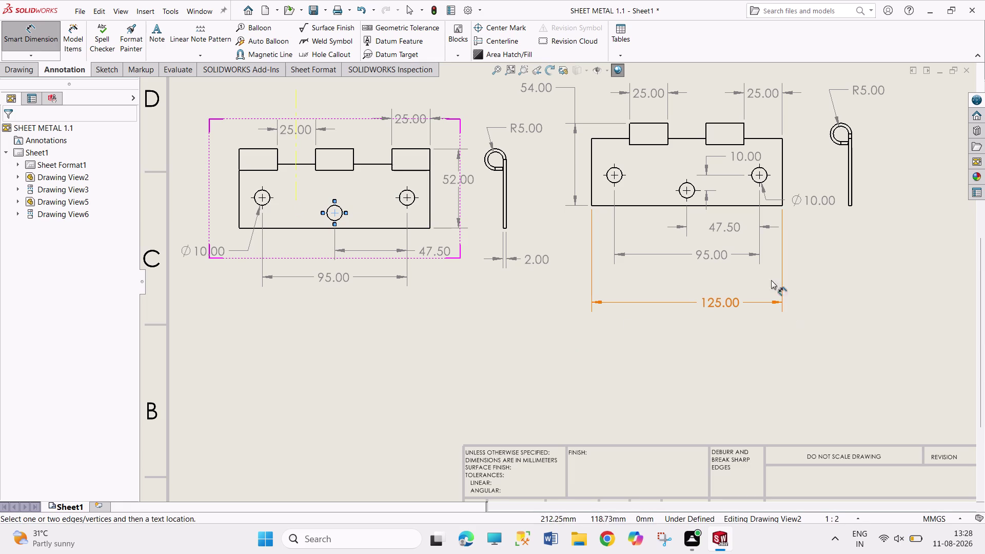
Stack the 95.00 and 125.00 dimensions neatly below the part and finish dimensioning.
drag(714, 254, 711, 247)
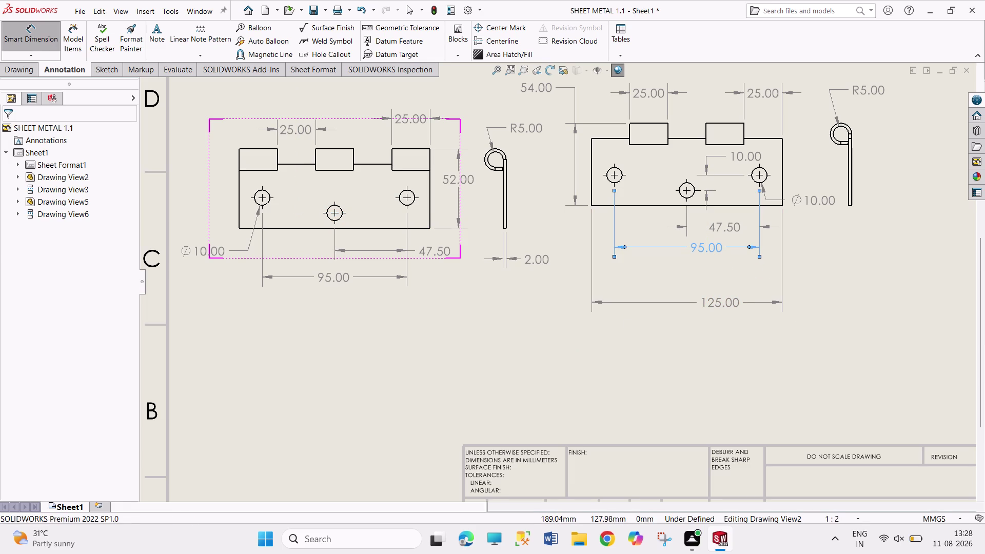
drag(716, 301, 705, 270)
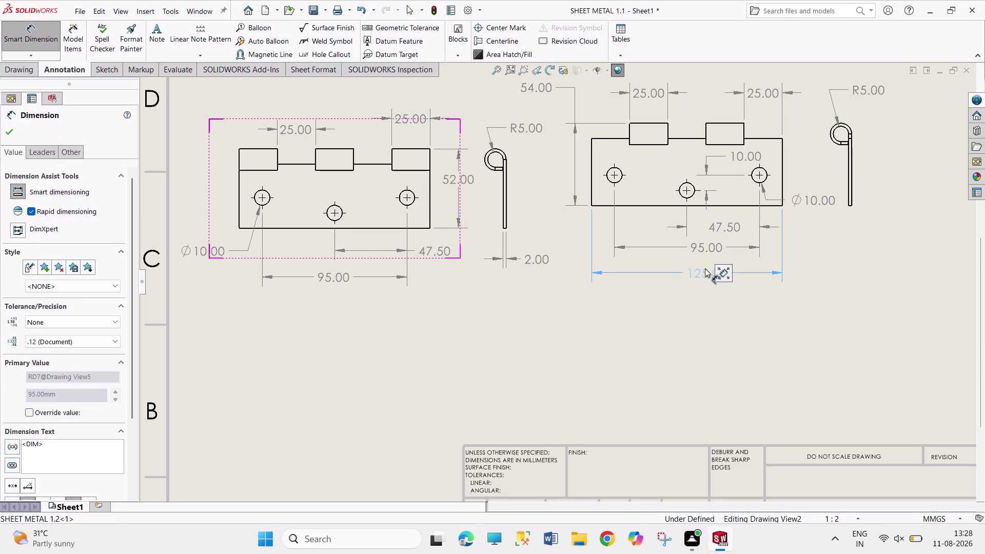
drag(704, 269, 703, 266)
key(Escape)
key(Escape)
key(Escape)
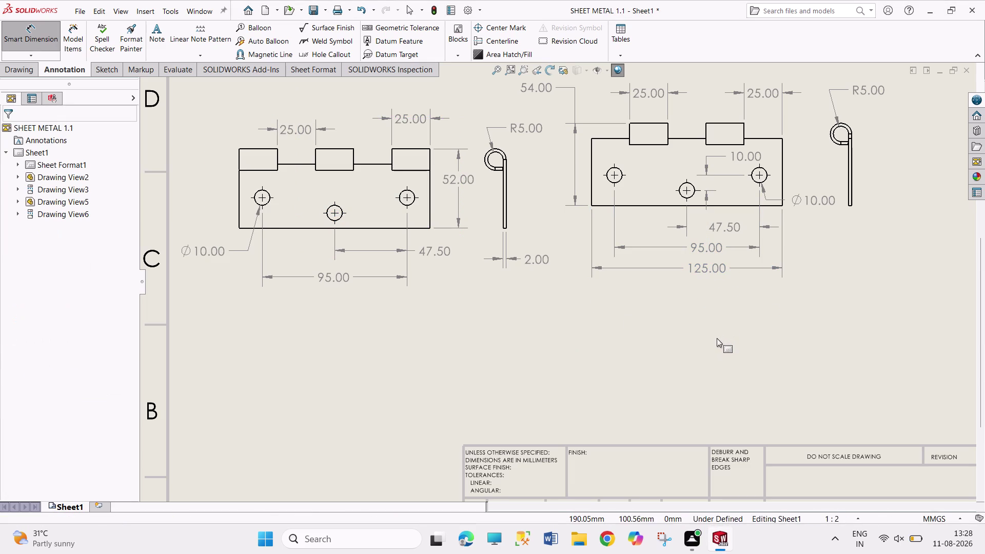
middle_drag(650, 356, 612, 362)
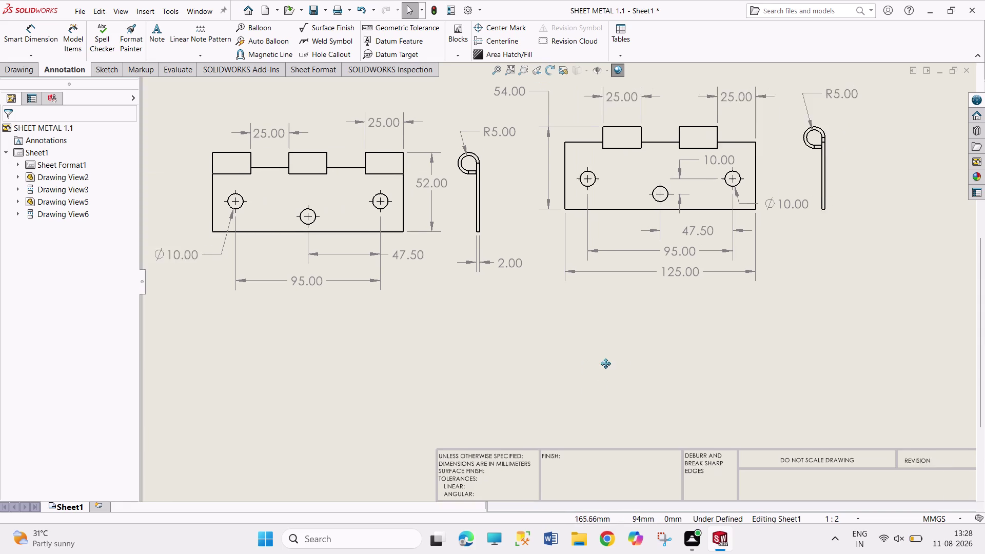
Insert a long side view of the pin part at lower left, with a projected end view above.
middle_drag(612, 362, 504, 383)
scroll(up, 3)
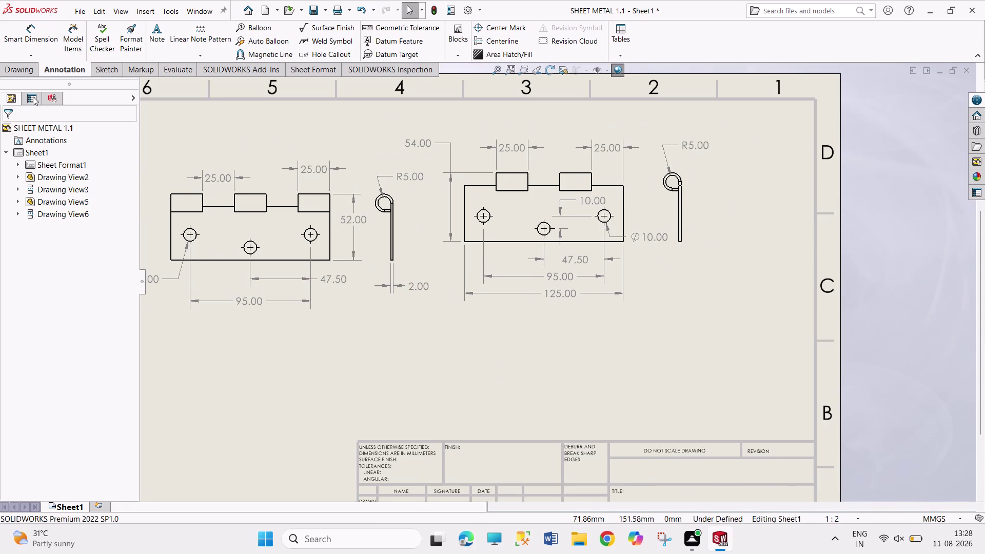
click(26, 72)
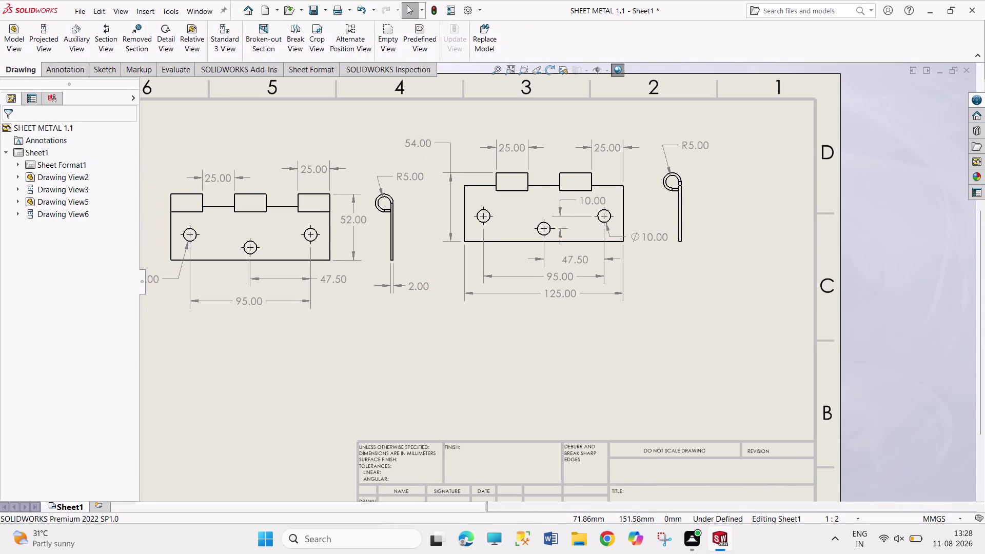
click(13, 47)
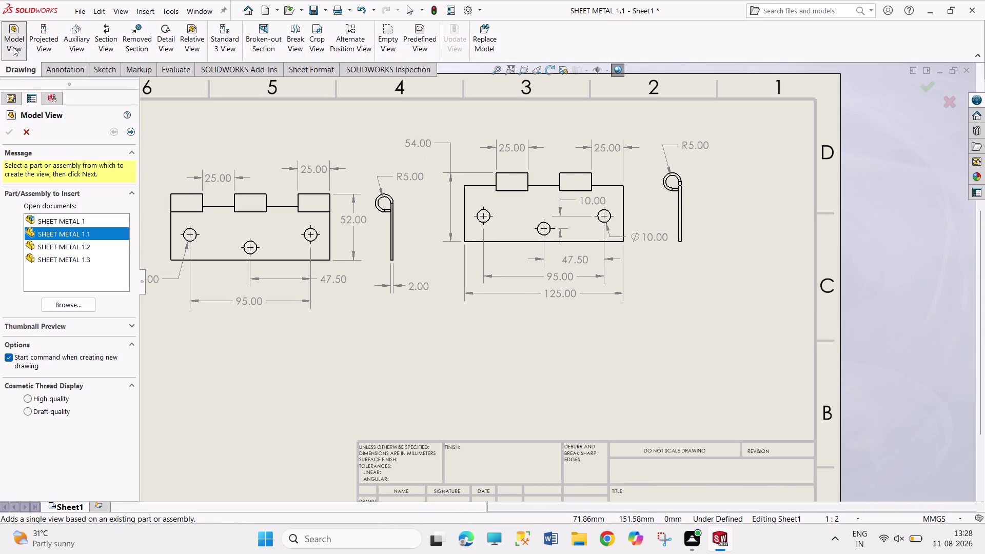
double_click(89, 258)
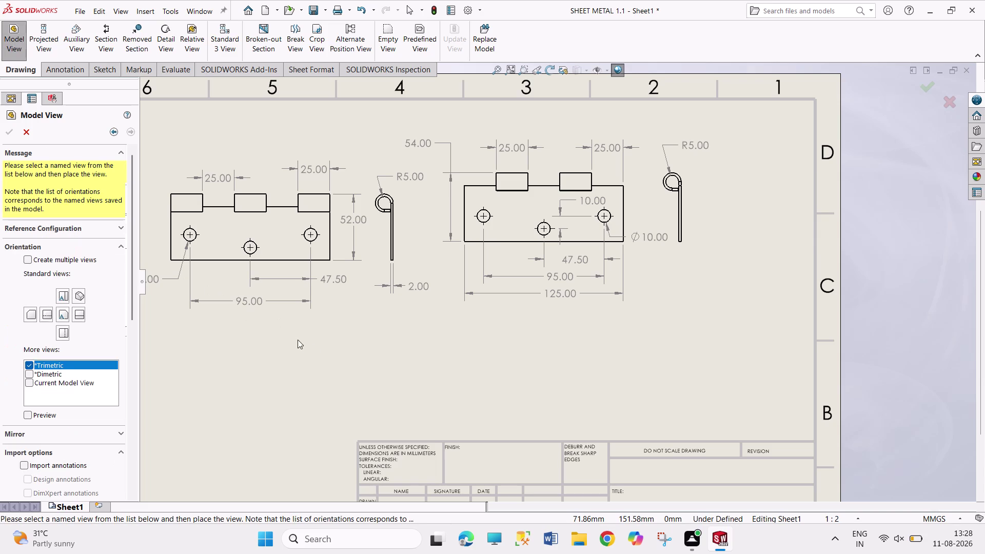
click(66, 312)
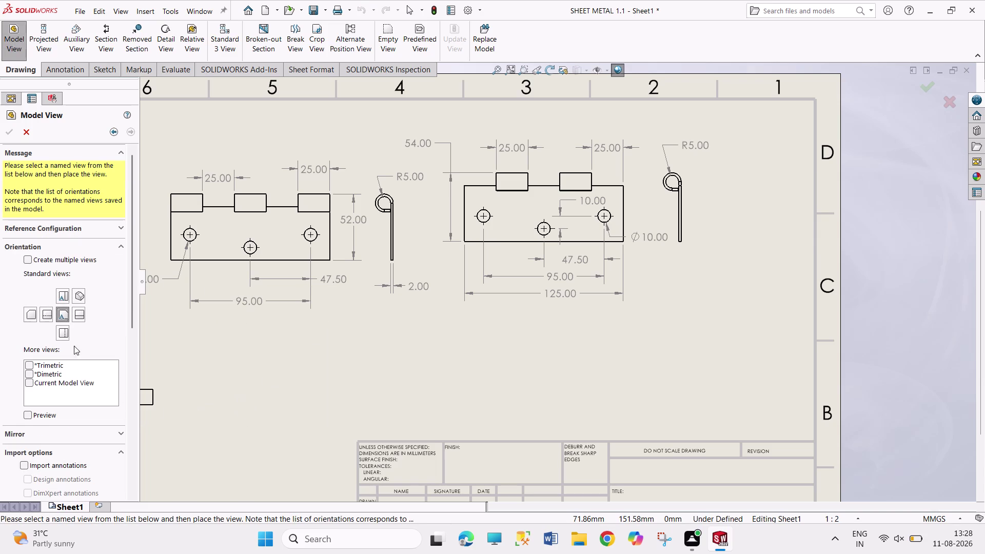
click(64, 296)
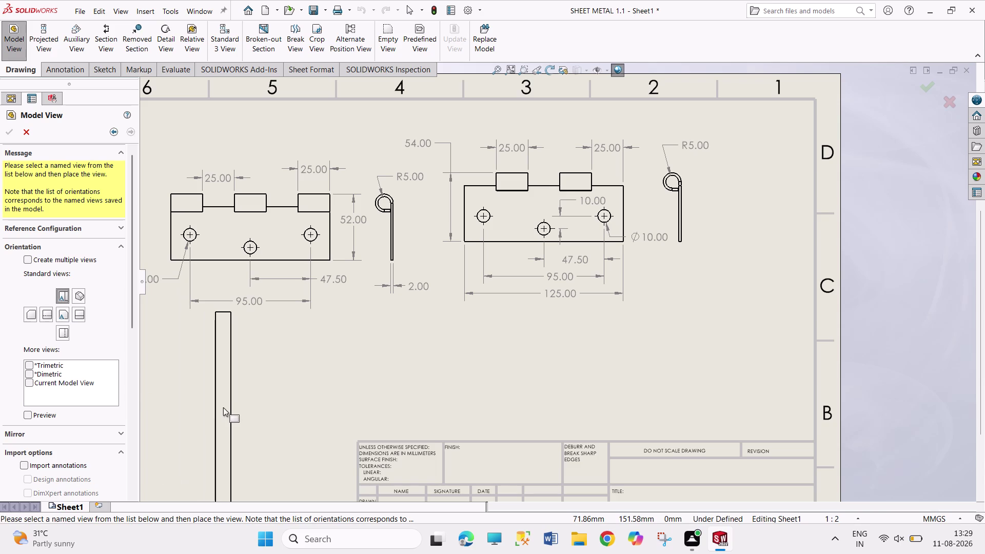
scroll(down, 3)
scroll(up, 3)
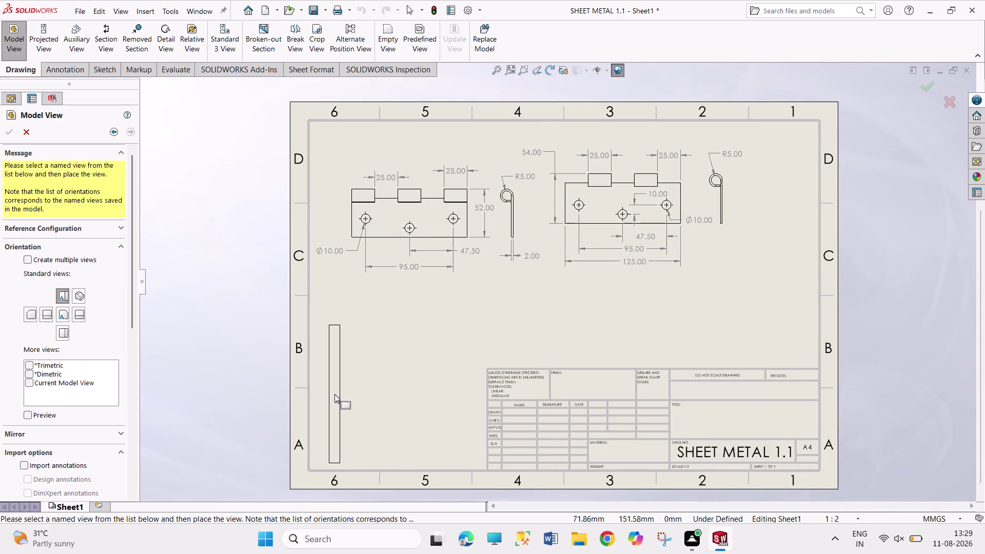
click(329, 389)
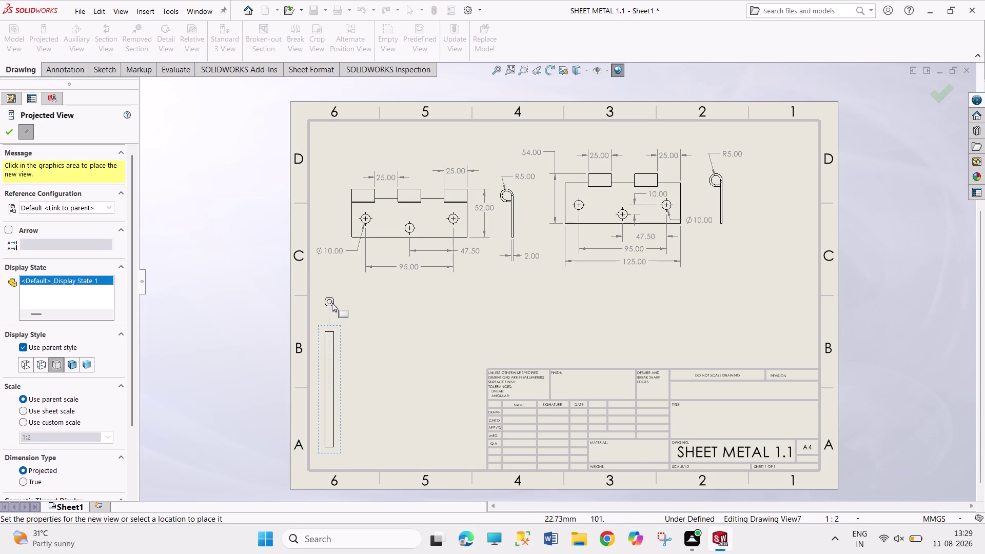
click(332, 305)
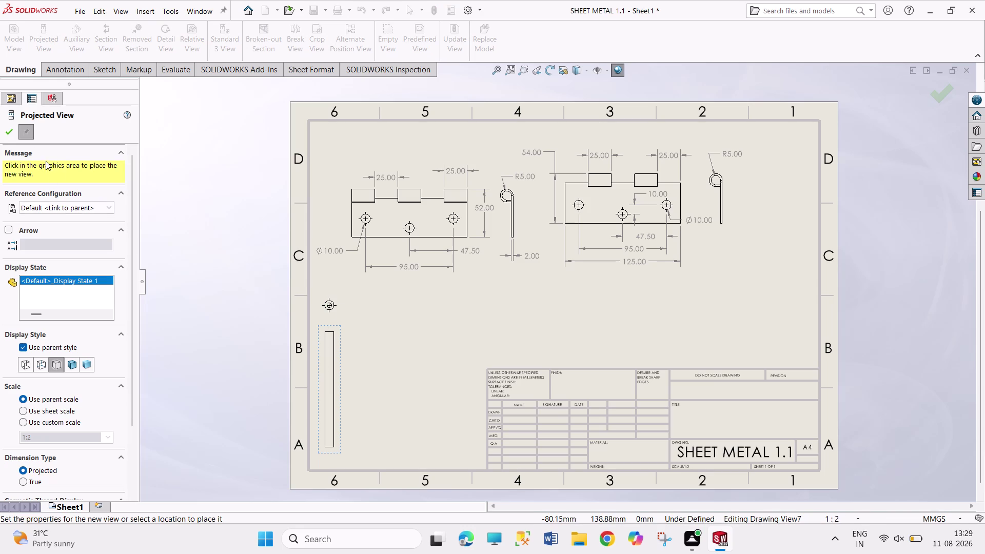
click(3, 128)
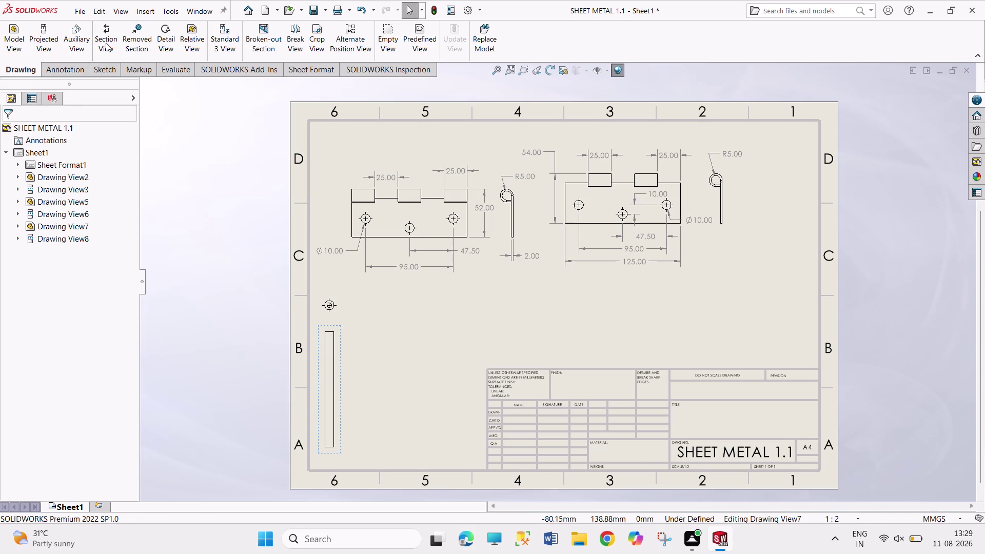
Dimension the long pin view's 125.00 length.
click(51, 75)
click(27, 38)
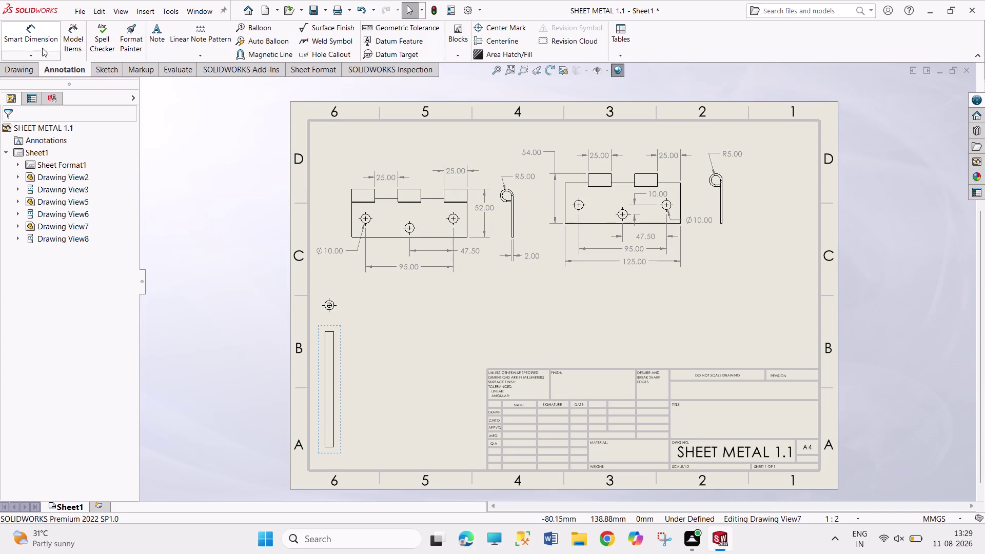
click(334, 380)
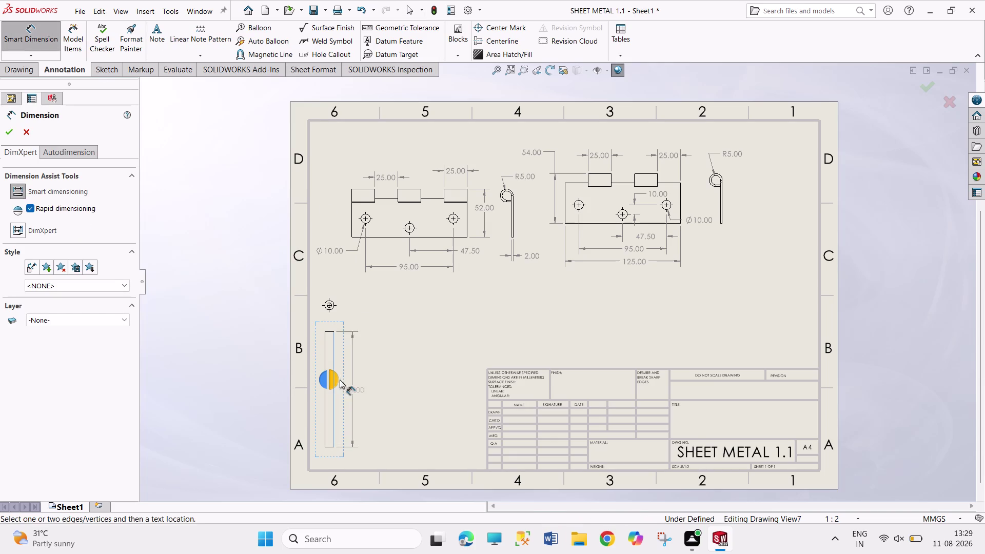
click(336, 380)
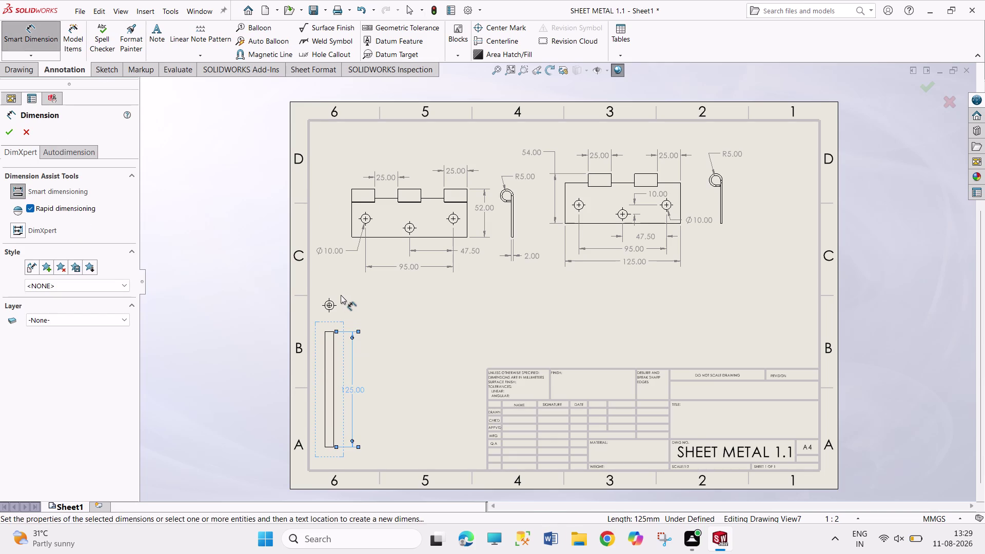
scroll(up, 3)
scroll(up, 3)
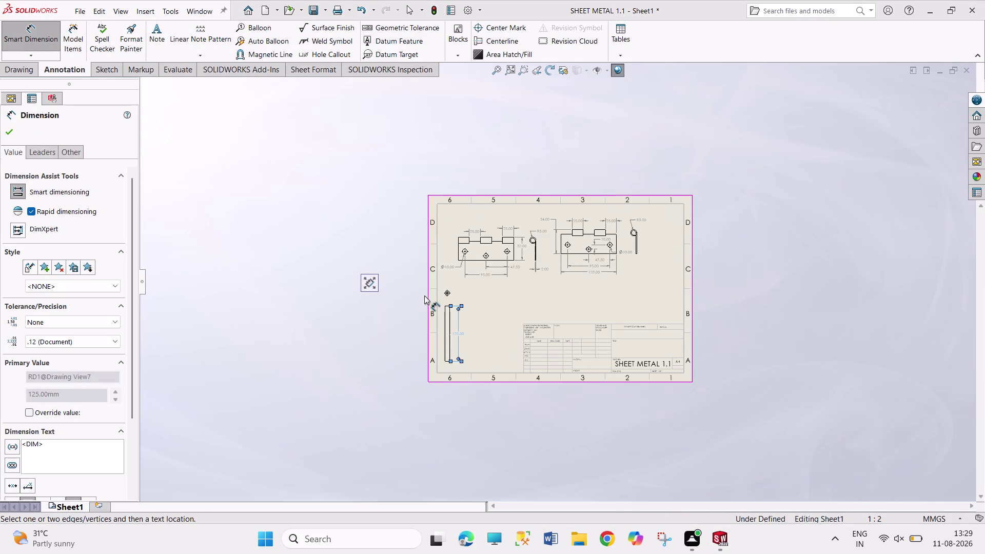
scroll(down, 3)
scroll(down, 3)
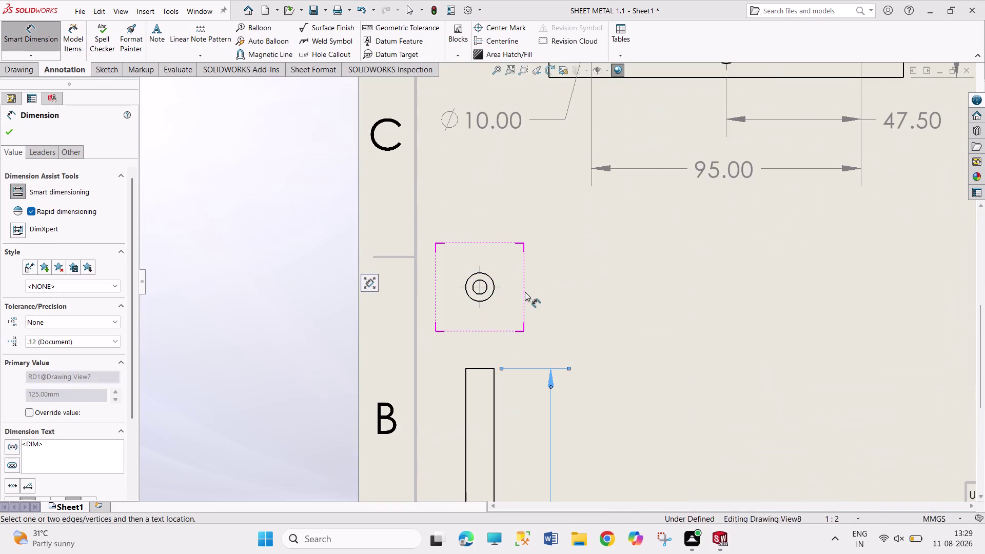
scroll(down, 3)
click(451, 290)
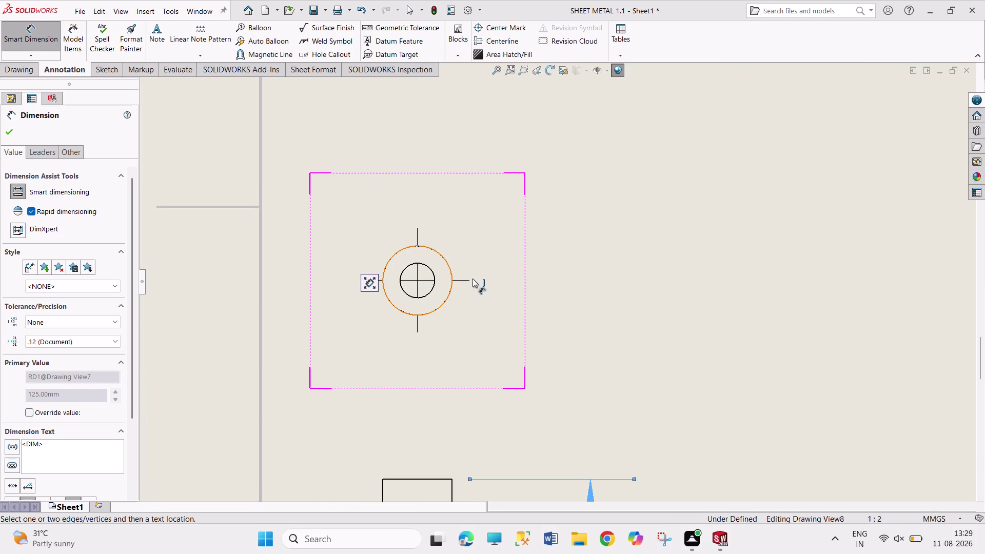
Add Ø10.00 and Ø5.00 diameters to the end view and arrange their labels.
click(475, 264)
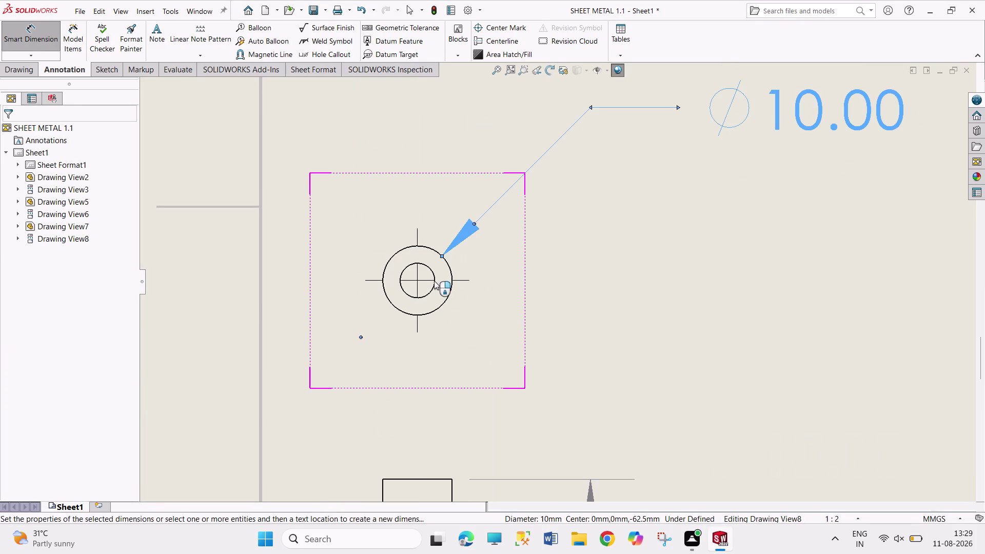
click(434, 283)
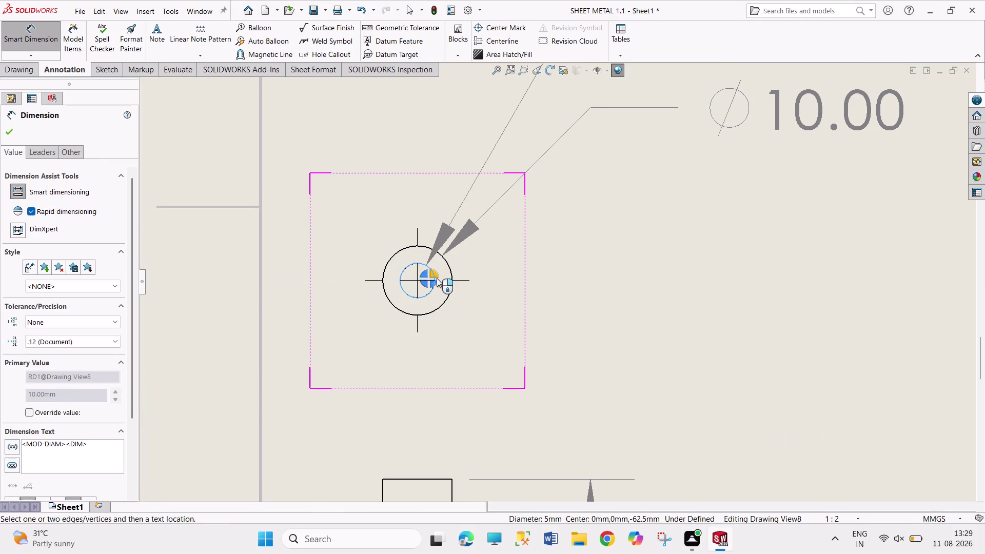
click(436, 278)
scroll(down, 3)
scroll(up, 3)
scroll(up, 3)
scroll(up, 3)
drag(627, 230, 594, 294)
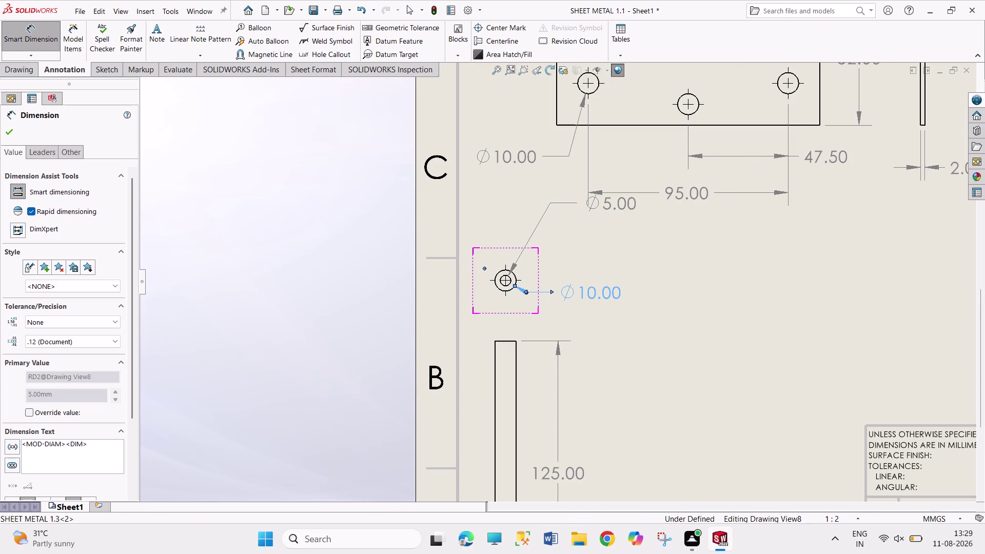
drag(613, 202, 599, 266)
click(682, 354)
key(Escape)
key(Escape)
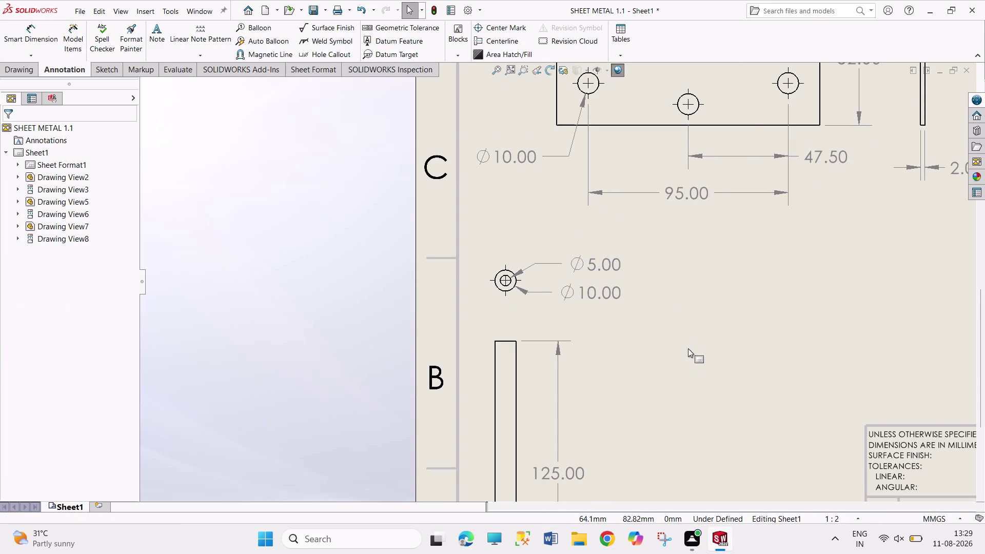
scroll(up, 3)
scroll(up, 3)
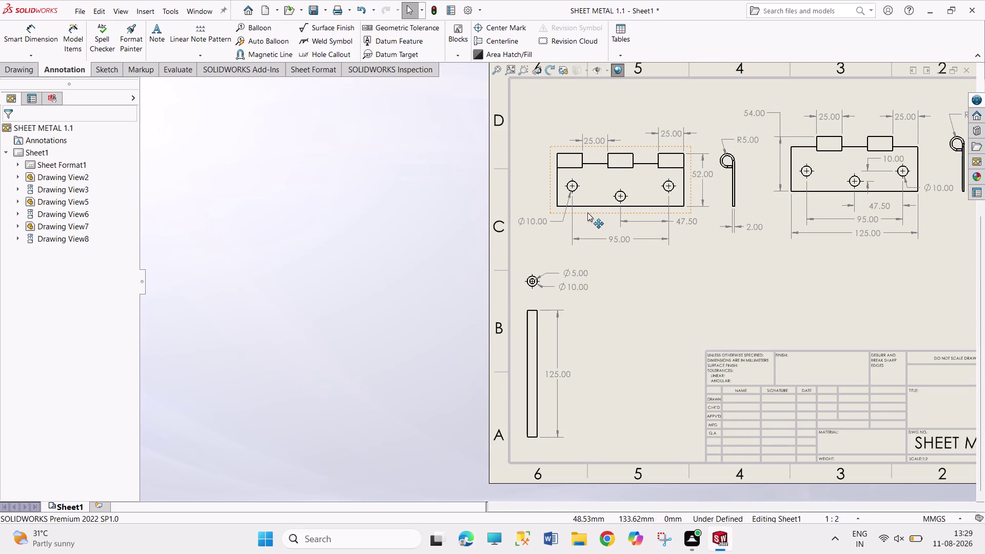
Move the left hinge view higher on the sheet.
drag(588, 212, 587, 184)
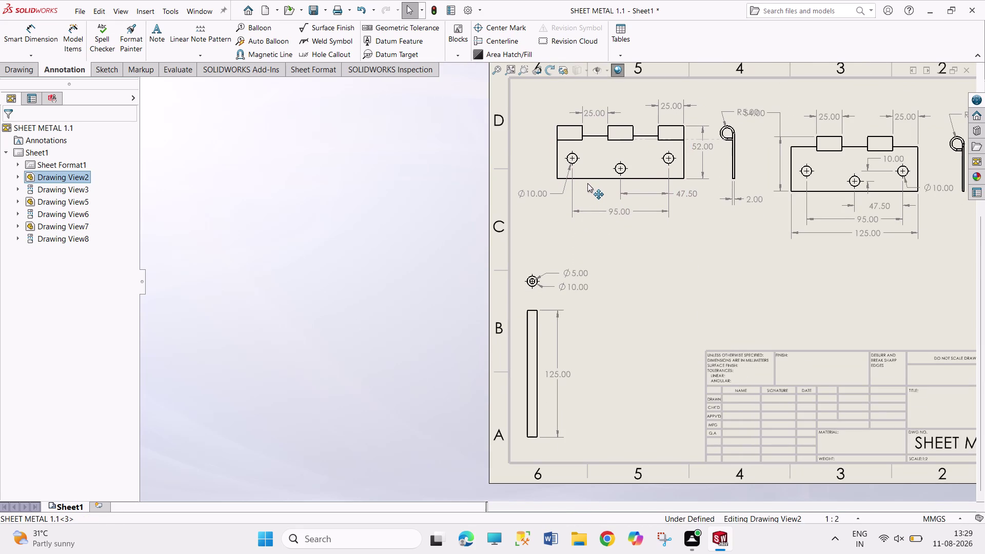
drag(588, 184, 587, 178)
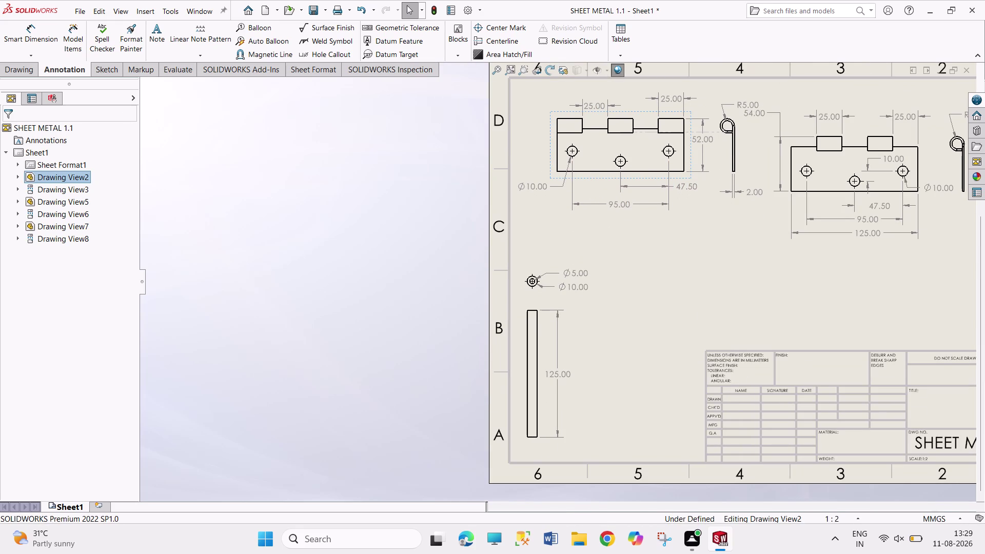
scroll(down, 3)
scroll(down, 3)
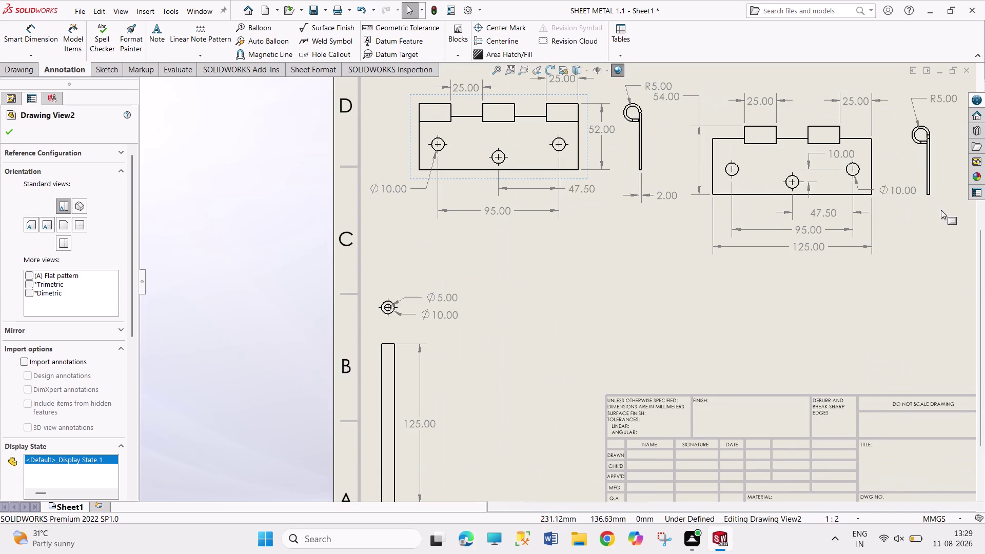
scroll(down, 3)
scroll(up, 3)
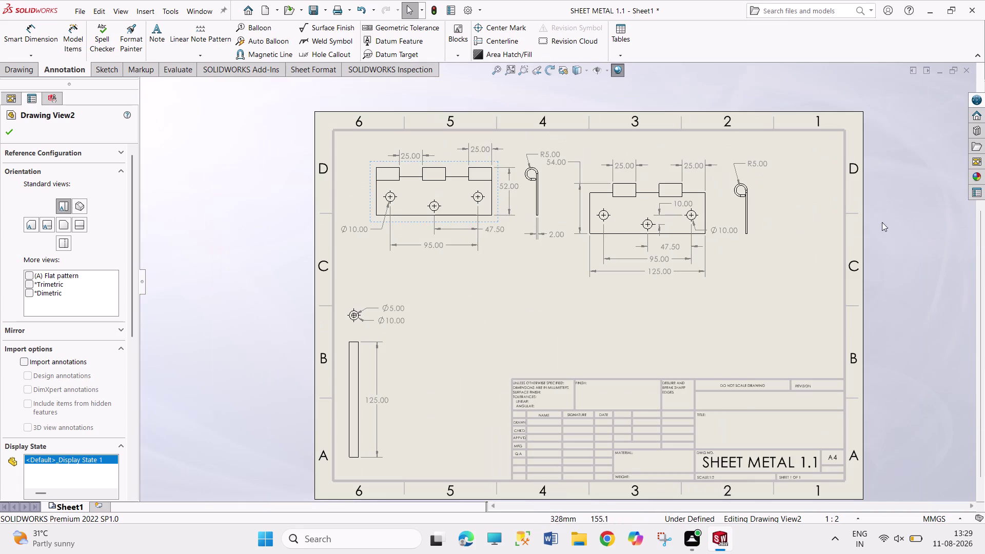
scroll(down, 3)
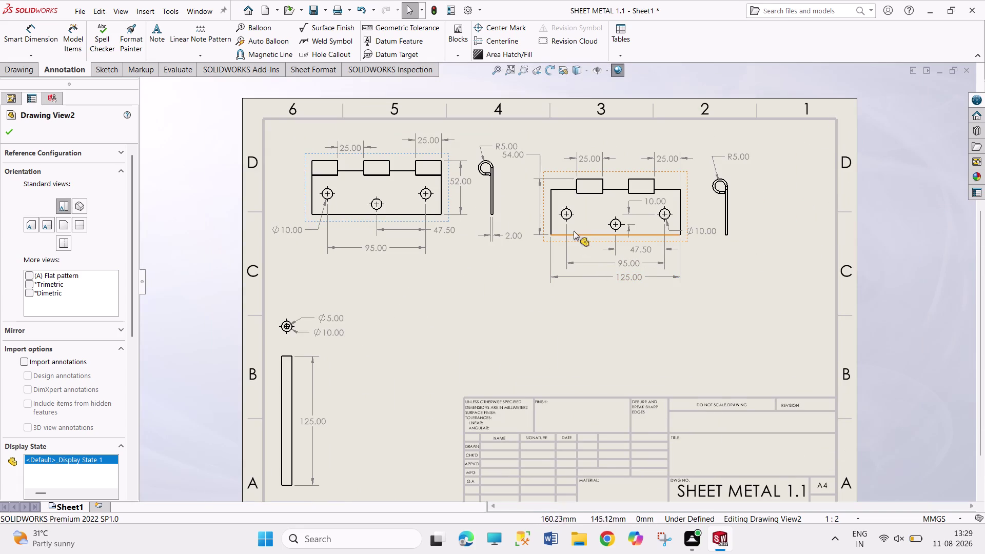
Reposition the right hinge view and move its curled side view clear to the right.
drag(581, 242, 600, 232)
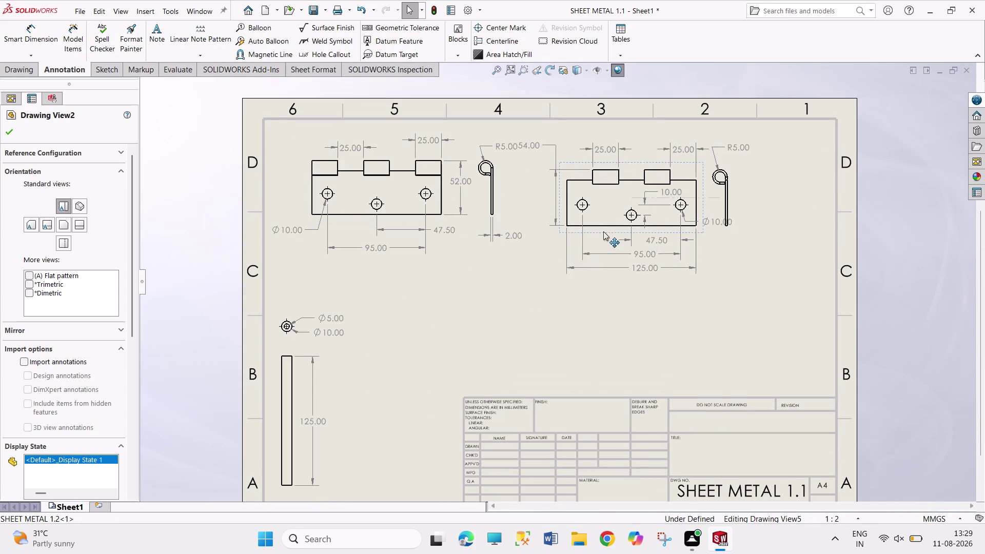
drag(600, 232, 619, 229)
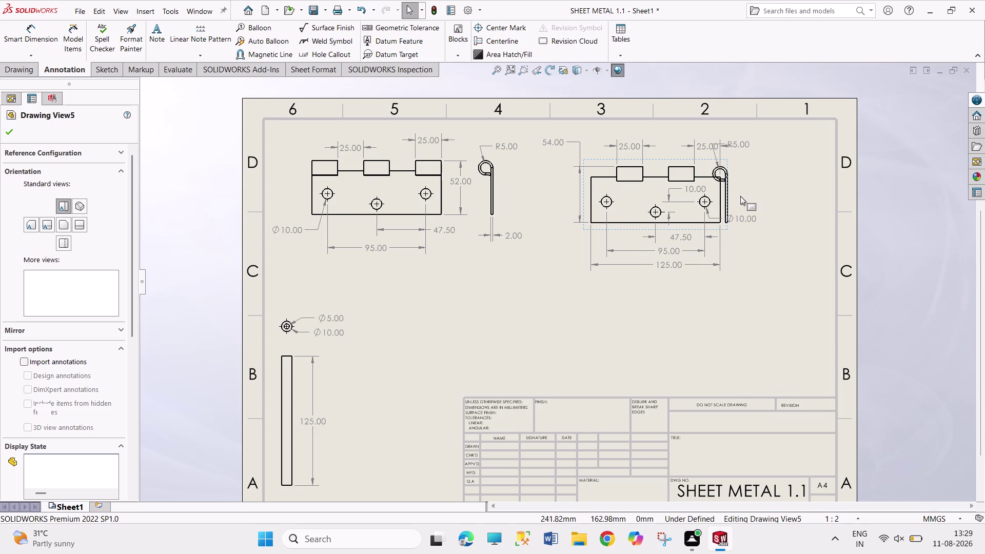
drag(736, 195, 772, 193)
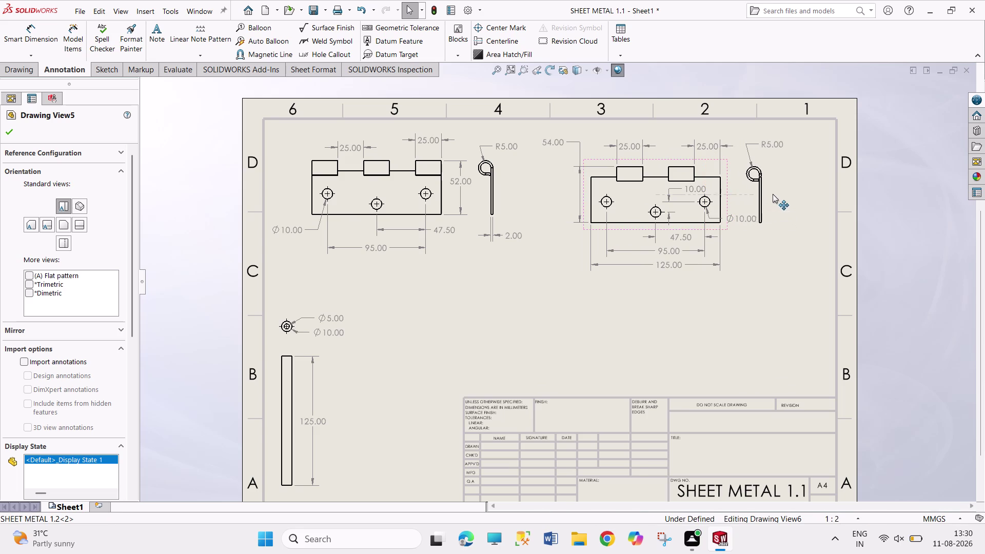
drag(773, 194, 782, 193)
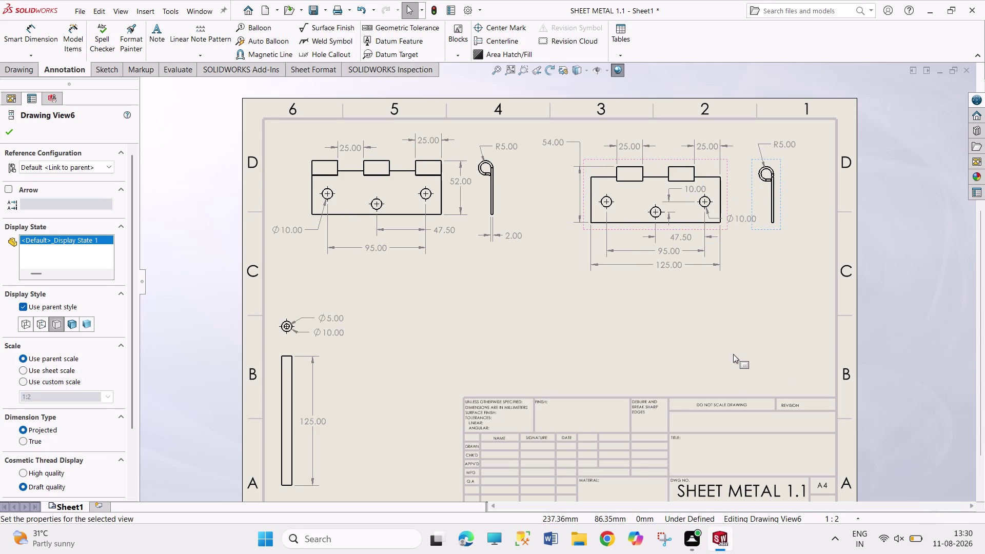
key(Escape)
key(Escape)
key(Escape)
key(Escape)
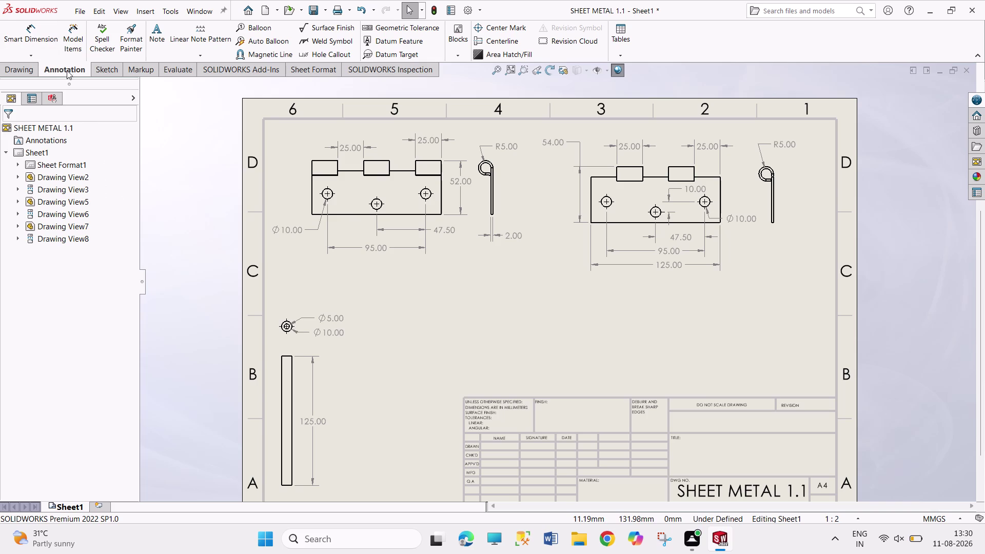
Place an isometric model view of SHEET METAL 1.1 mid-sheet below the top-left views.
click(27, 71)
click(15, 44)
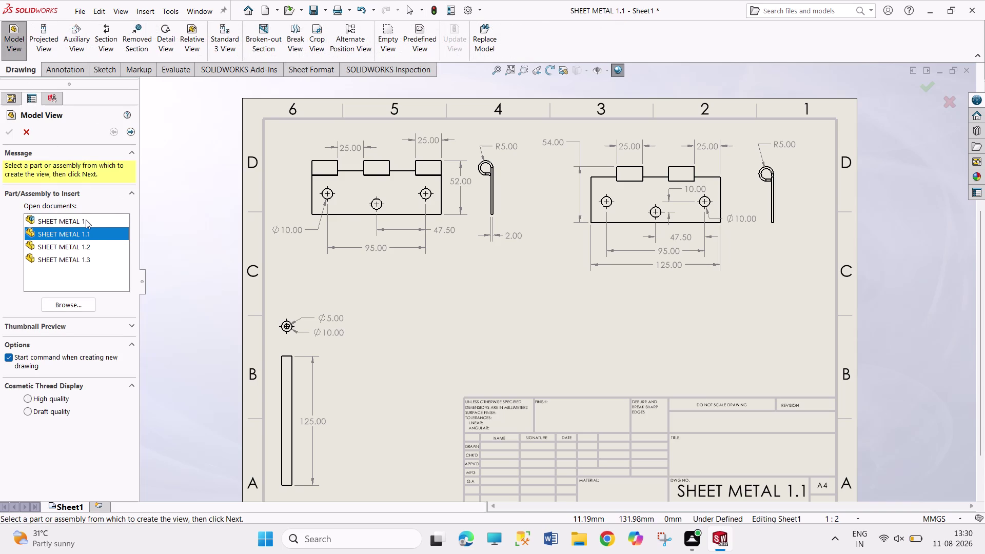
click(94, 234)
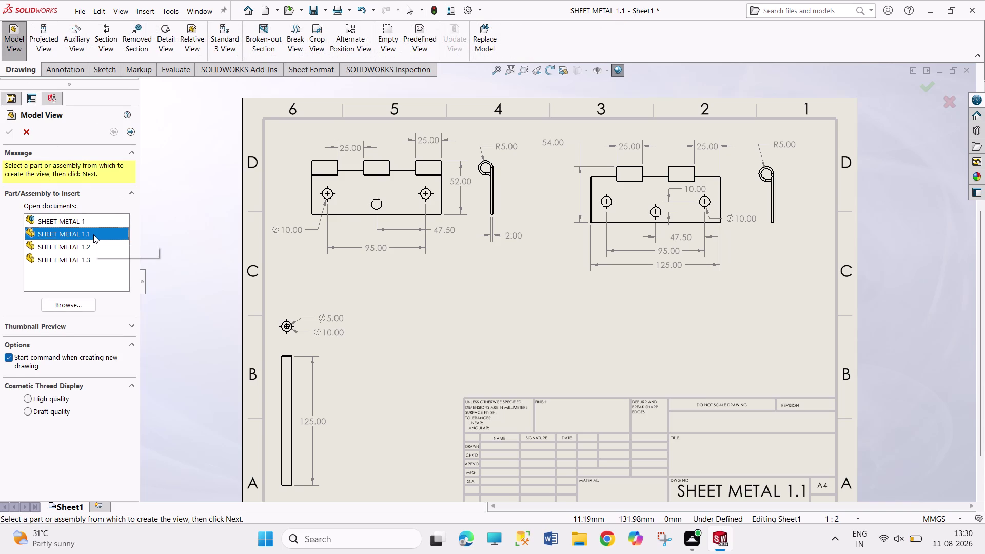
double_click(93, 235)
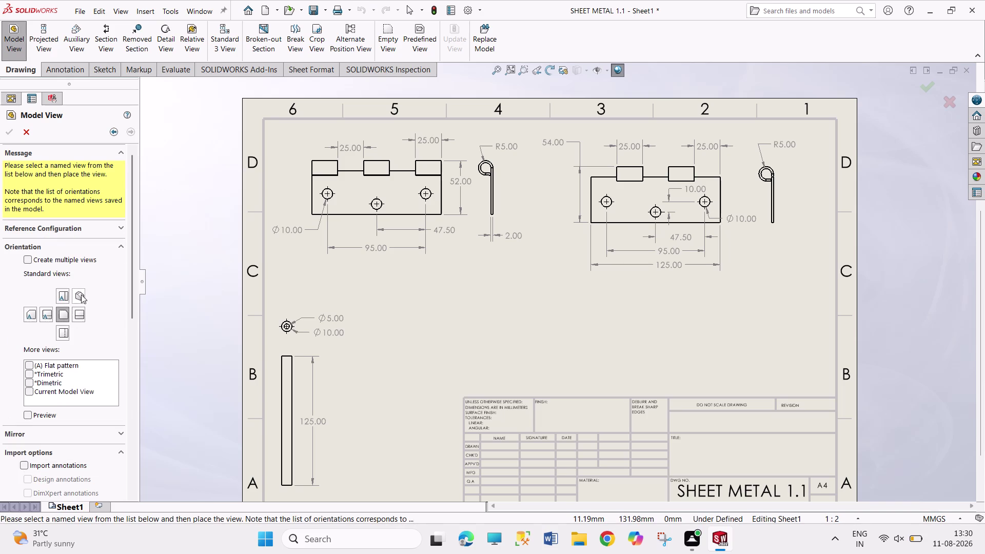
click(81, 294)
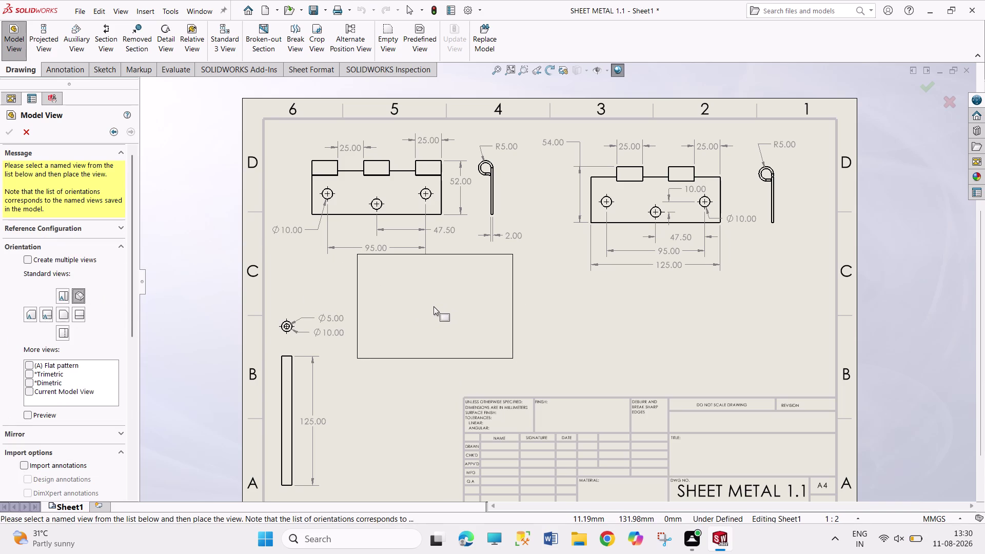
click(433, 306)
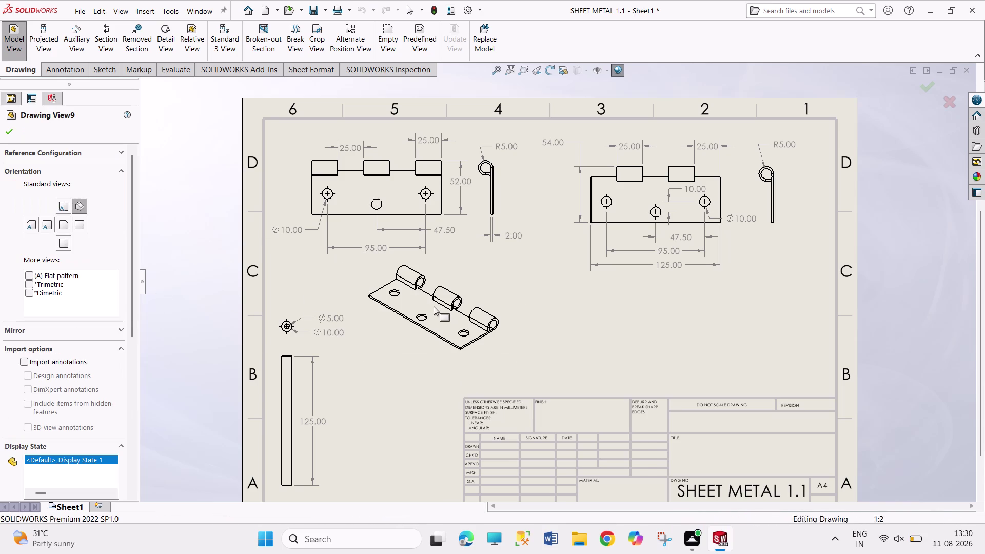
click(9, 127)
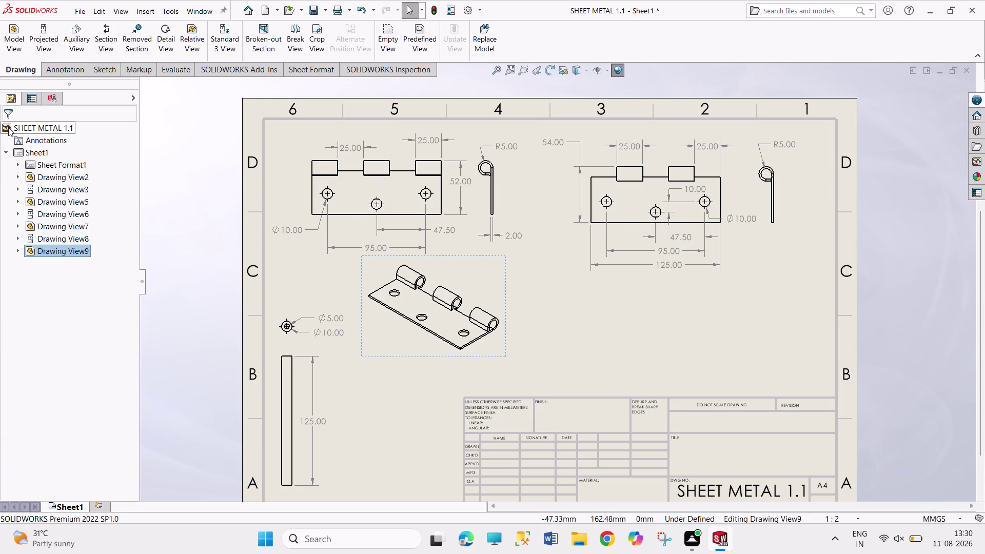
middle_drag(347, 388, 331, 312)
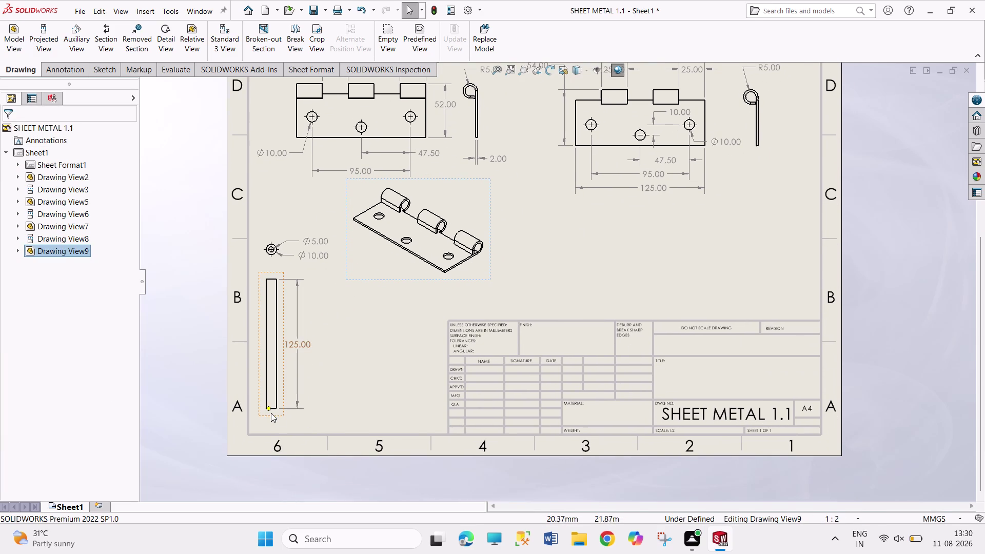
Move the long 125 side view and the circle view lower, and the isometric hinge view left.
drag(272, 415, 271, 433)
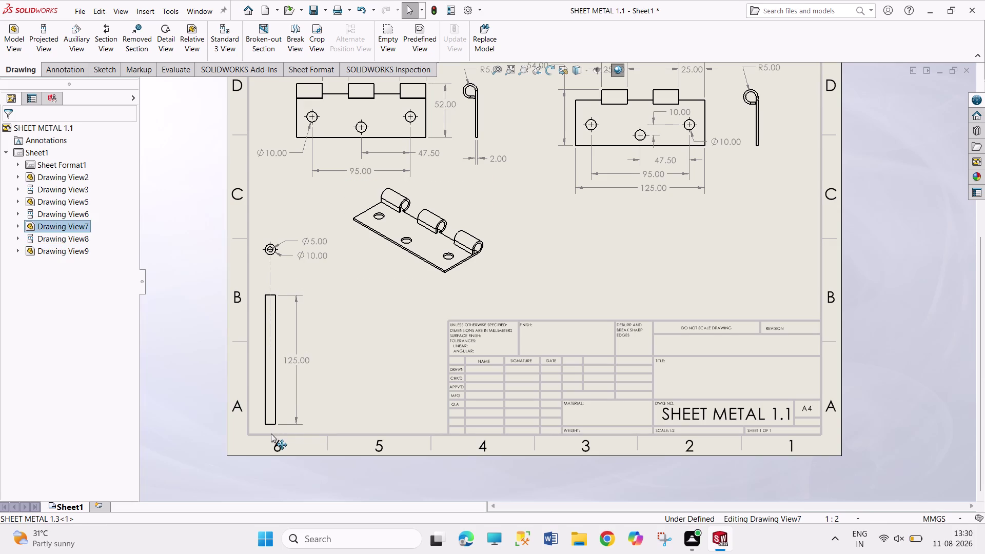
drag(271, 433, 272, 437)
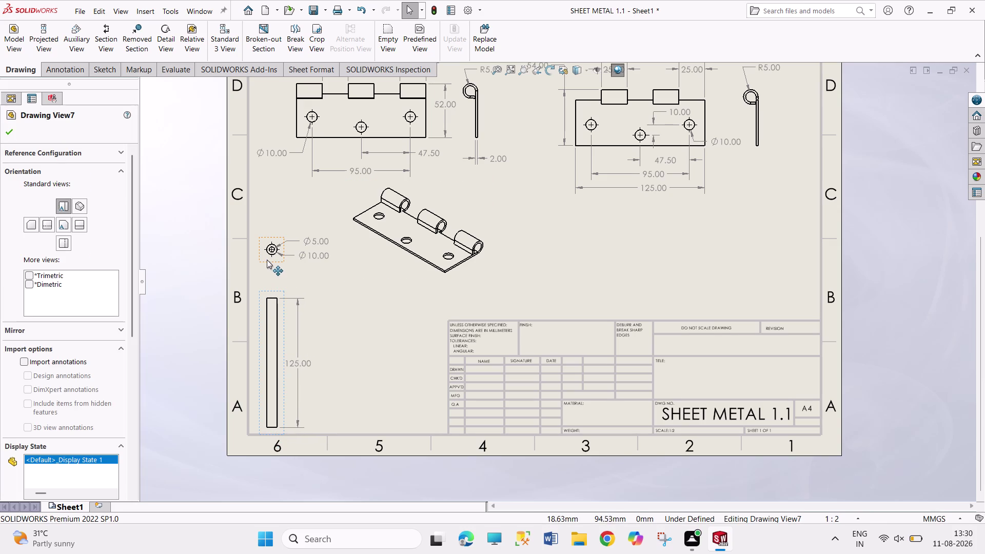
drag(269, 261, 266, 282)
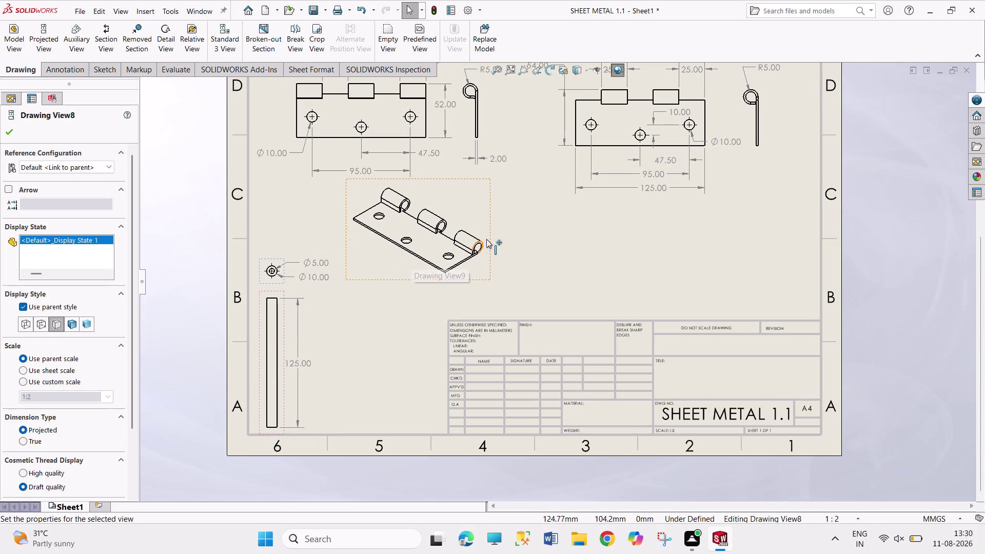
drag(489, 235, 422, 228)
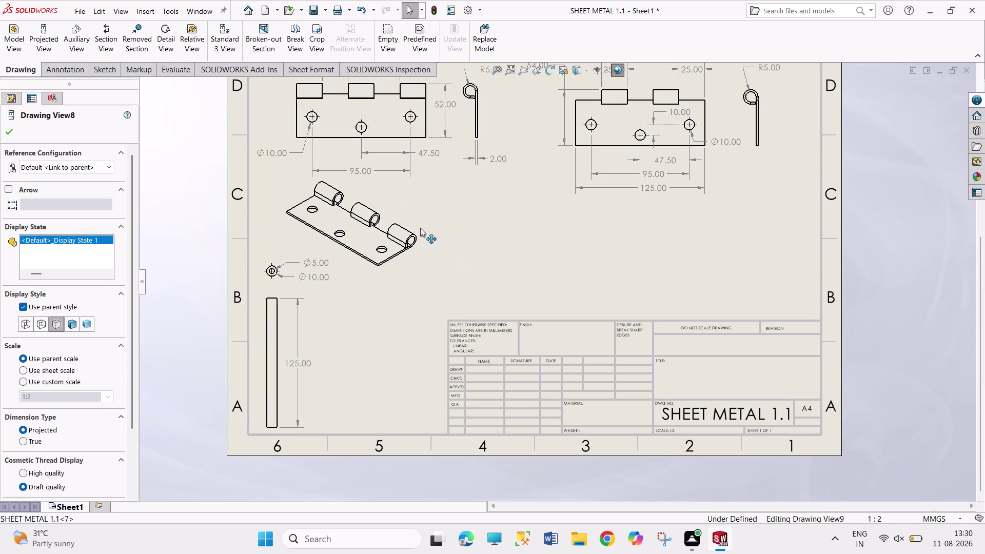
drag(422, 228, 397, 220)
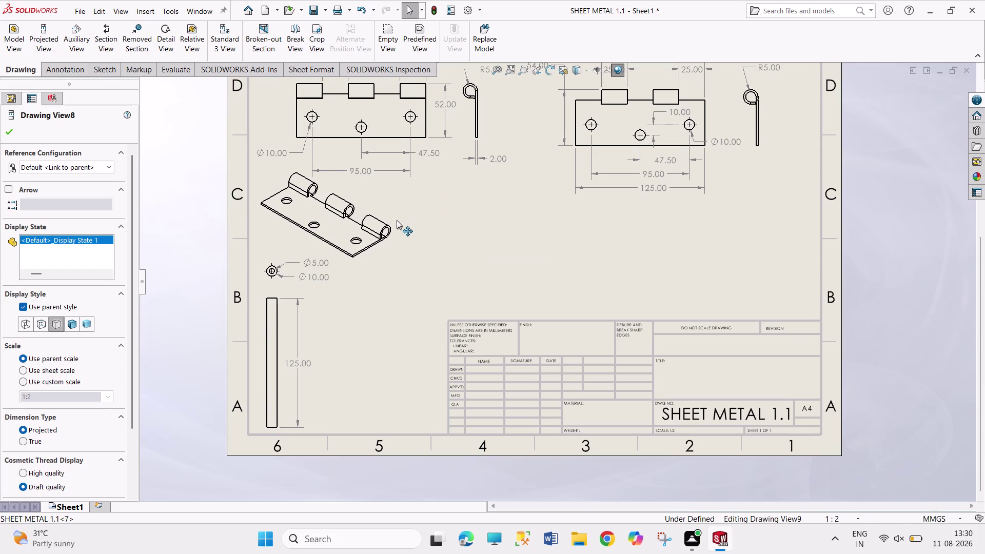
drag(397, 220, 398, 220)
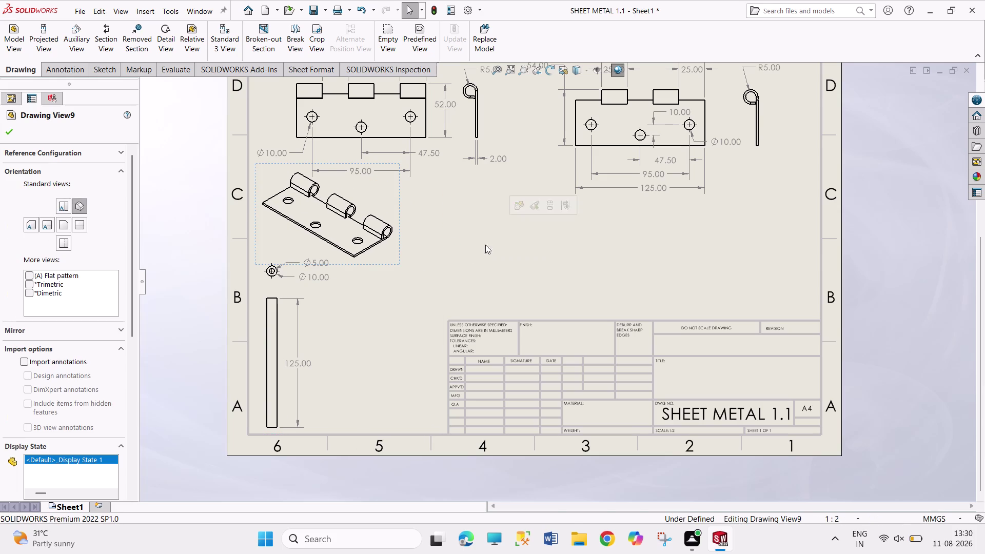
Set the isometric hinge view's display to Shaded With Edges.
right_click(398, 245)
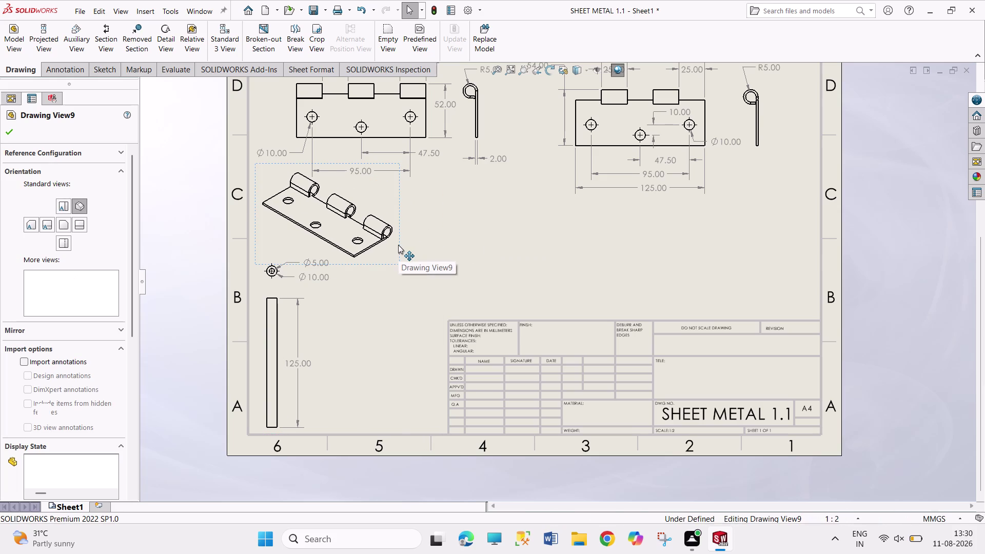
drag(133, 327, 131, 336)
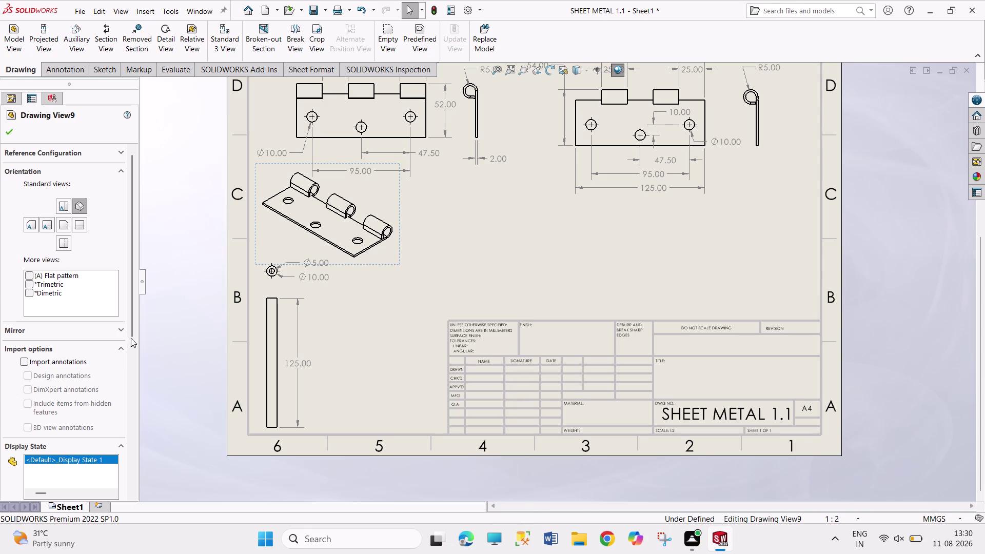
drag(132, 336, 131, 357)
drag(130, 329, 129, 403)
click(77, 386)
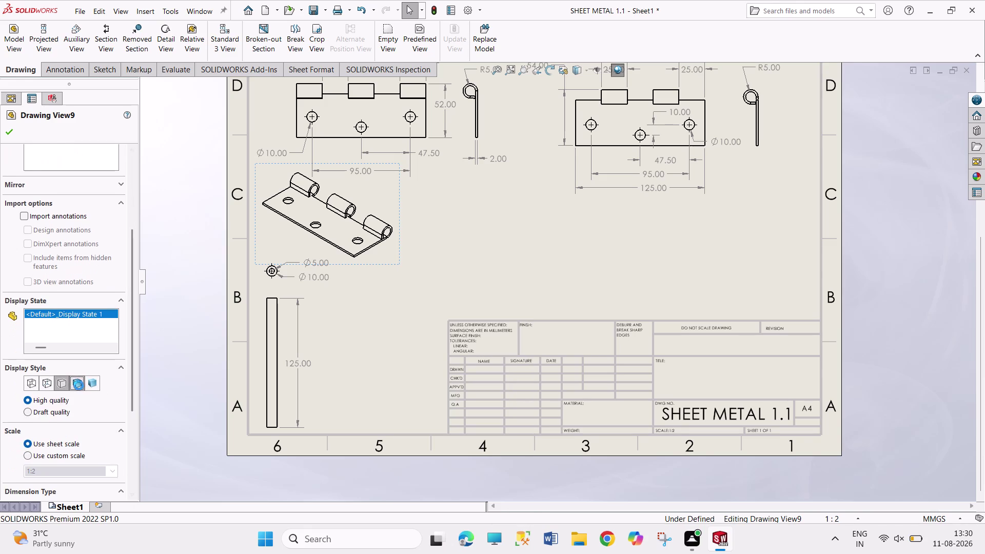
click(10, 128)
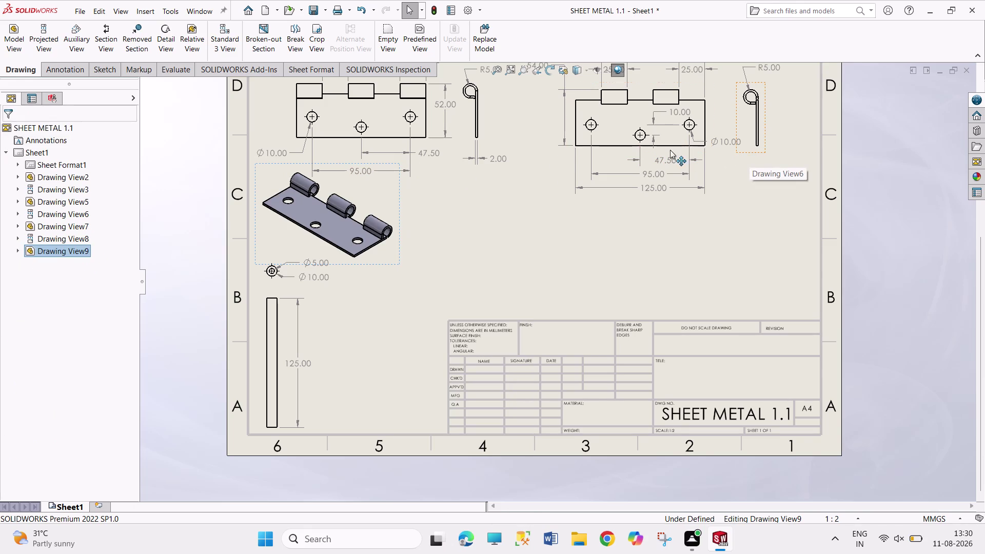
click(22, 44)
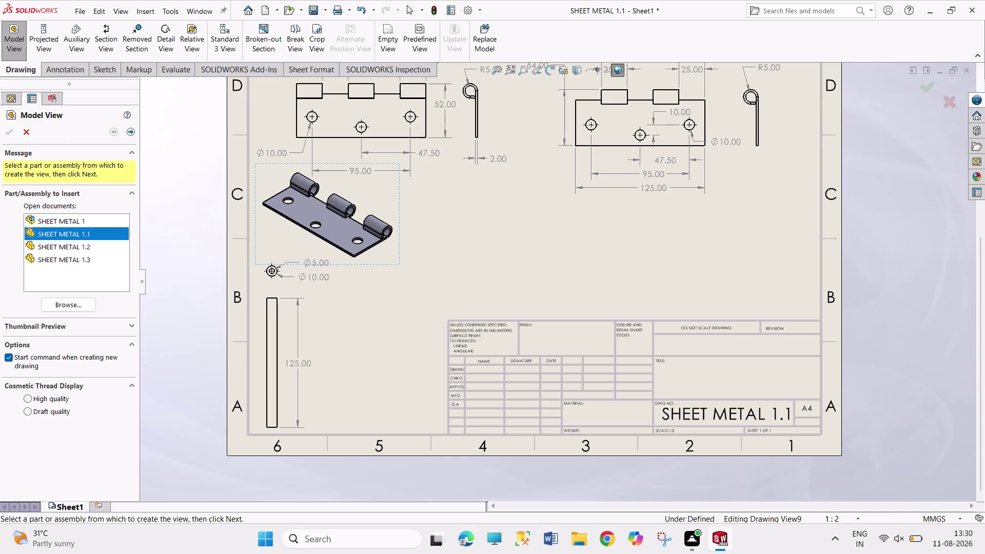
Place an isometric, shaded-with-edges view of SHEET METAL 1.2 on the sheet's right side.
click(92, 250)
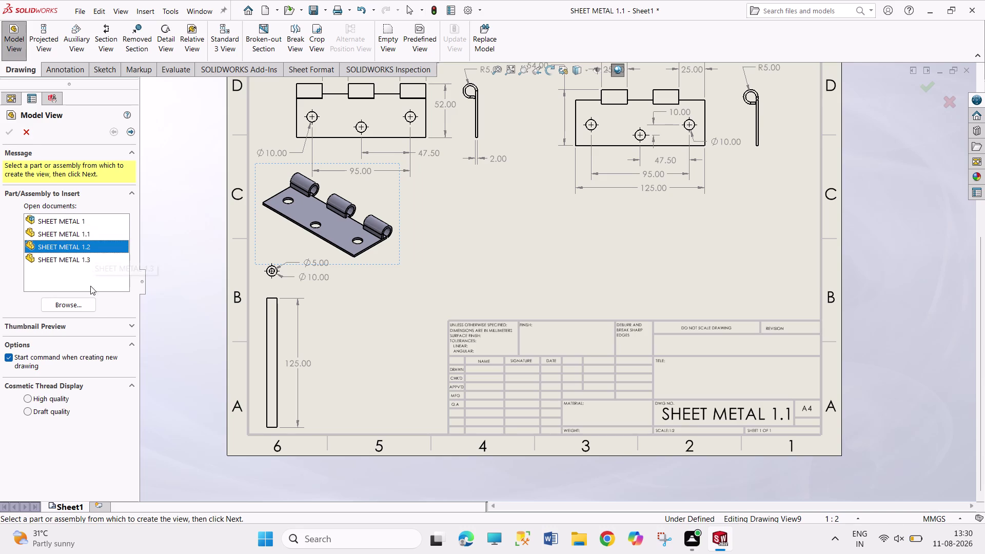
double_click(90, 247)
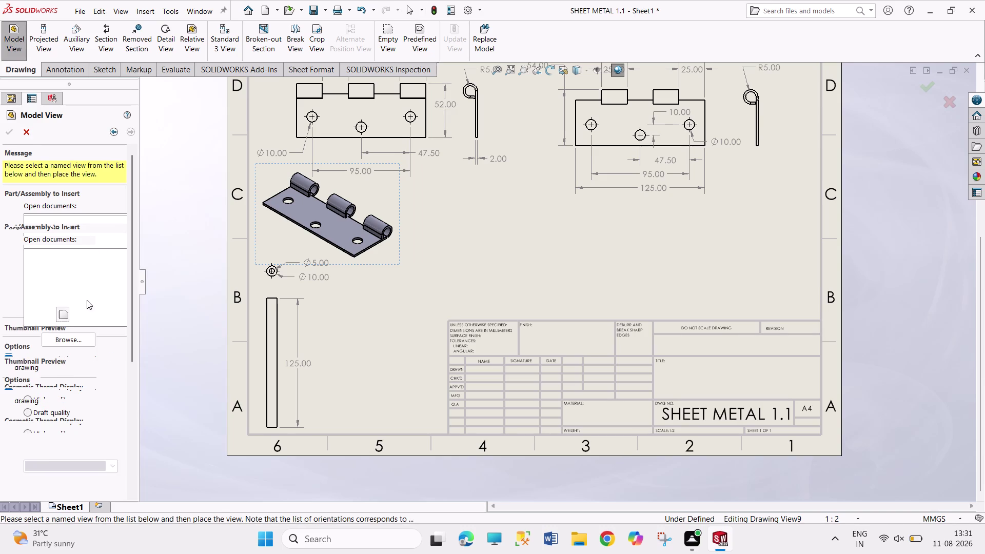
click(78, 296)
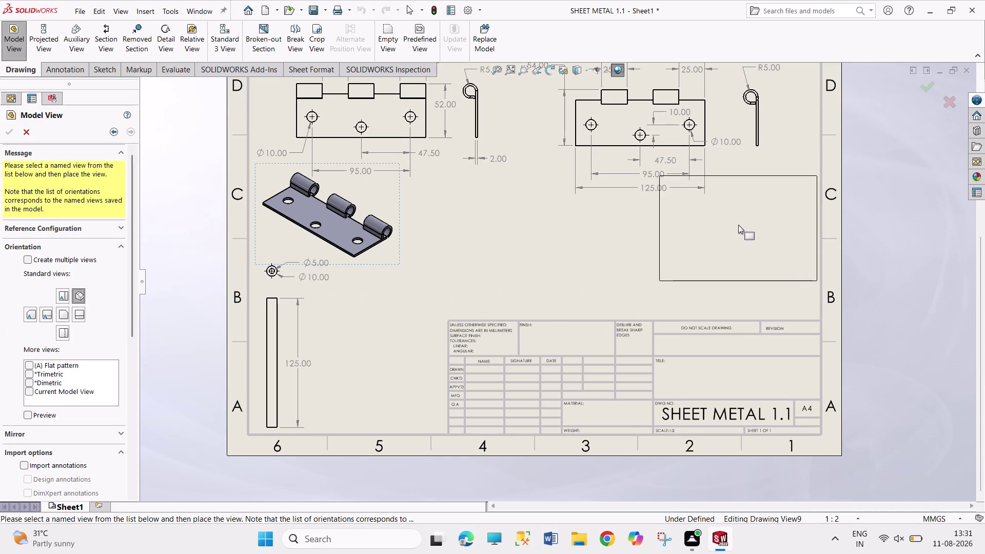
click(740, 205)
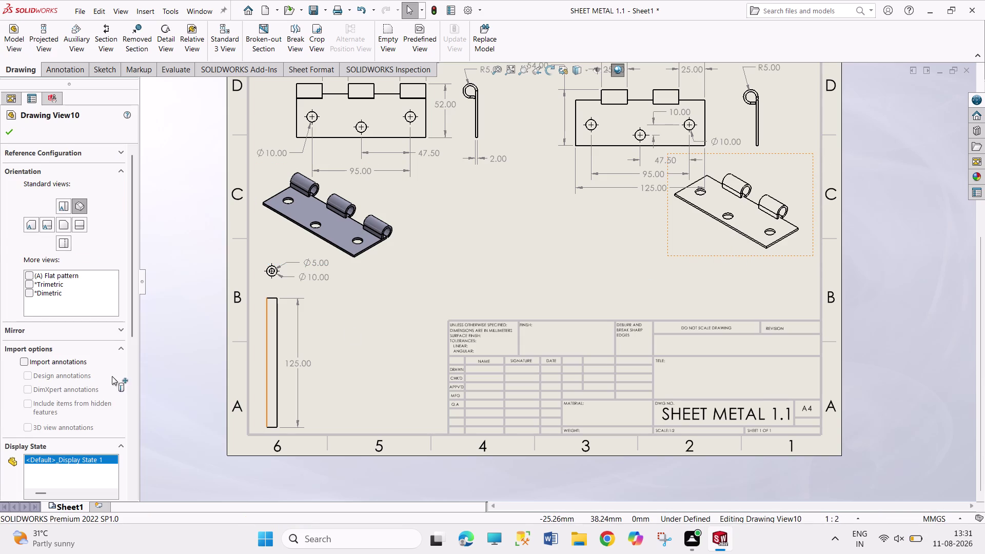
scroll(down, 3)
click(78, 430)
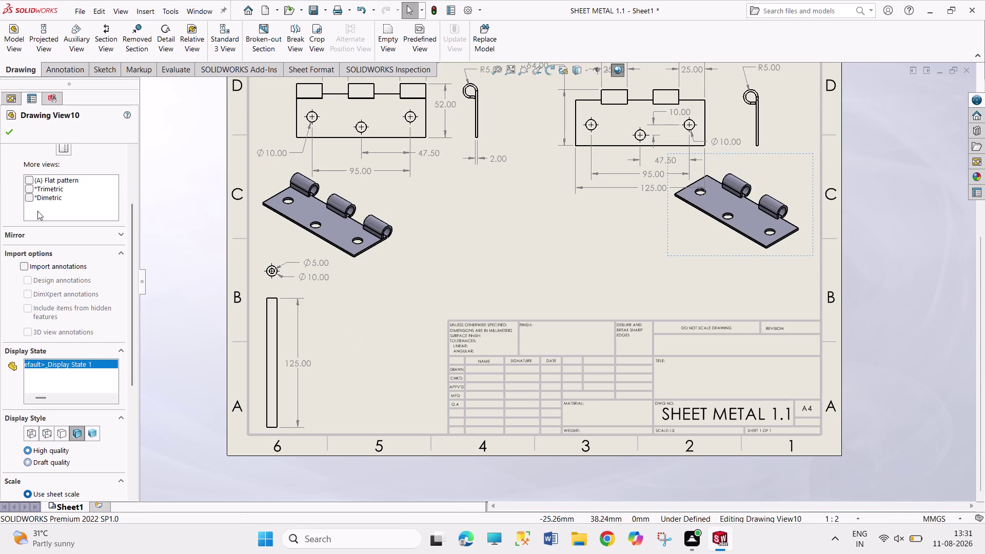
click(7, 135)
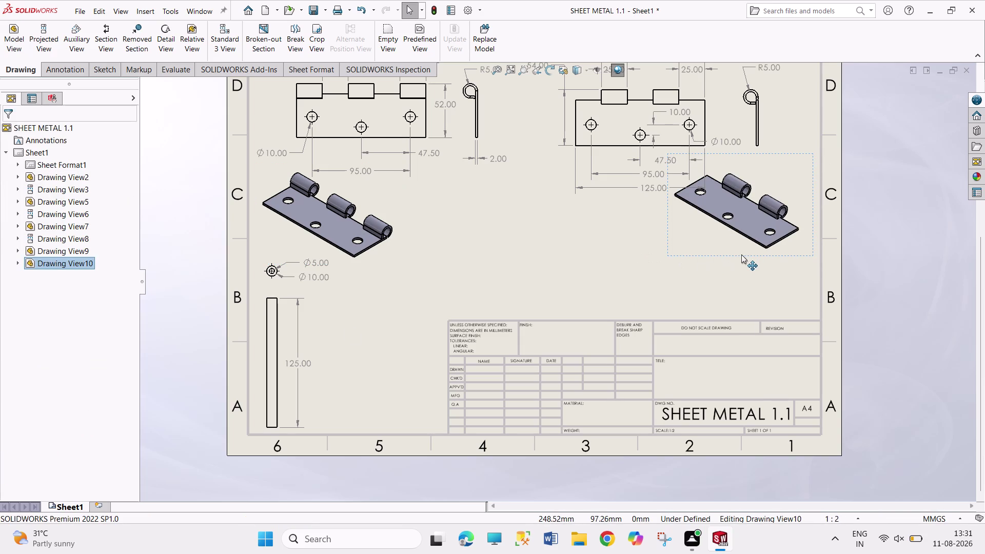
Shift the new SHEET METAL 1.2 isometric view up and right into position.
drag(741, 253, 763, 243)
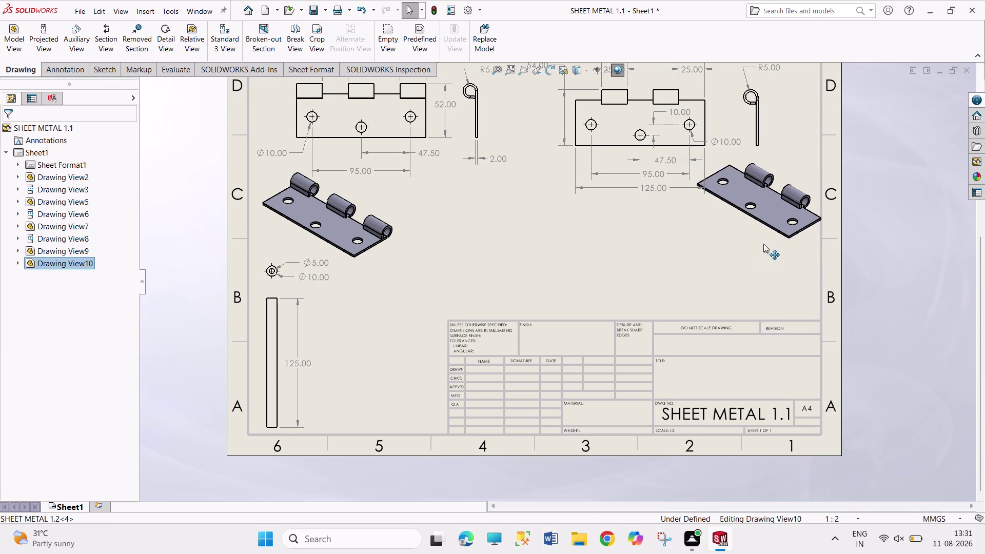
drag(763, 244, 758, 245)
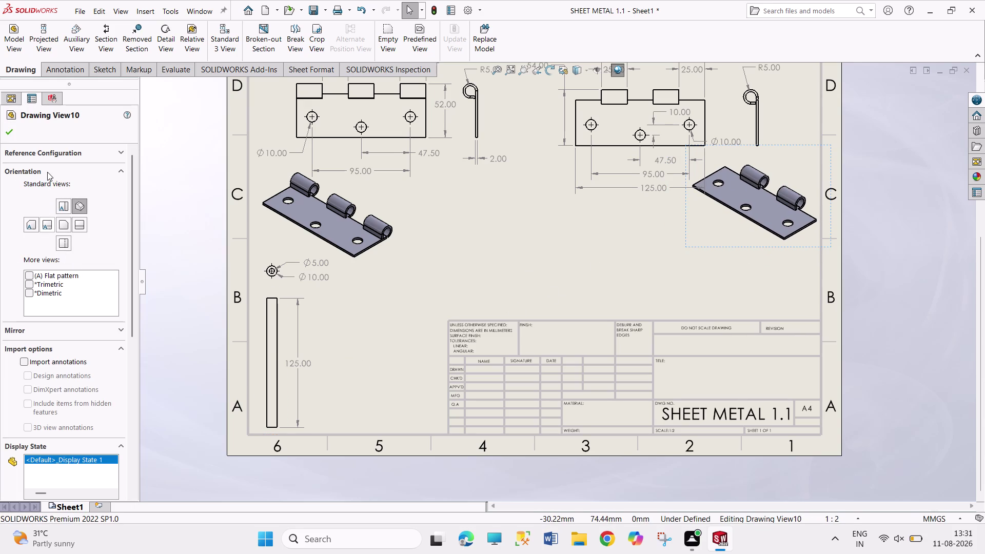
click(12, 137)
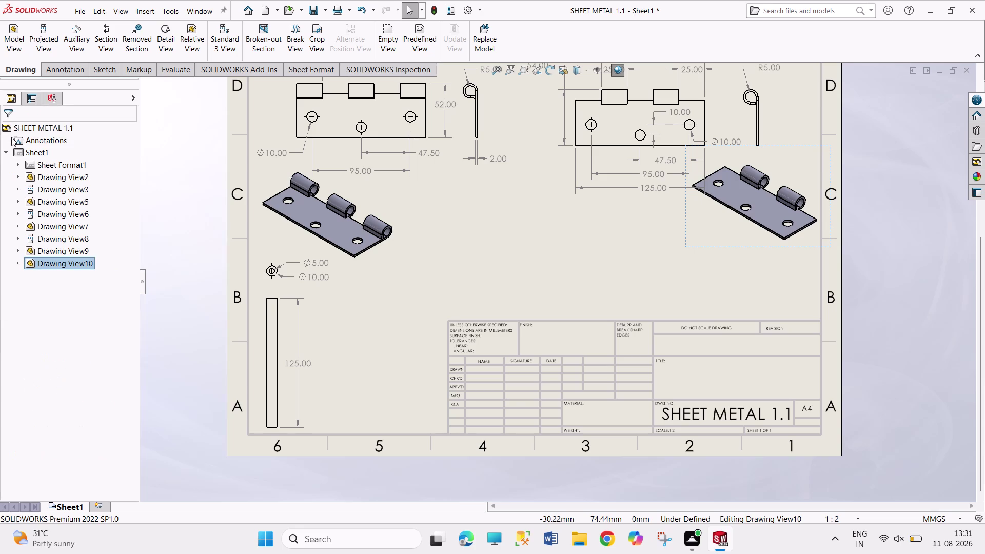
click(20, 51)
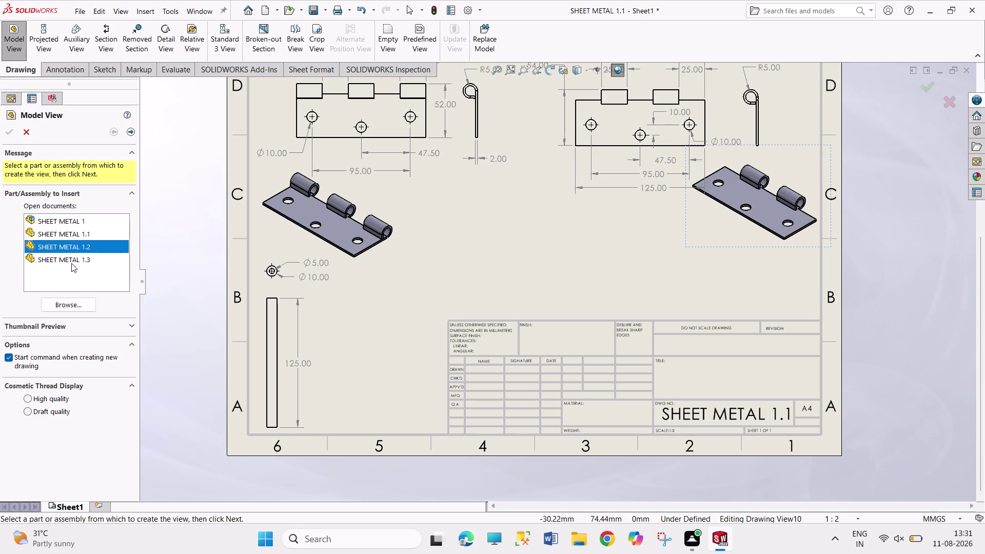
Place a shaded isometric view of SHEET METAL 1.3 beside the tall bar.
double_click(71, 263)
click(80, 295)
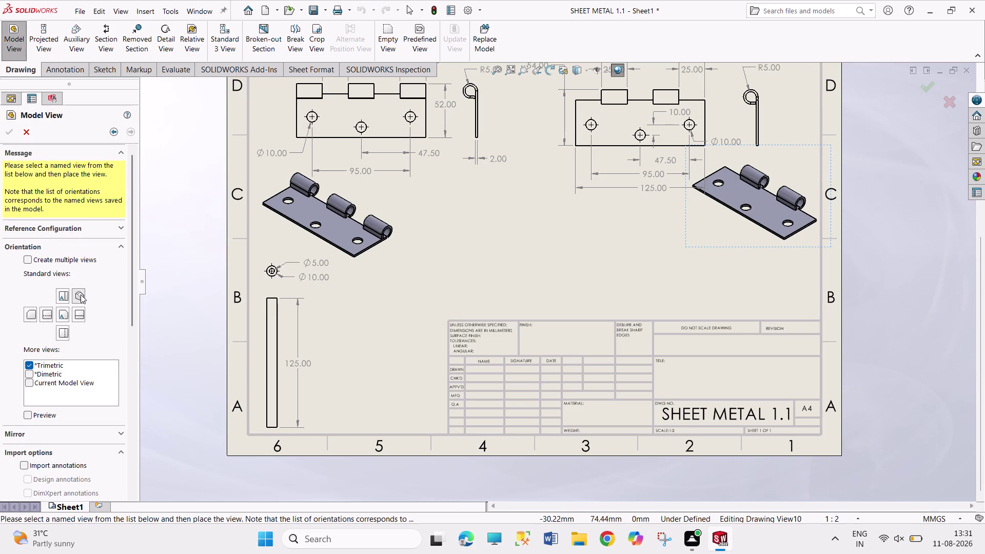
drag(131, 301, 116, 391)
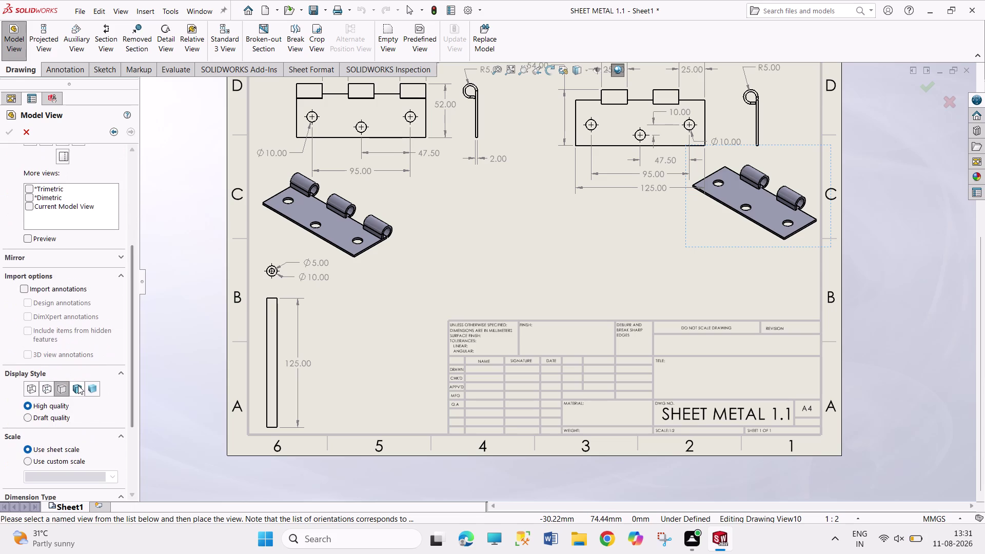
click(78, 385)
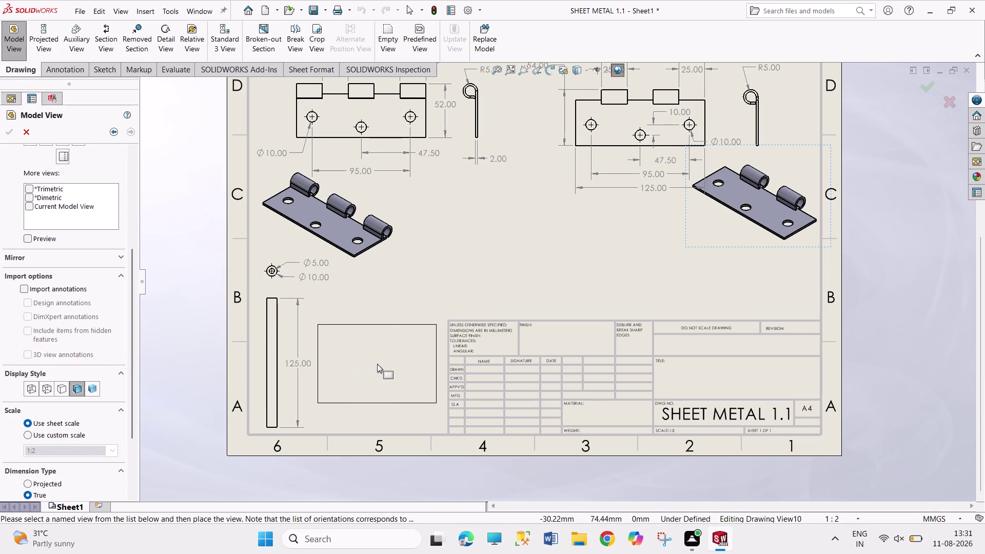
click(377, 364)
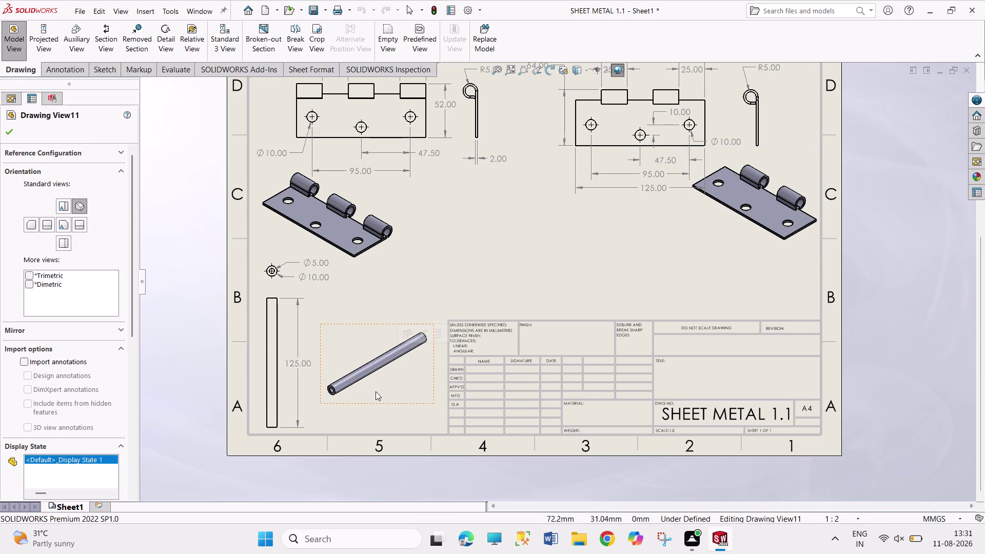
Nudge the pin view down-left until it settles beside the tall bar.
drag(353, 403, 346, 409)
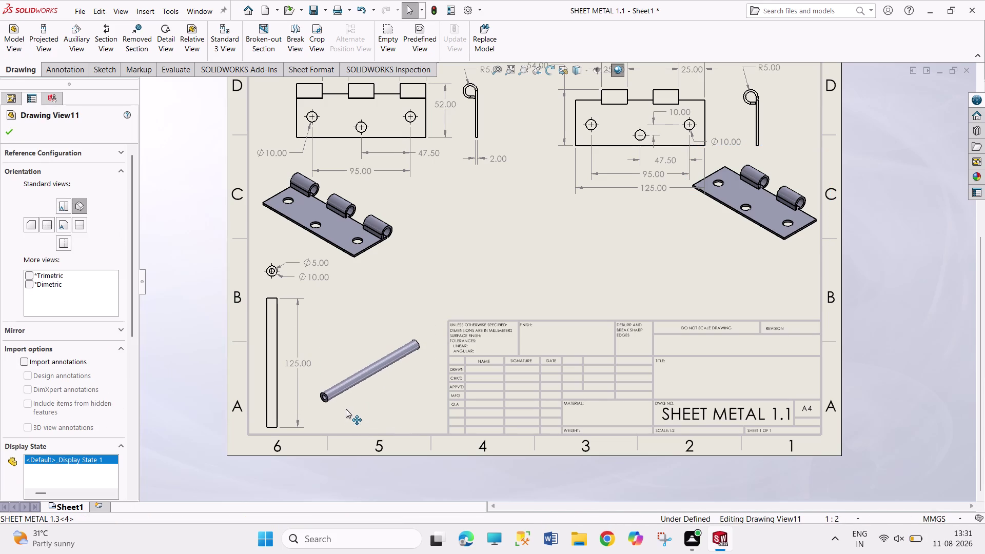
drag(345, 409, 346, 409)
drag(352, 410, 354, 399)
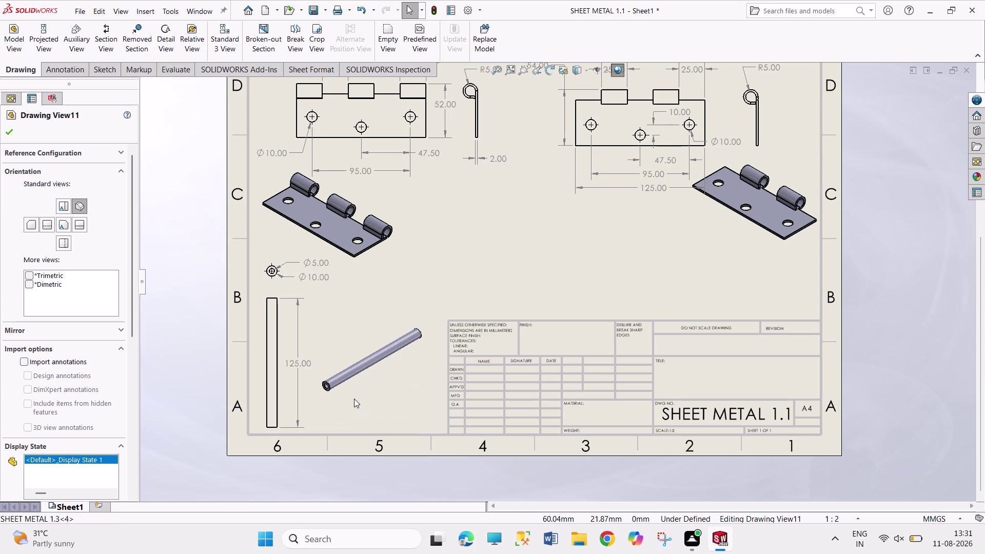
drag(354, 398, 355, 398)
click(6, 136)
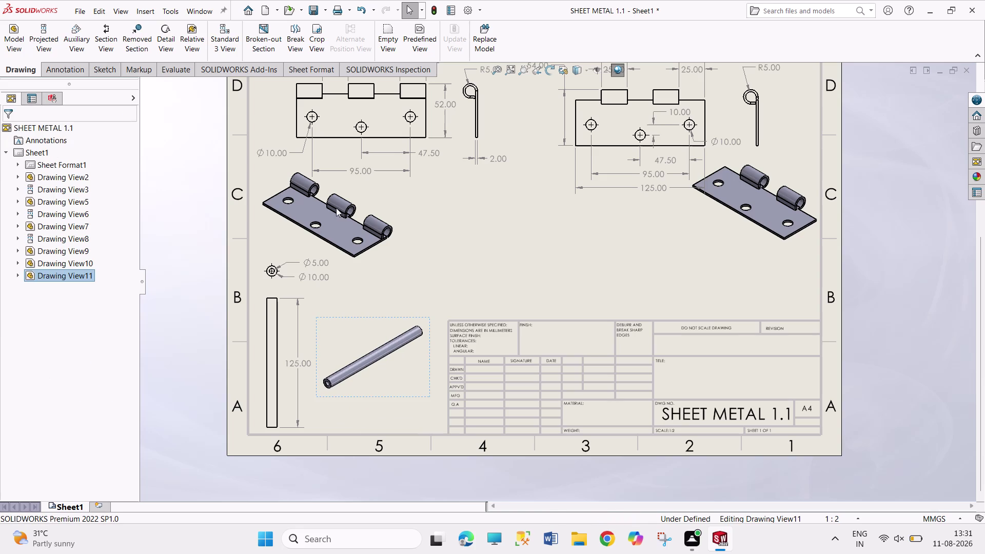
click(22, 39)
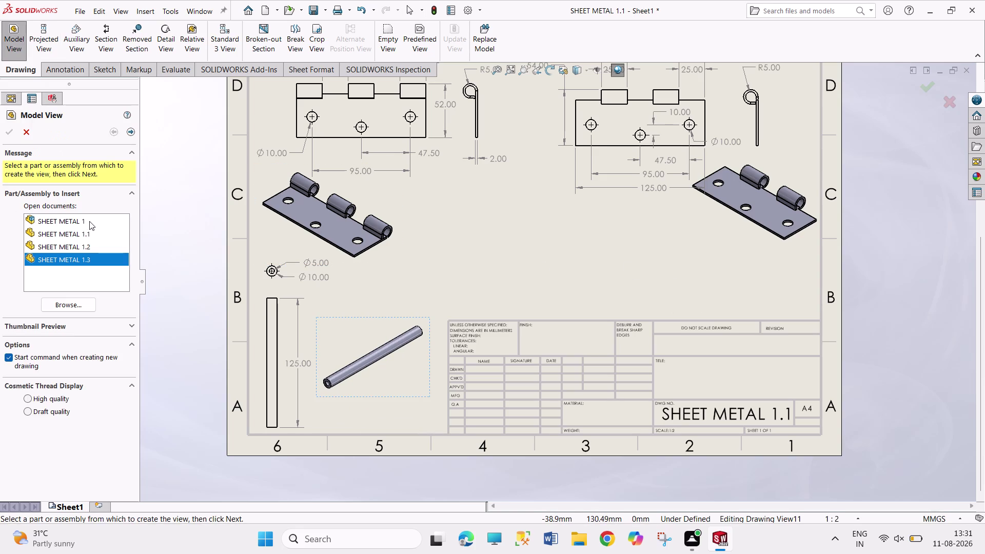
Place a shaded-with-edges, draft-quality isometric view of the SHEET METAL 1 assembly mid-sheet.
double_click(90, 221)
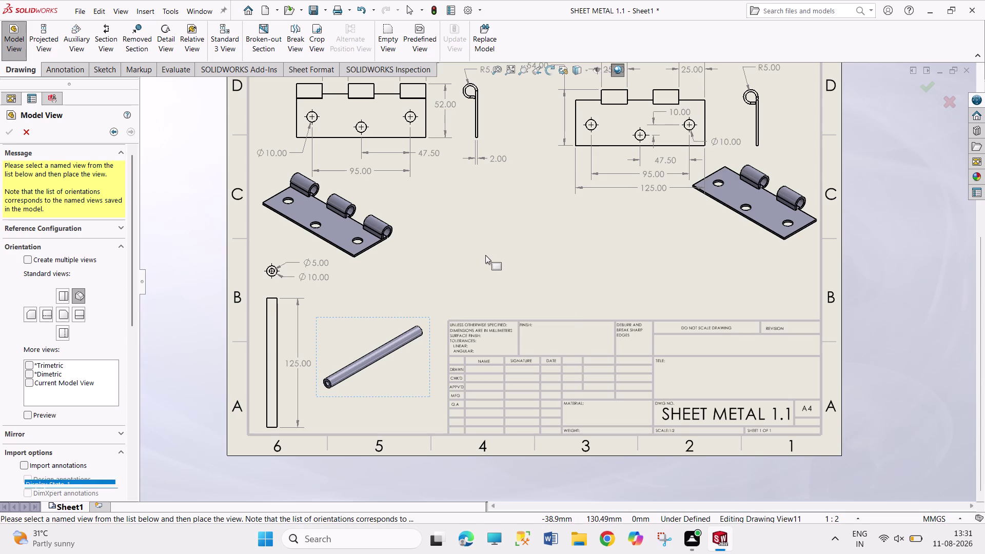
click(497, 242)
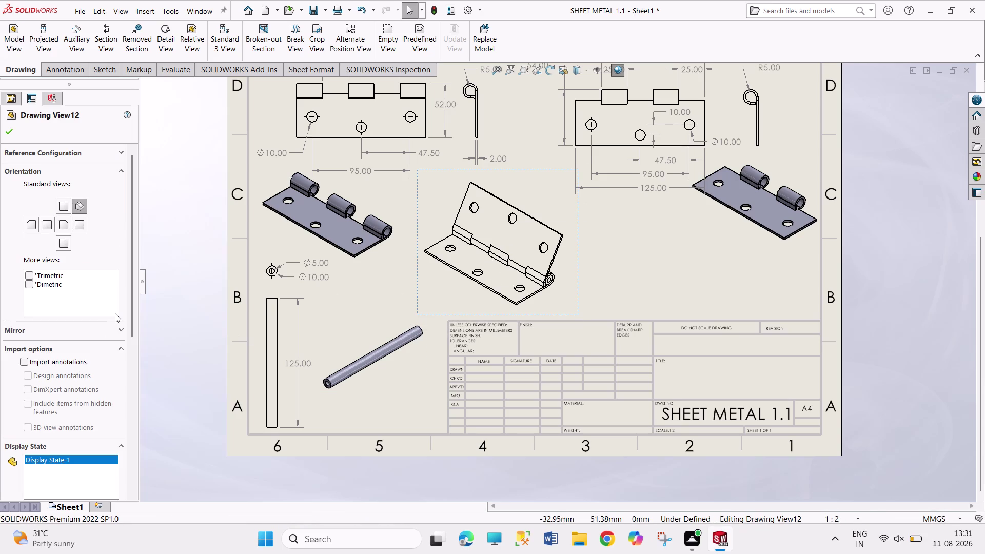
drag(135, 323, 127, 410)
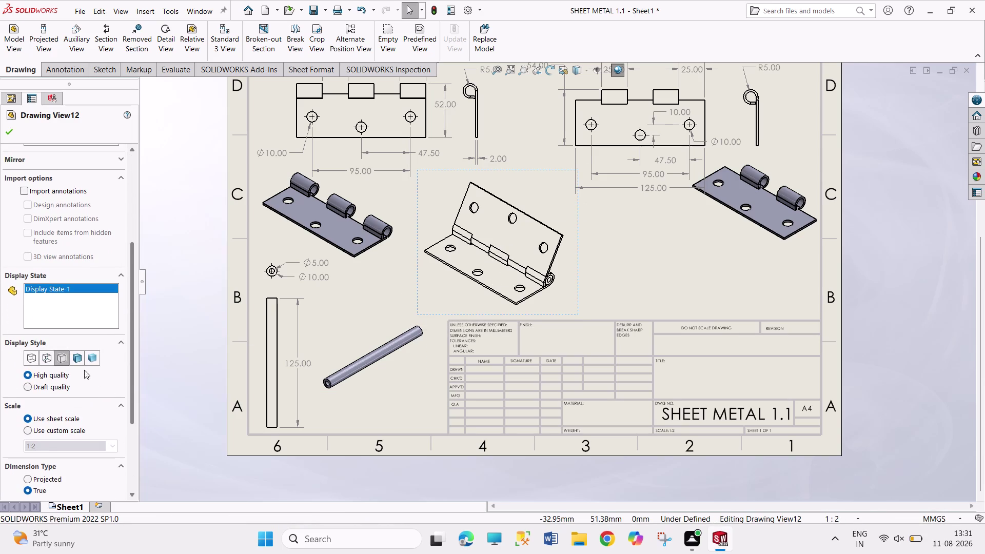
click(83, 361)
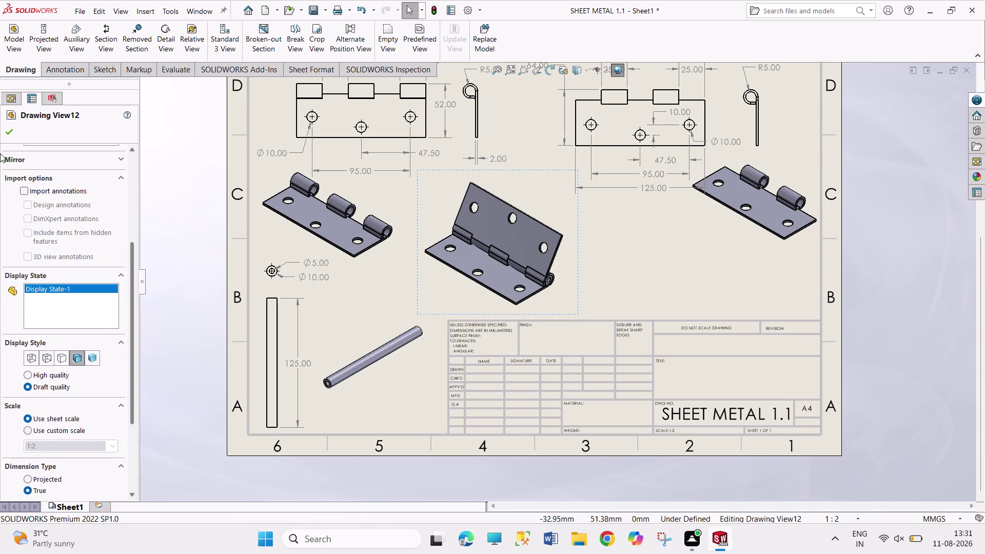
click(8, 129)
drag(576, 275, 567, 277)
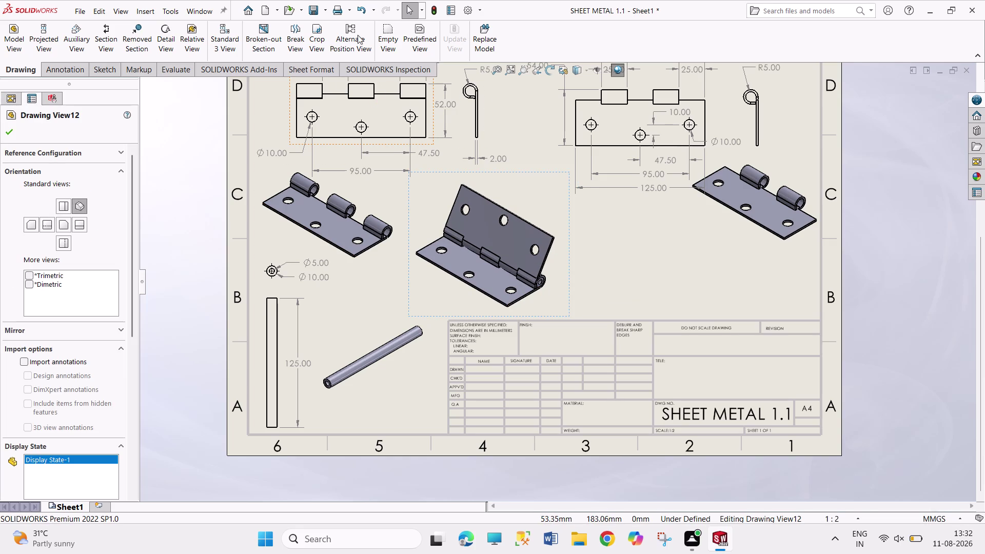
click(67, 70)
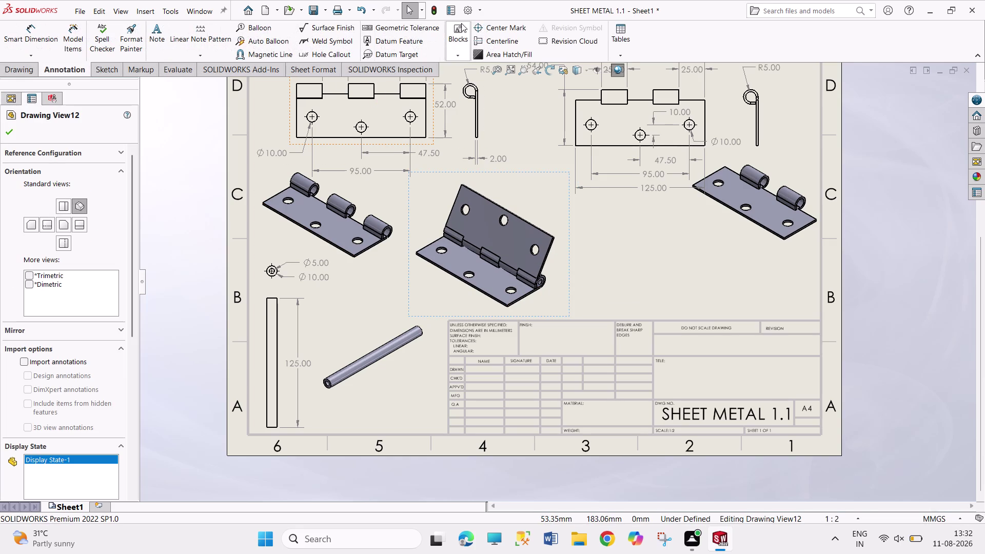
Add a Bill of Materials table with default settings on the sheet's right side.
click(622, 34)
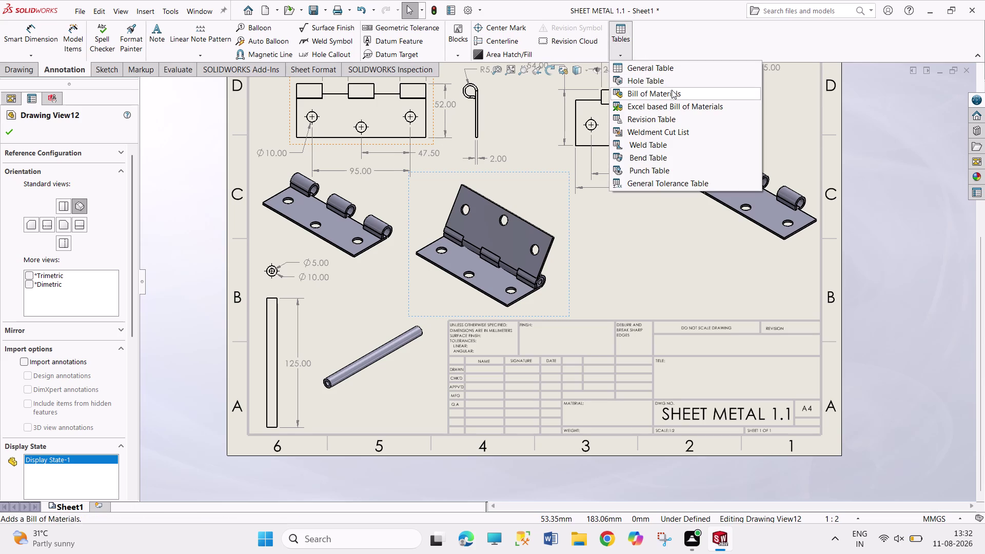
click(679, 96)
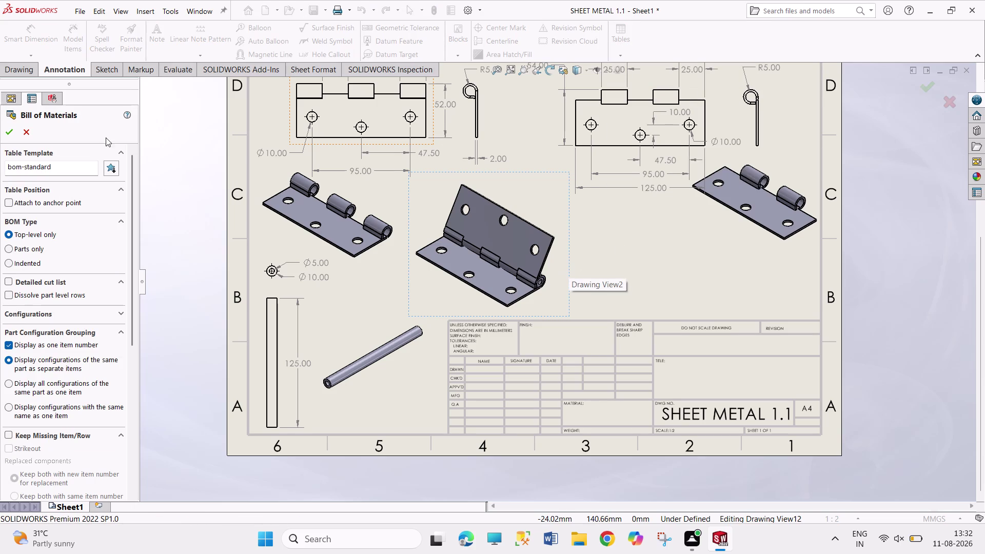
click(11, 133)
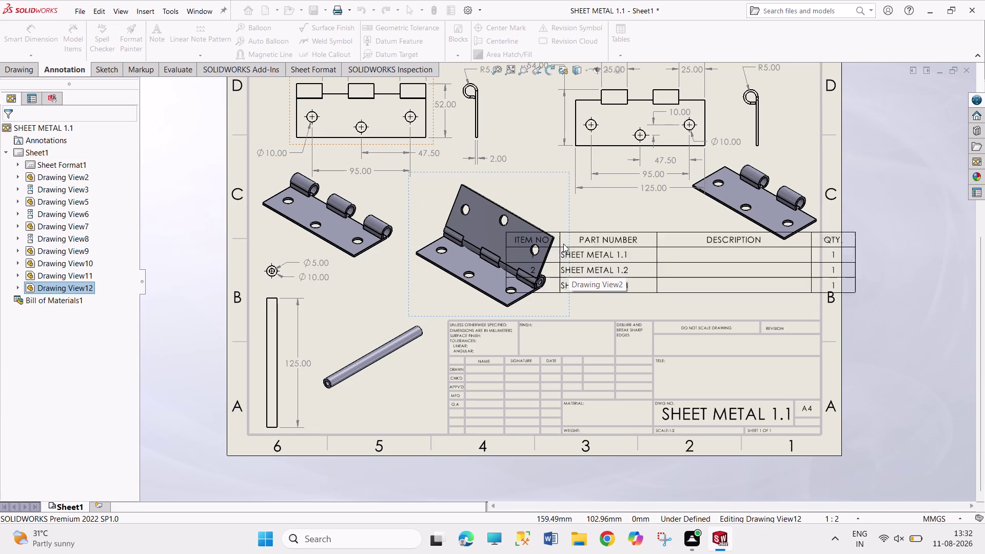
click(576, 245)
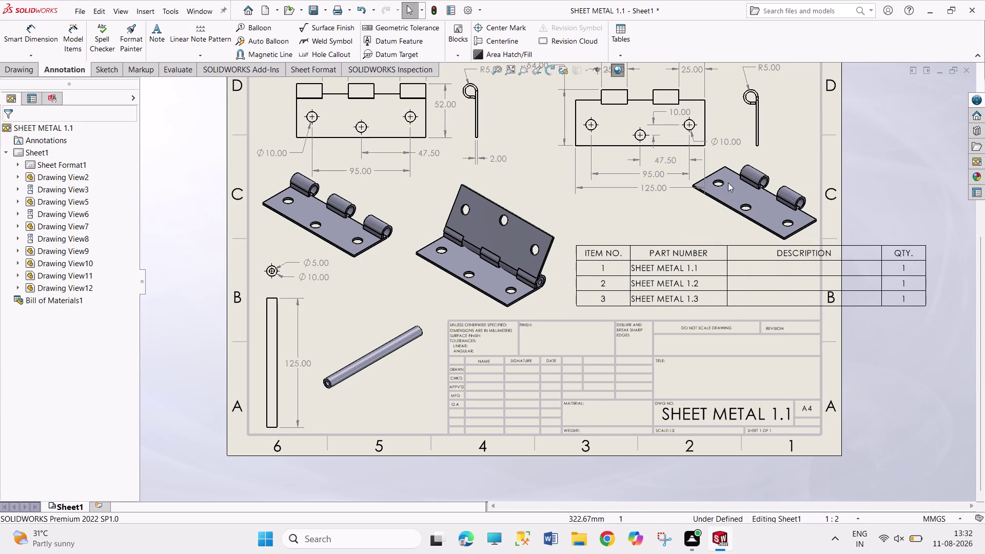
right_click(797, 241)
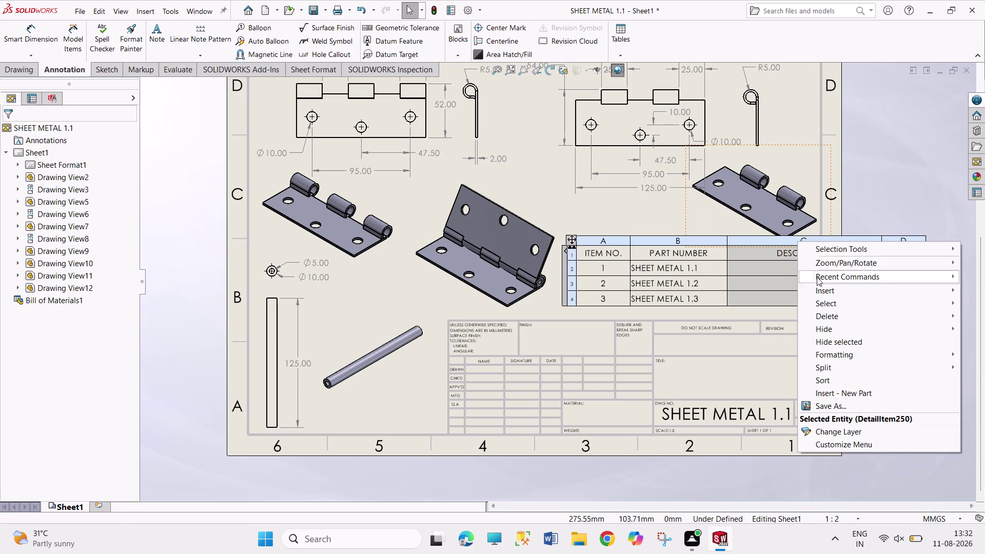
Delete the DESCRIPTION column from the bill of materials table.
click(830, 313)
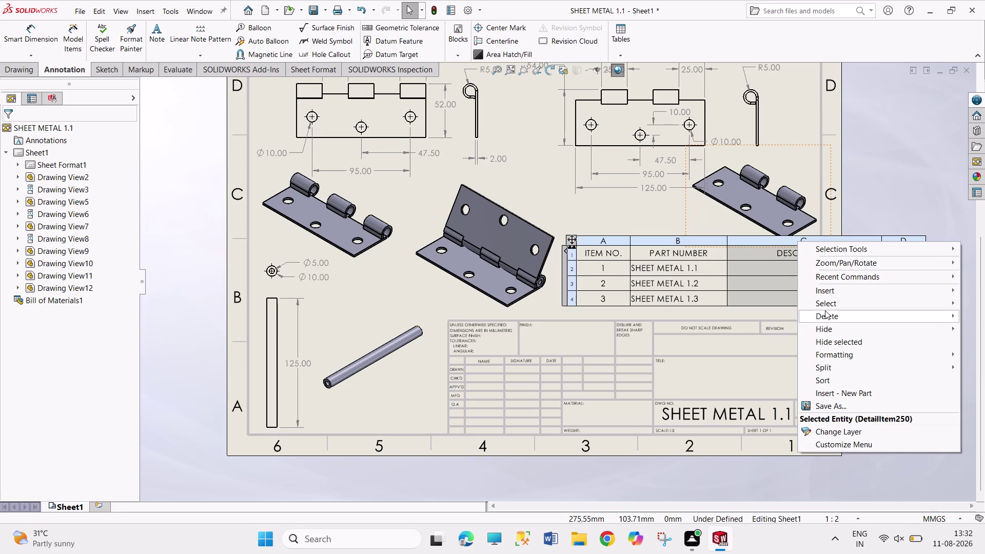
click(773, 332)
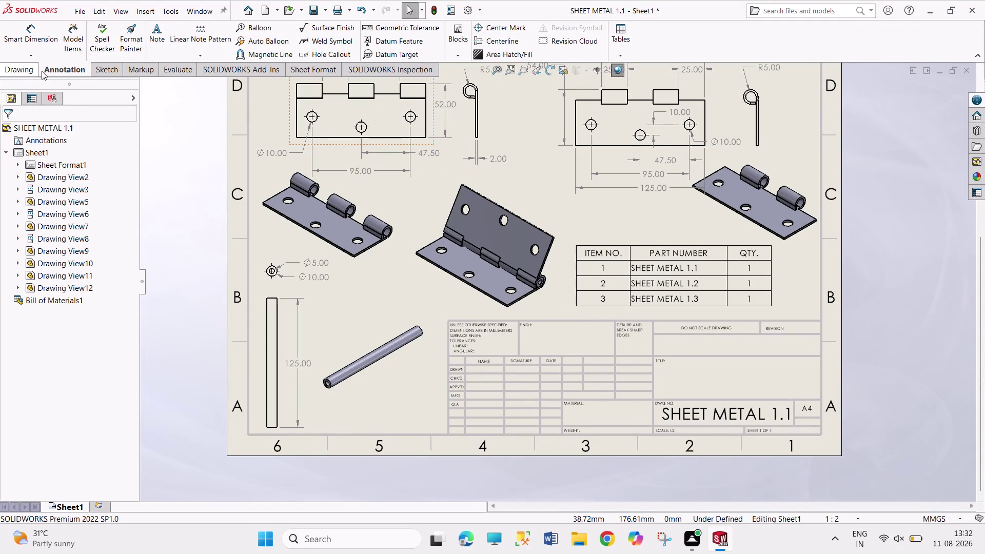
click(266, 27)
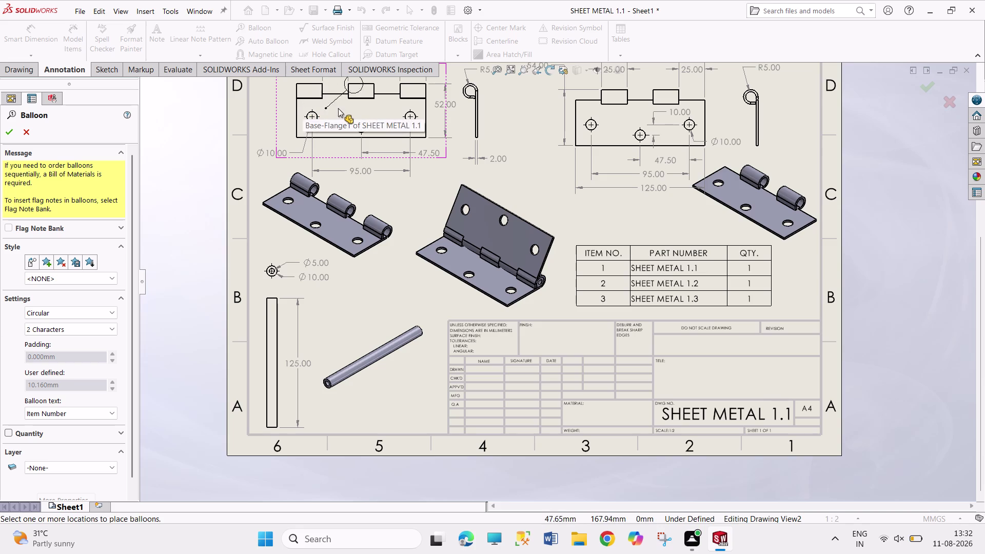
Place balloons above both flat front views and beside the tall side view.
middle_drag(342, 112, 319, 214)
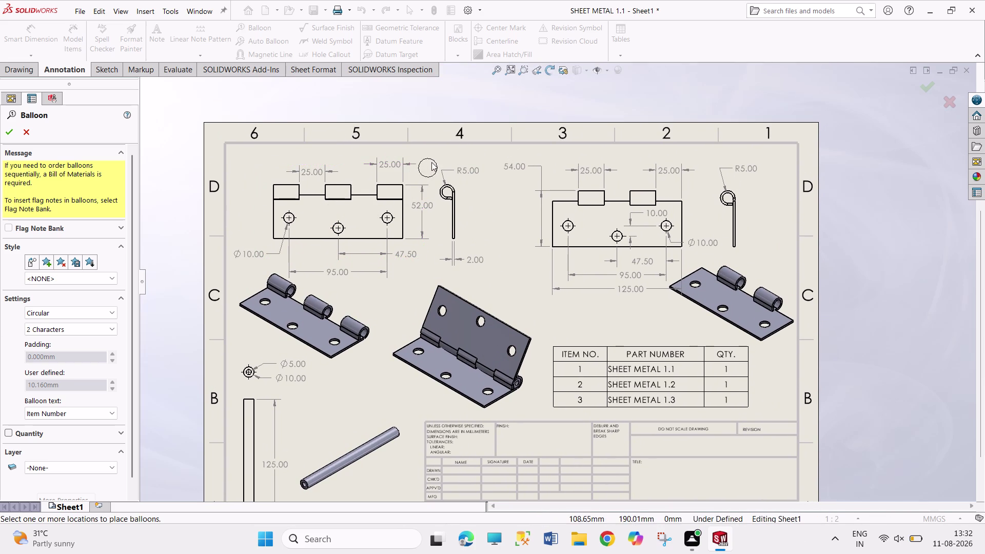
click(405, 210)
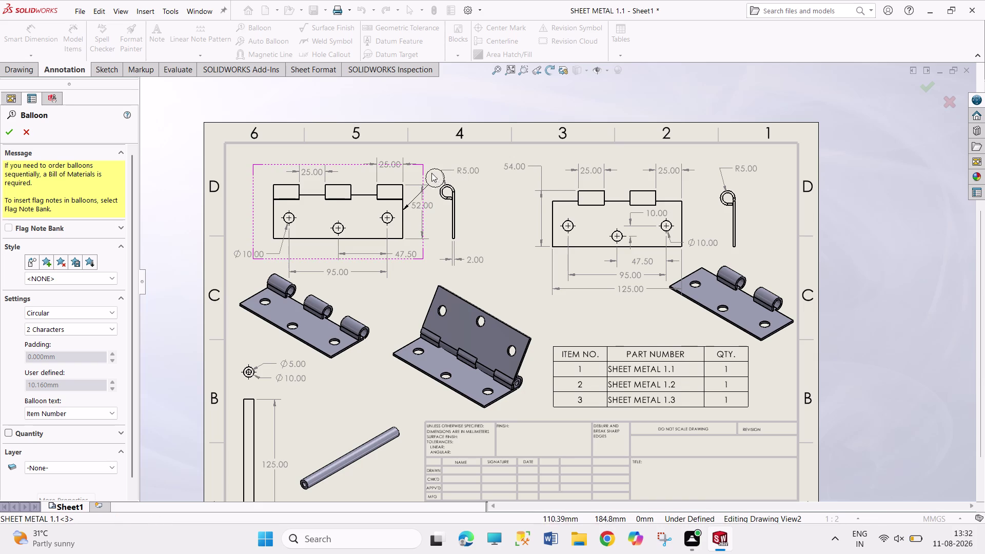
click(423, 157)
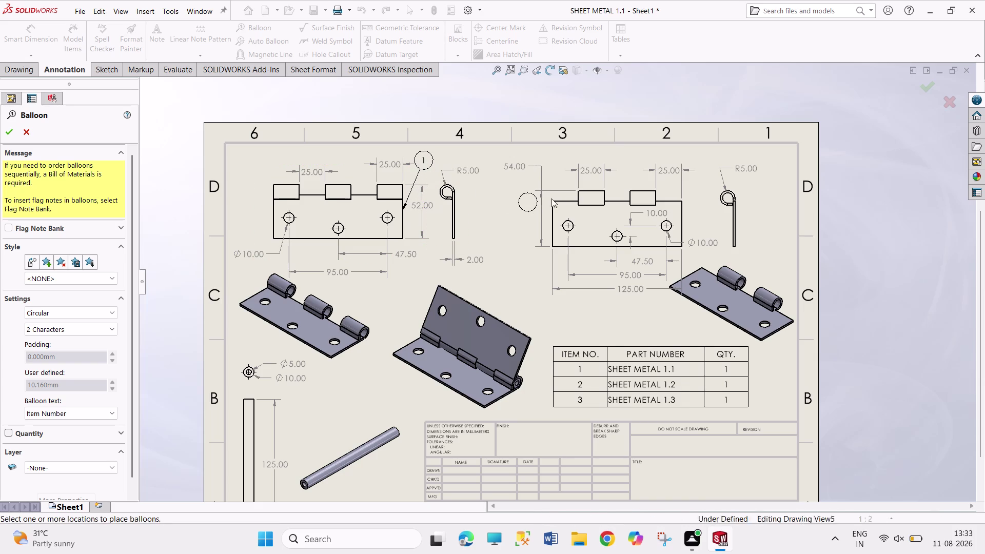
click(683, 206)
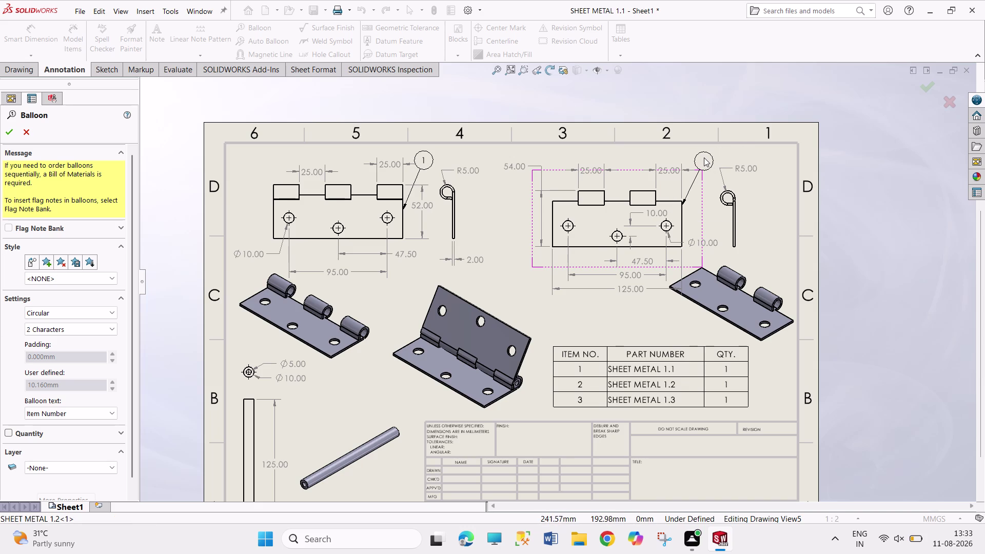
click(704, 158)
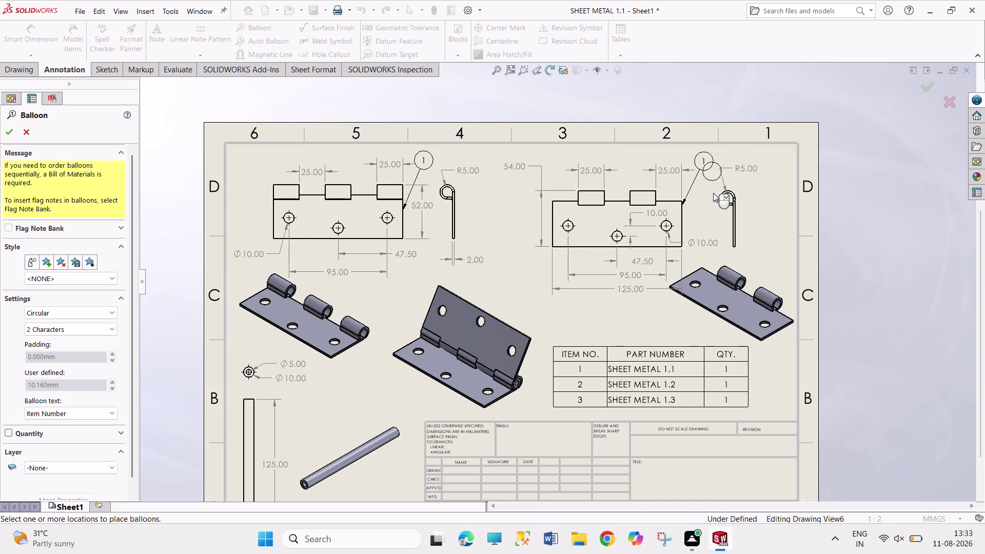
click(255, 419)
click(324, 394)
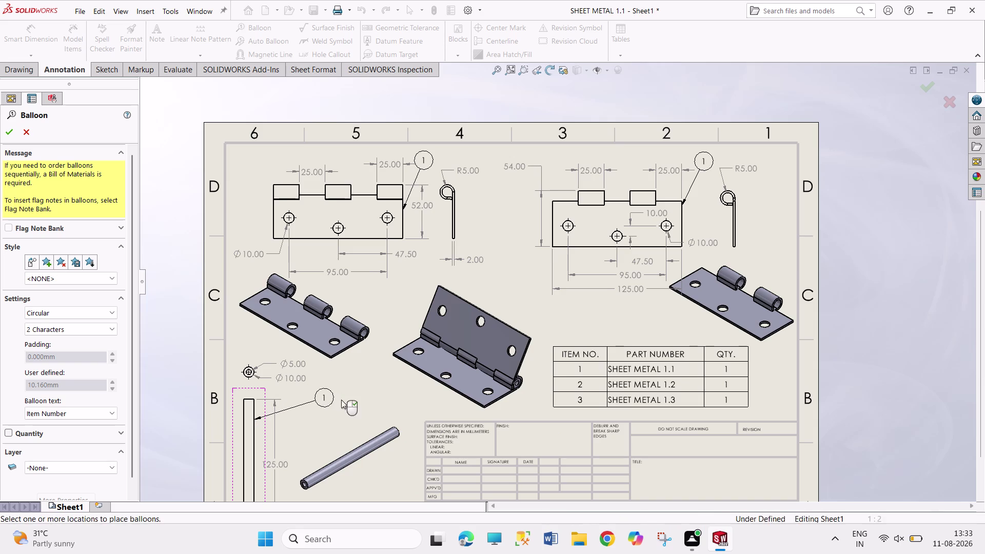
Cancel the pending extra balloon and exit the Balloon tool.
key(Escape)
key(Escape)
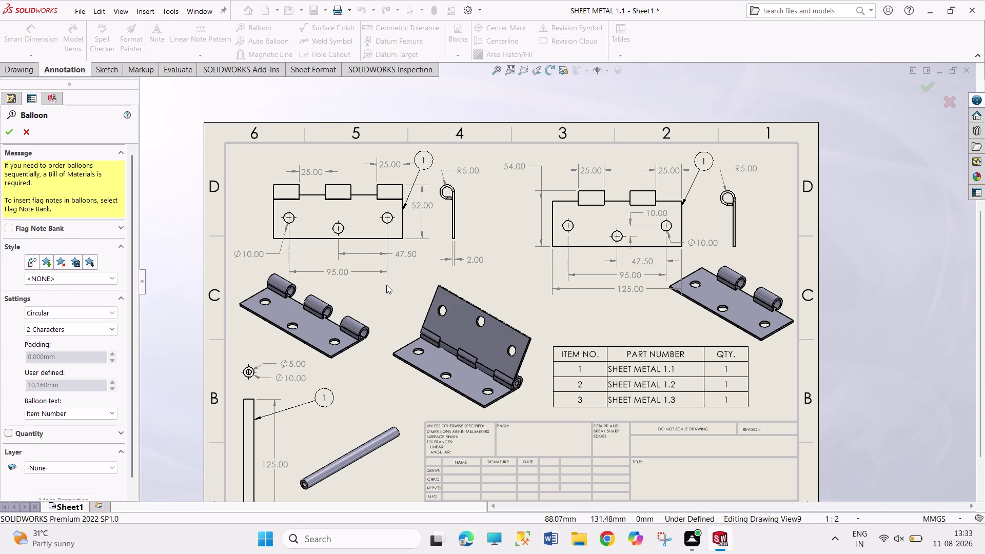
key(Escape)
key(Escape)
key(Escape)
key(Escape)
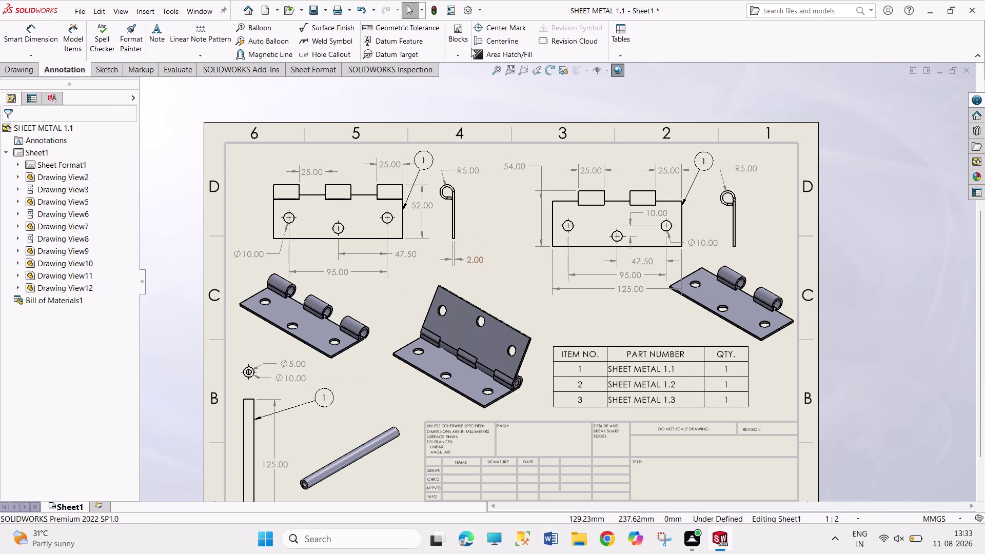
click(280, 39)
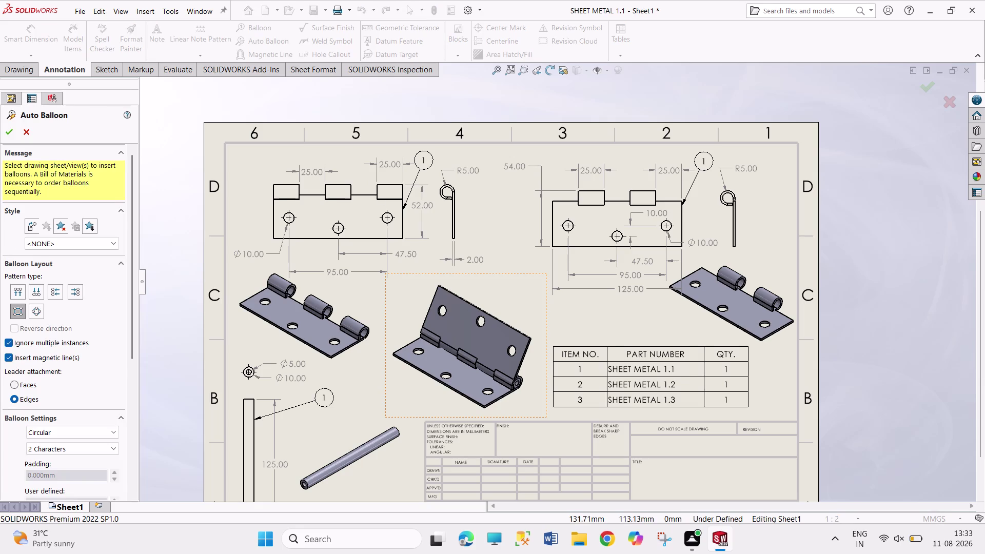
Auto-balloon the central isometric view with the Top layout, adjusting balloon positions.
click(498, 321)
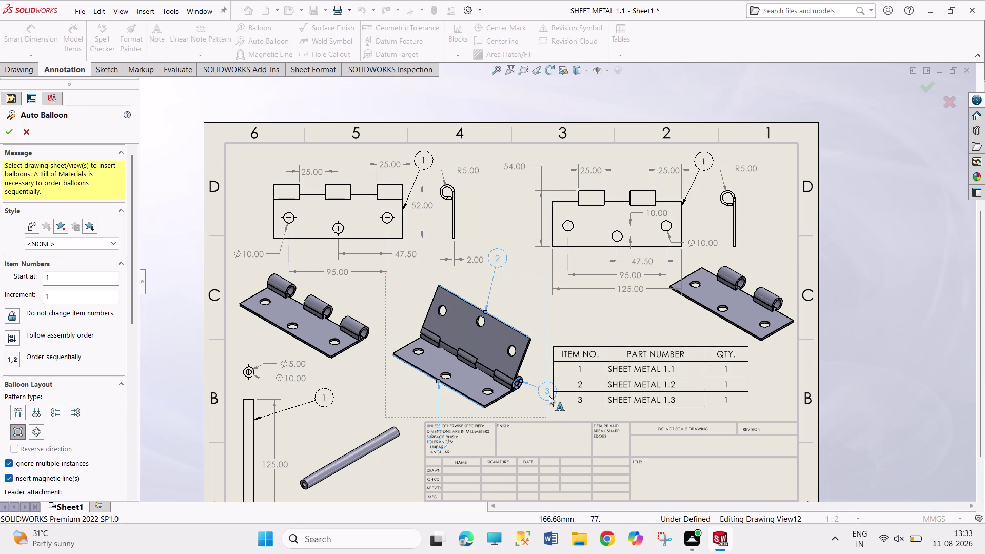
drag(548, 393, 536, 365)
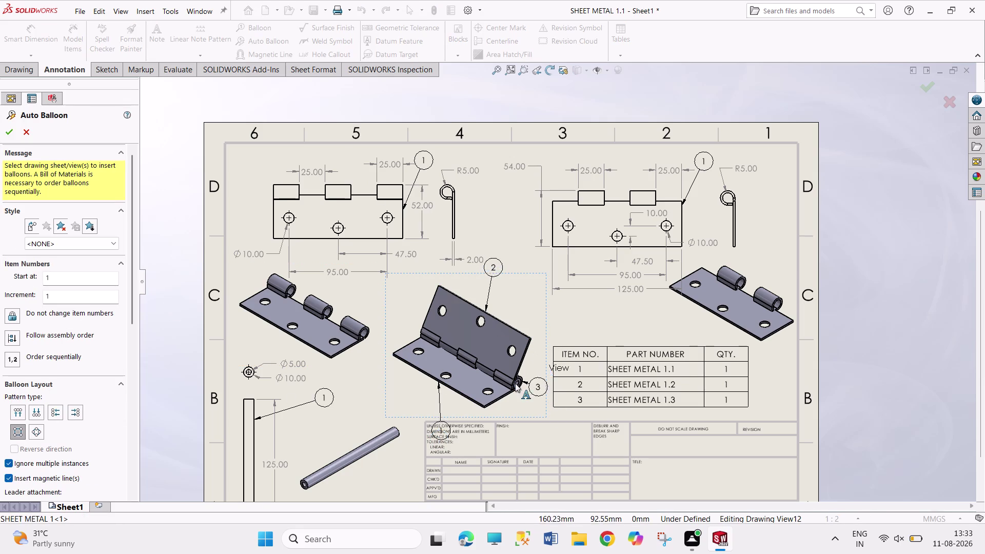
drag(444, 425, 443, 414)
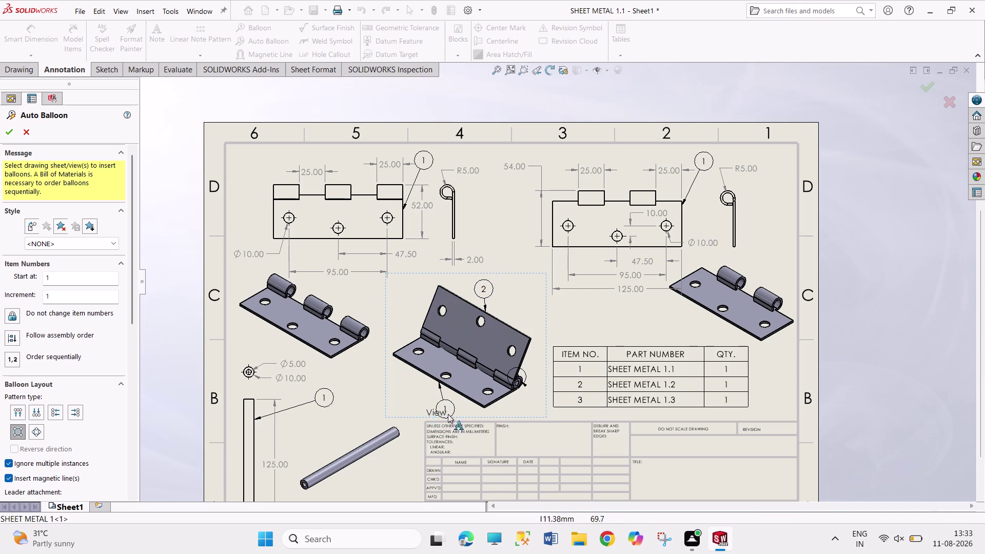
drag(443, 414, 482, 404)
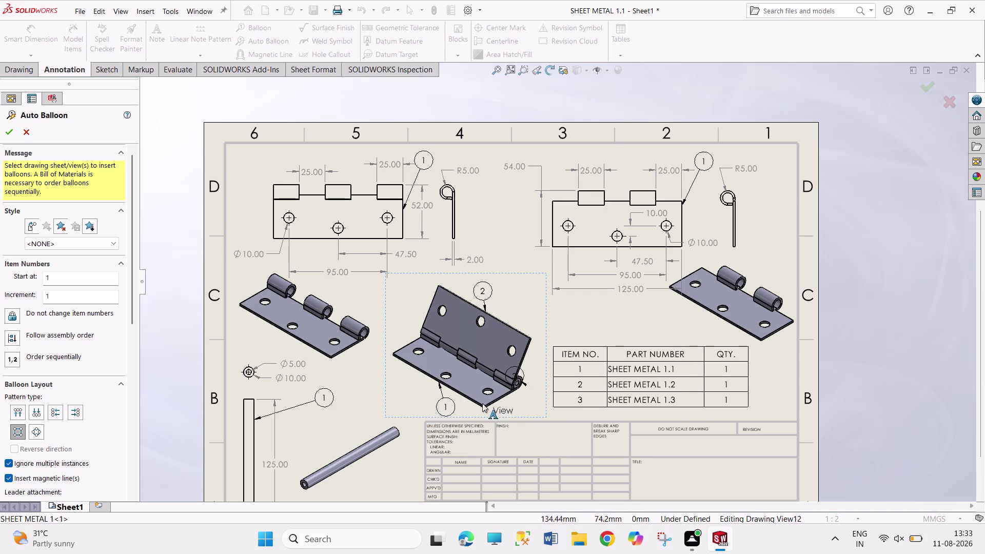
drag(483, 403, 408, 398)
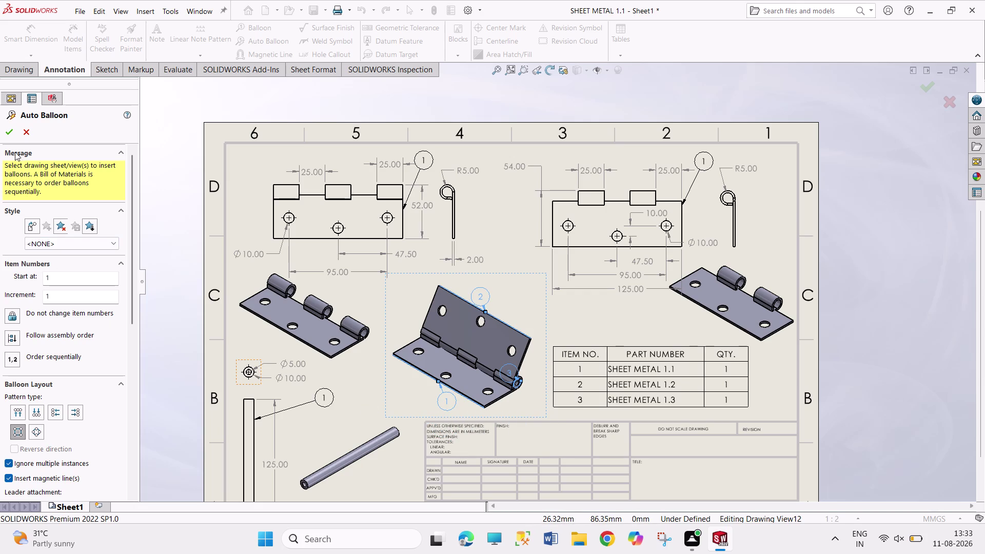
click(22, 414)
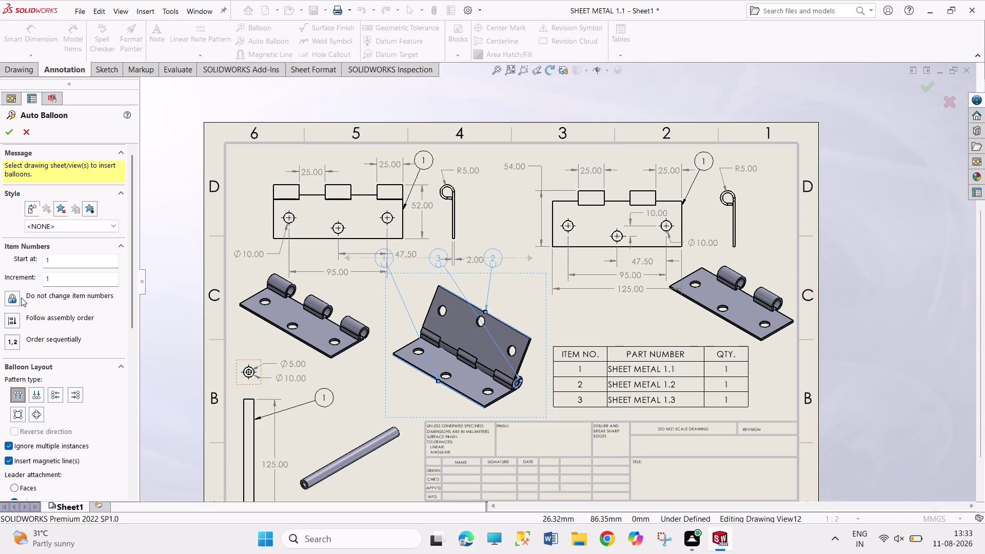
click(13, 130)
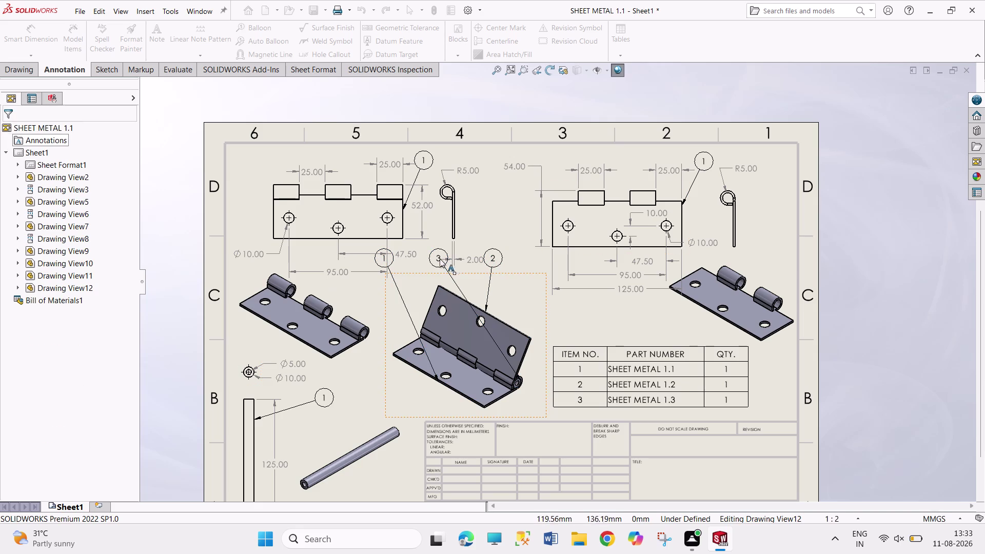
drag(434, 254, 536, 314)
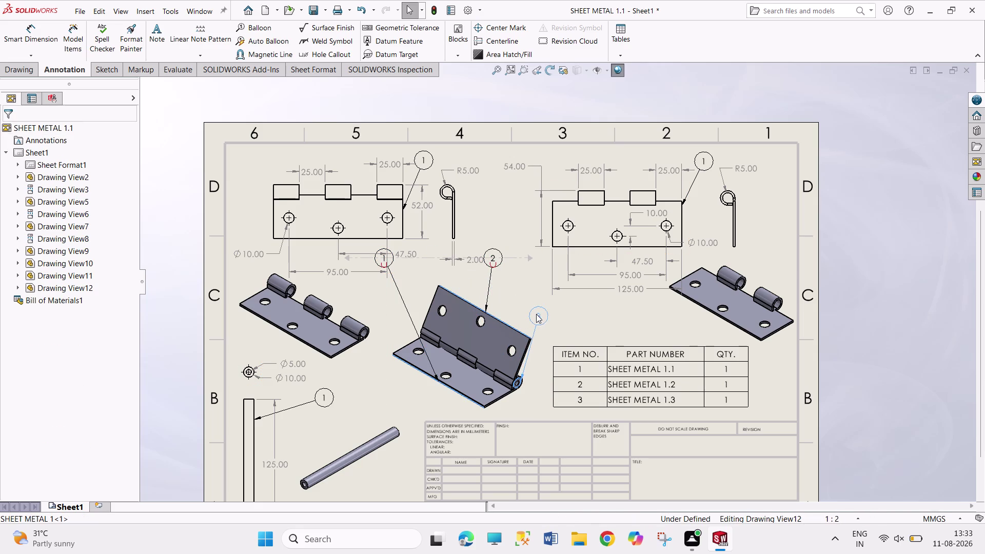
Place balloon 1 left, 2 above and 3 right of the hinge, then dismiss the item-number warning.
drag(536, 314, 542, 322)
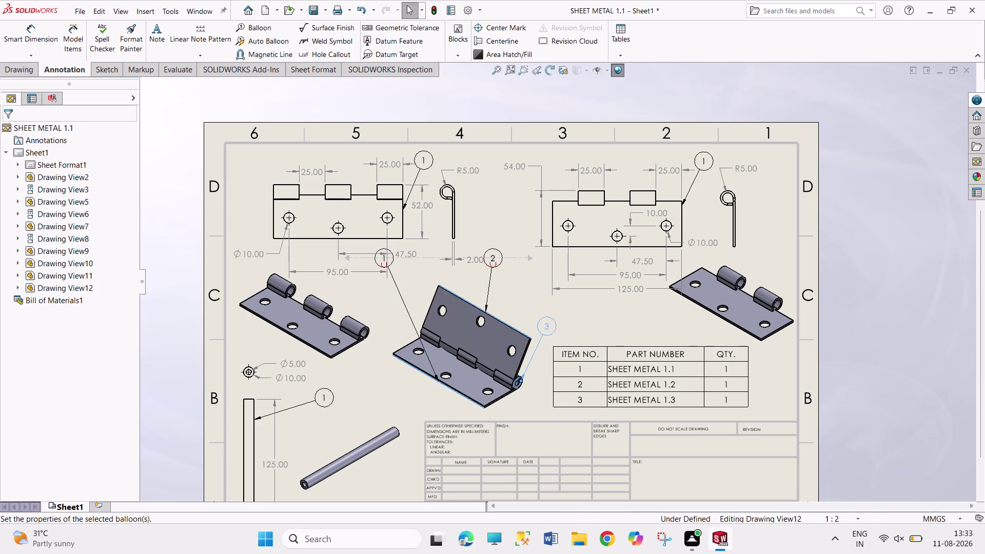
drag(493, 258, 508, 281)
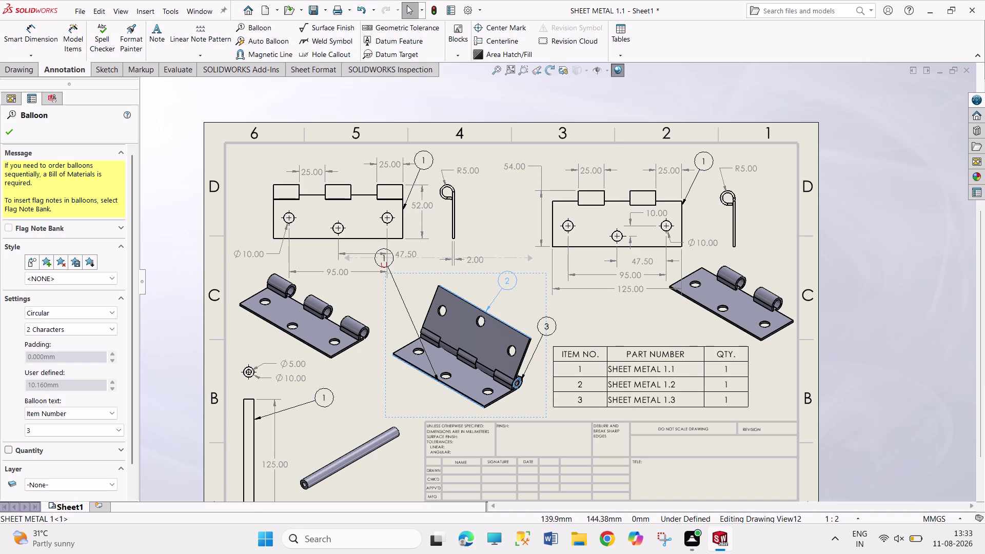
drag(389, 260, 409, 291)
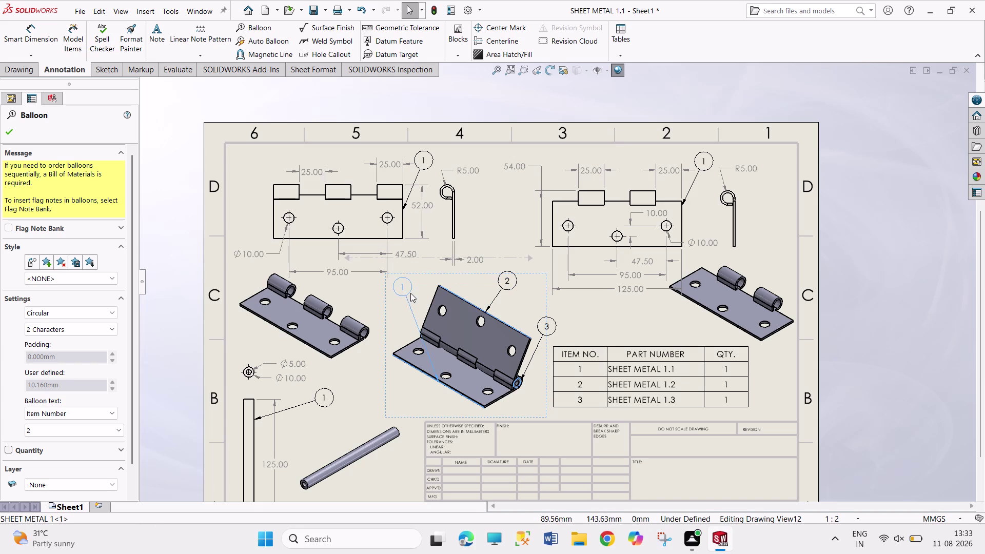
drag(408, 290, 414, 300)
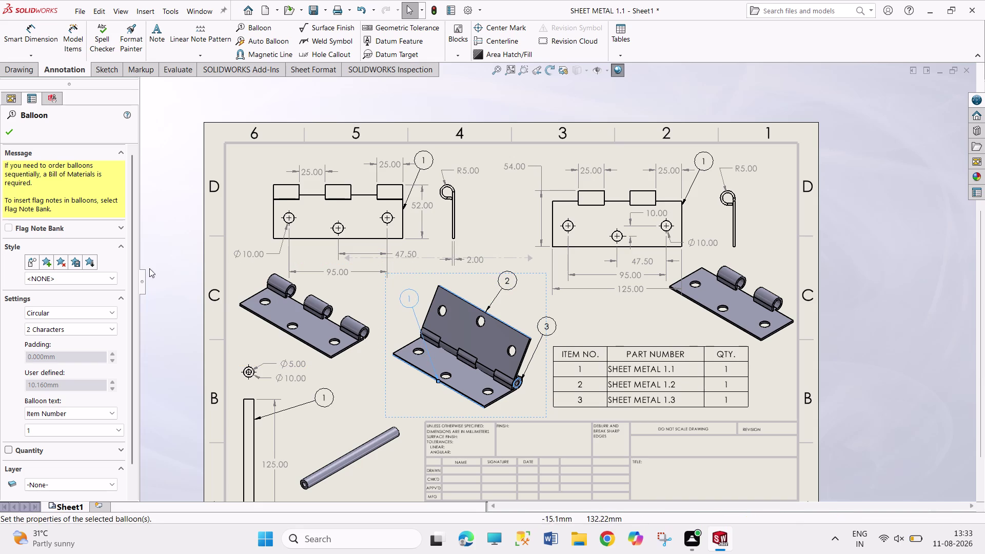
click(11, 136)
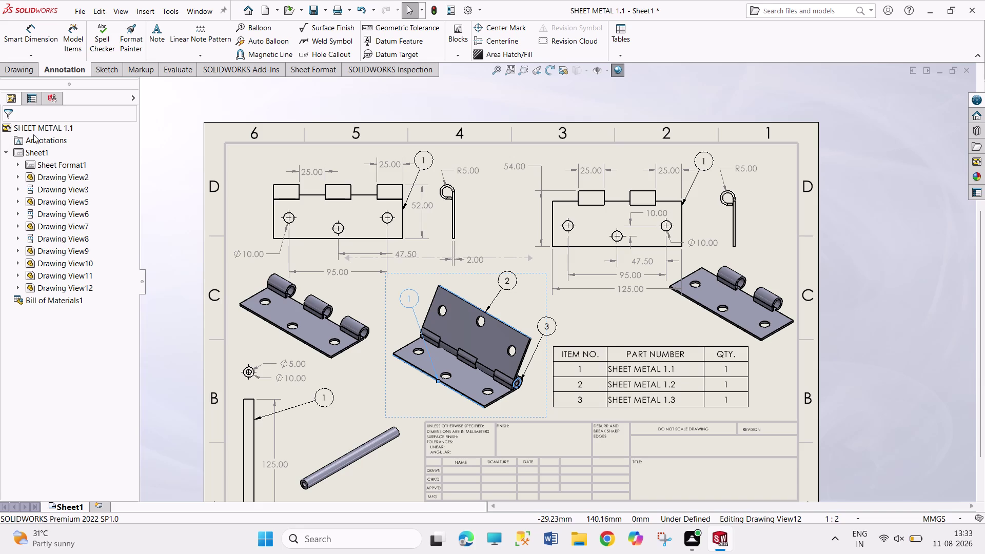
double_click(420, 161)
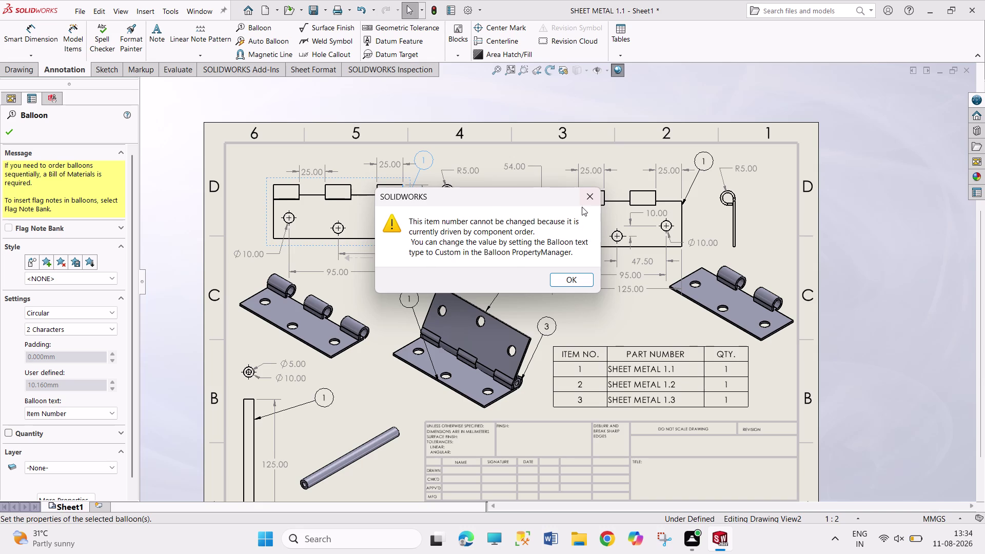
click(591, 200)
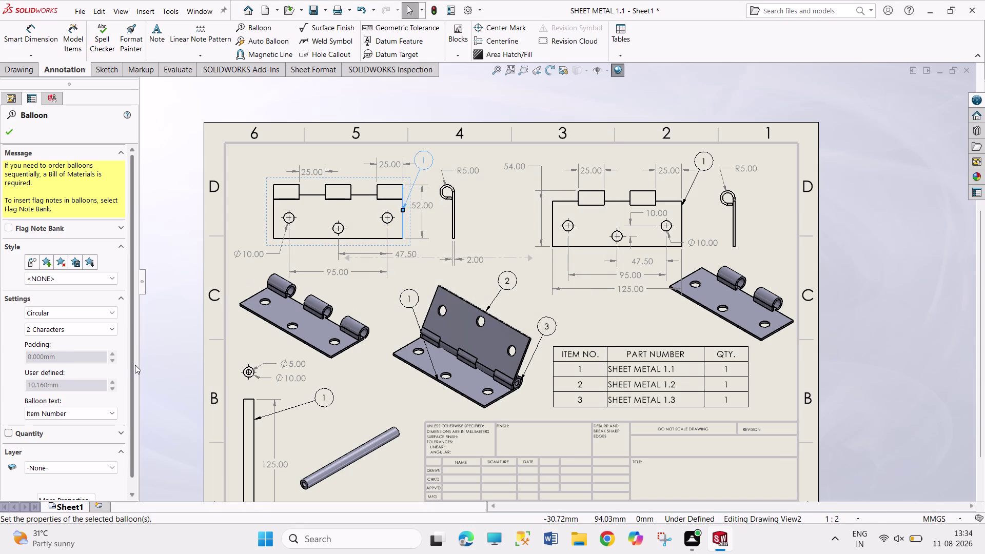
Turn off the document font for the front-view balloon, then retry renumbering and dismiss the warning.
drag(134, 365, 134, 416)
click(84, 484)
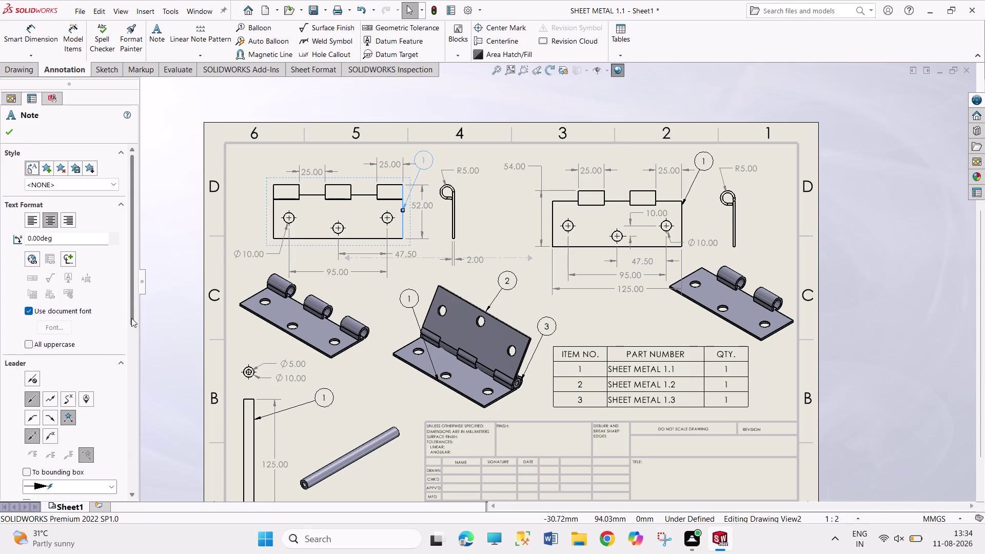
click(73, 309)
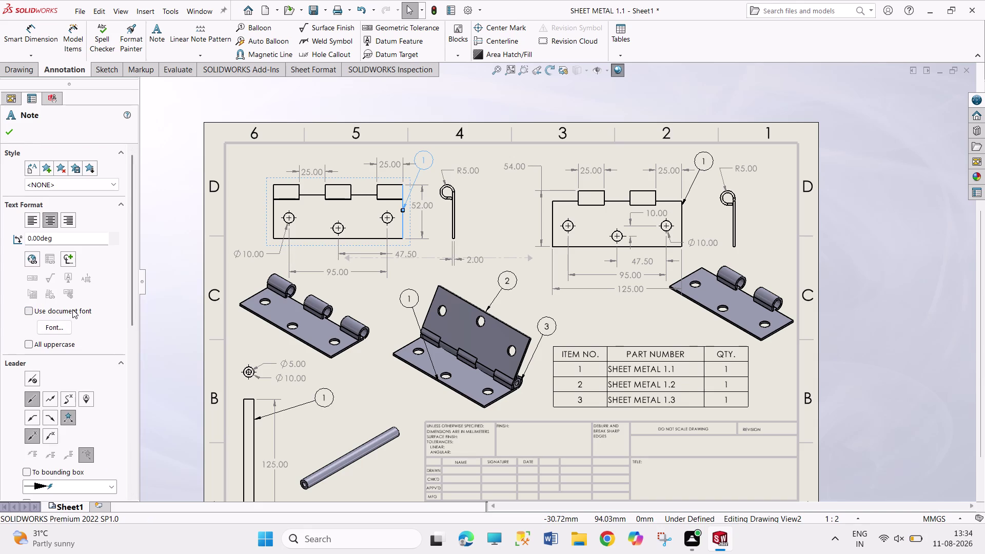
double_click(427, 159)
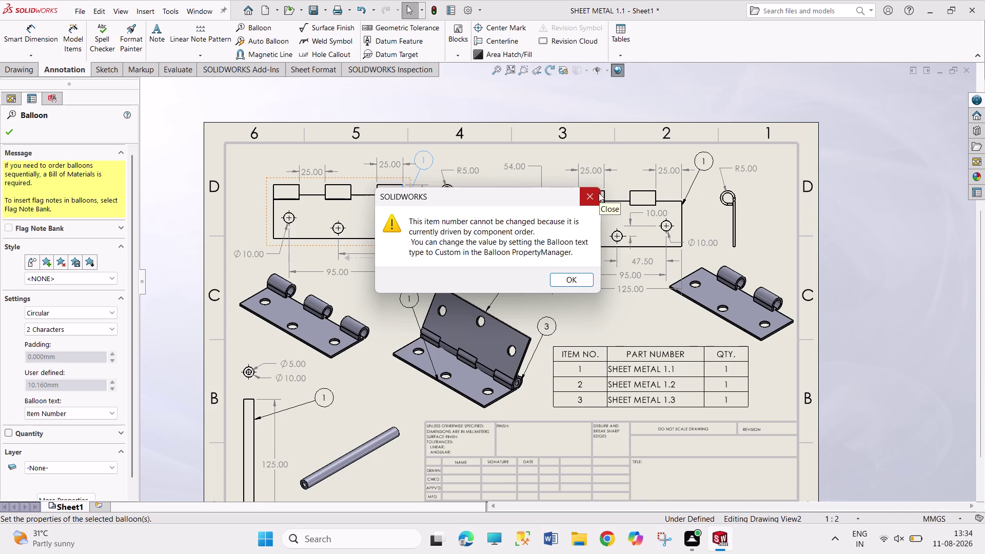
click(599, 193)
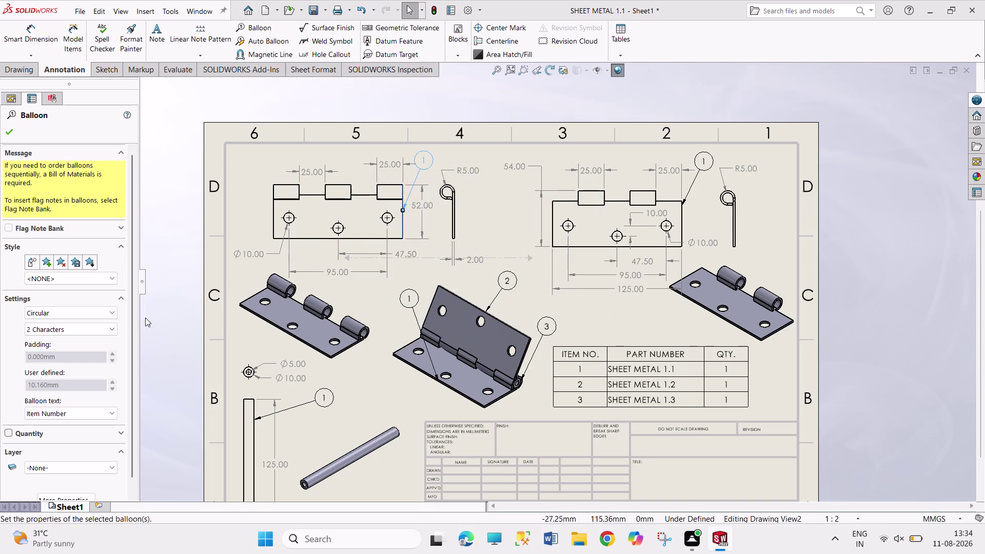
Review the full balloon properties, keep the document leader style, and retry editing the balloon number.
drag(131, 258, 133, 285)
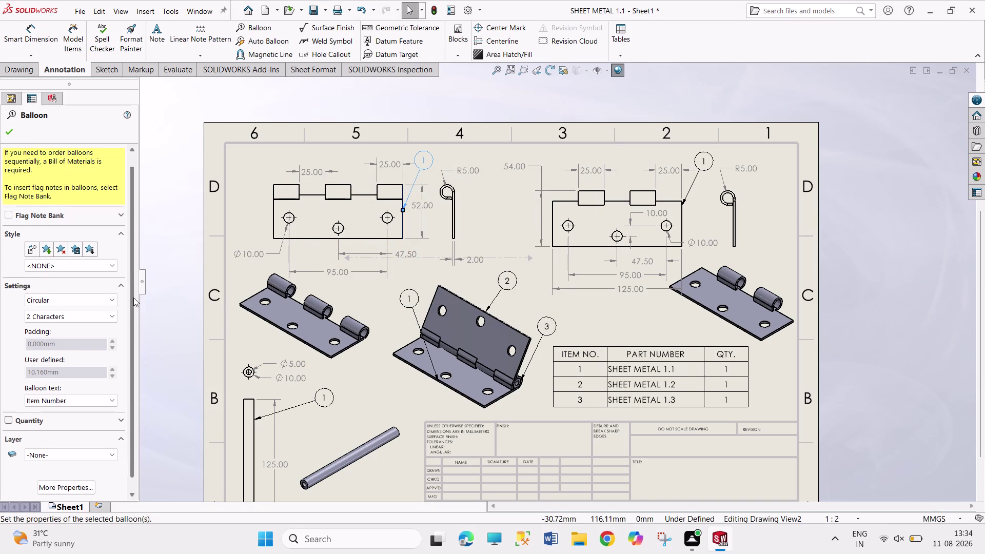
drag(134, 284, 134, 331)
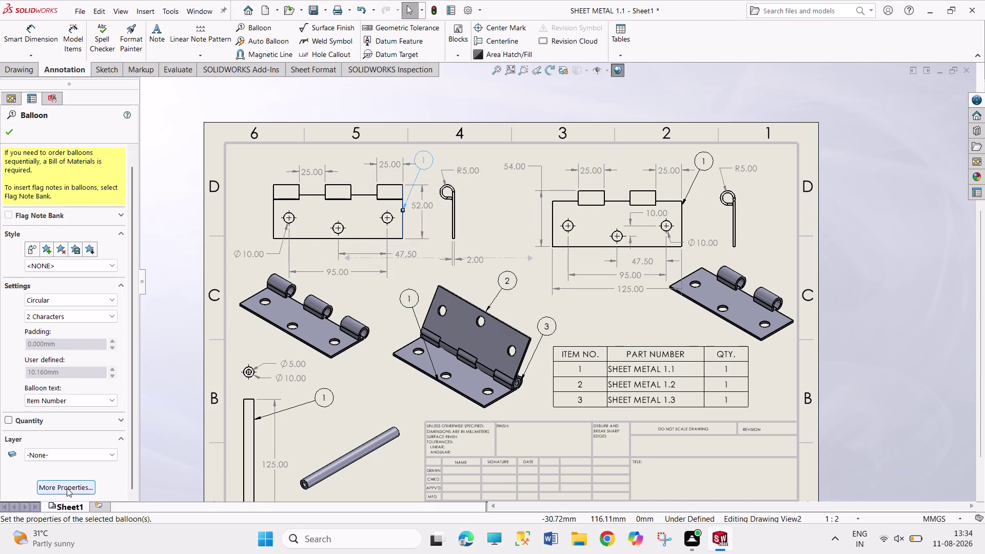
click(67, 488)
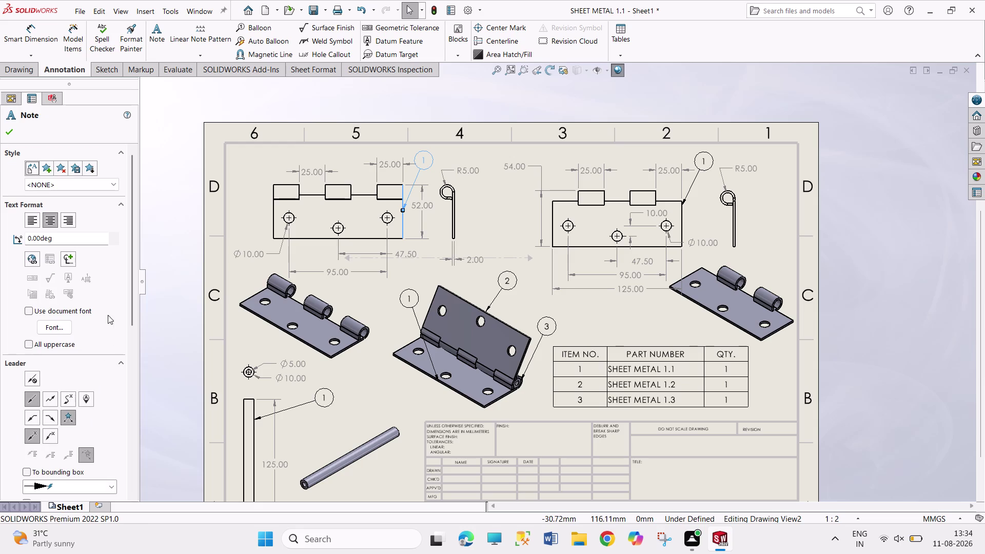
drag(131, 290, 129, 340)
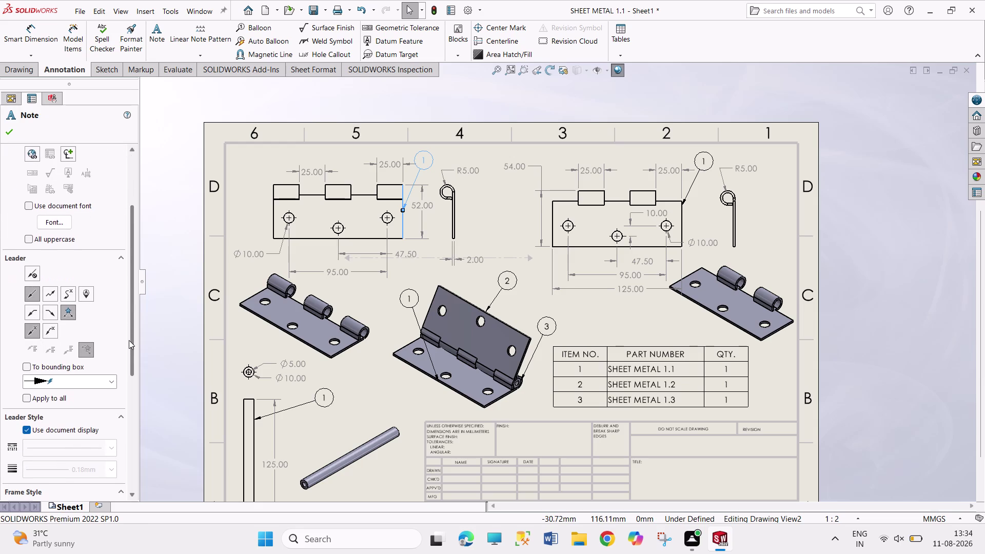
drag(128, 340, 128, 353)
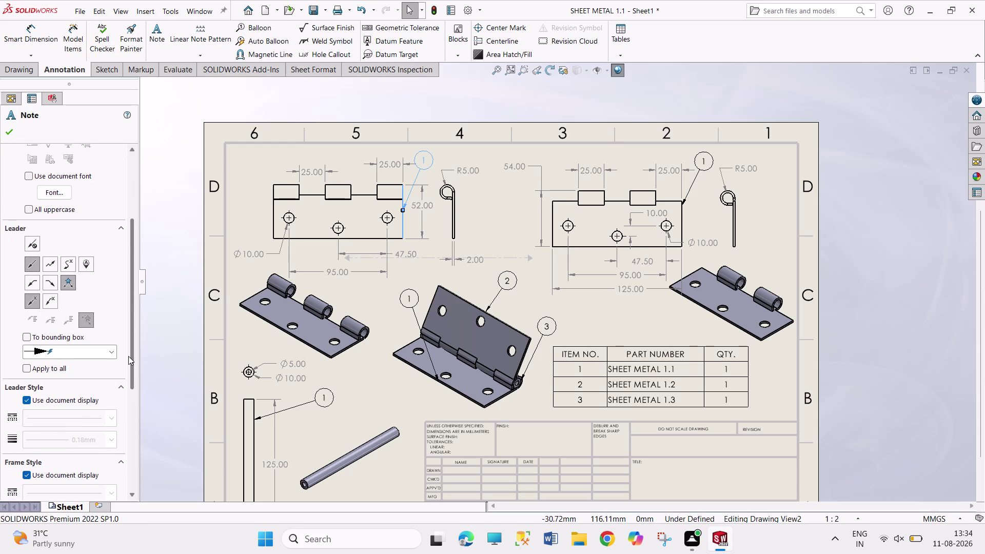
drag(128, 353, 128, 363)
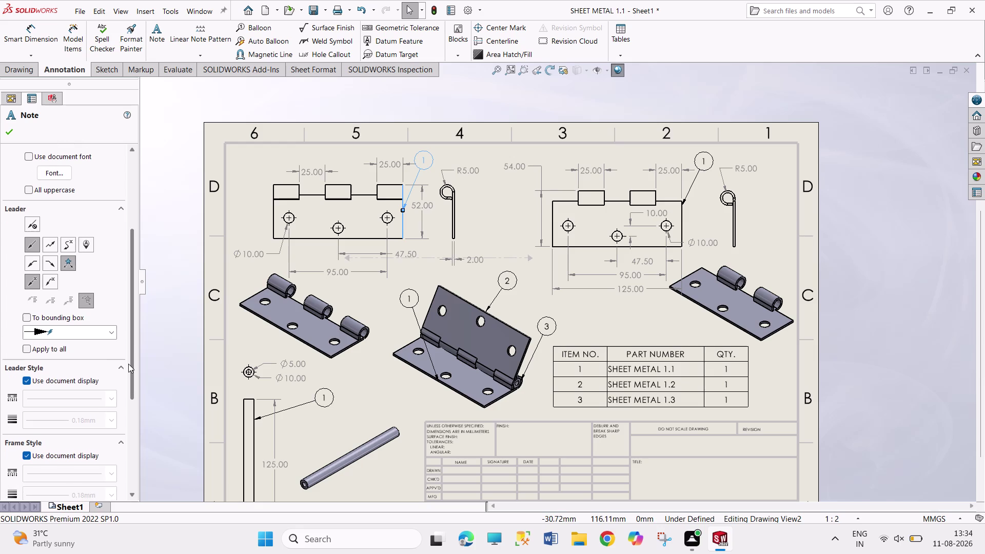
drag(129, 364, 128, 370)
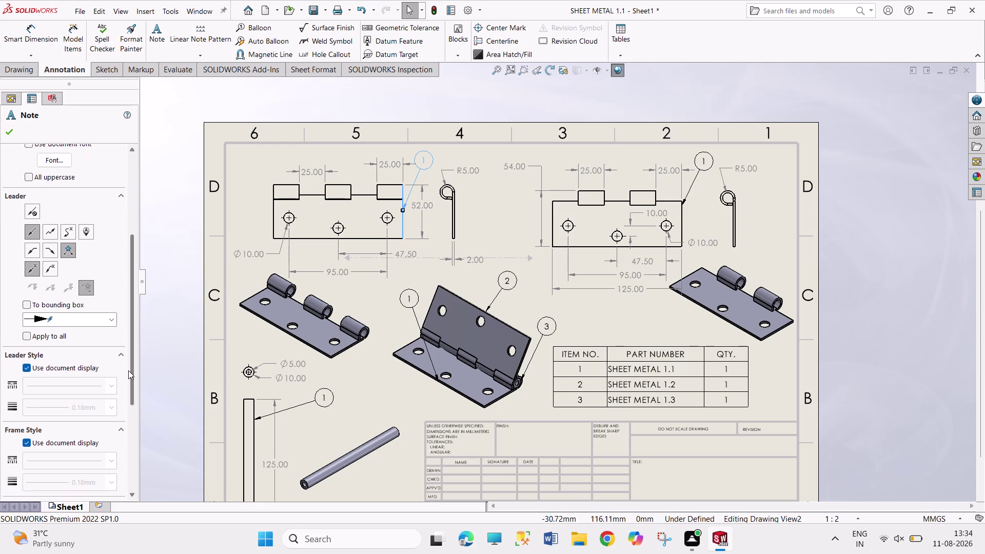
drag(128, 369, 123, 474)
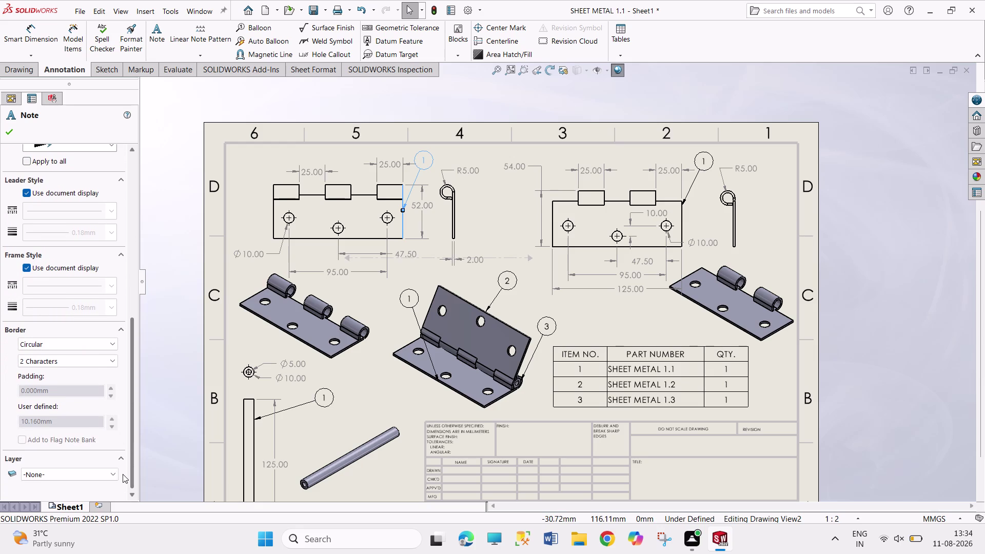
drag(123, 474, 129, 370)
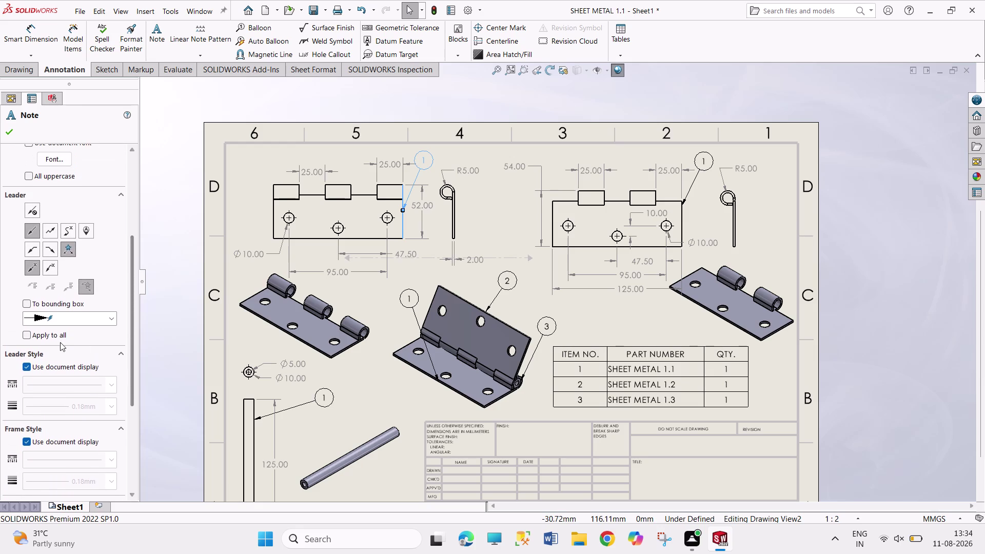
click(29, 366)
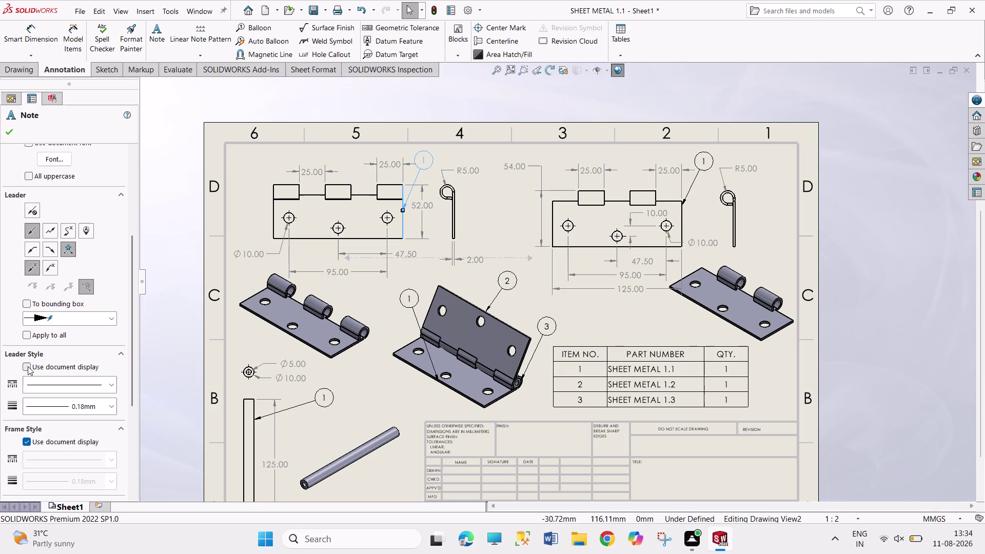
click(30, 369)
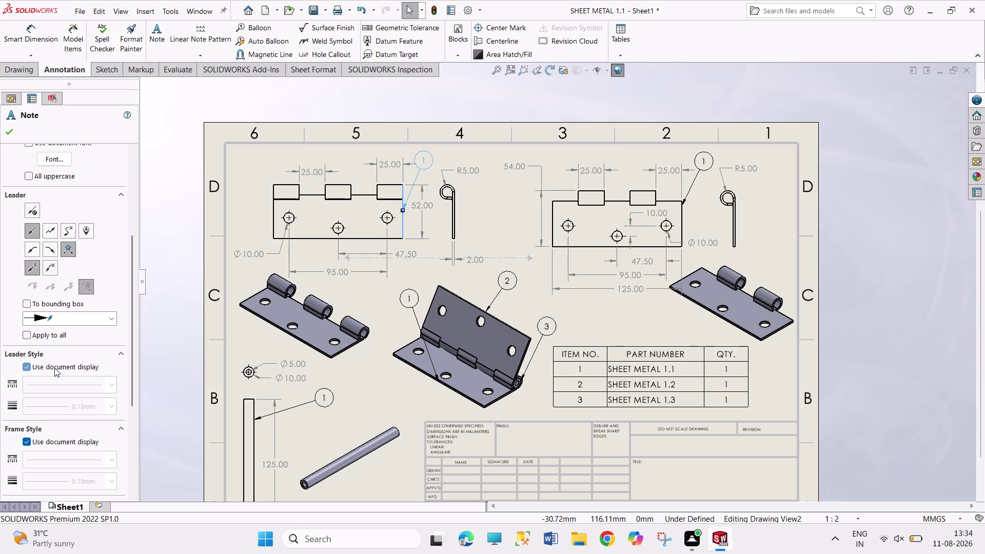
drag(130, 359, 131, 340)
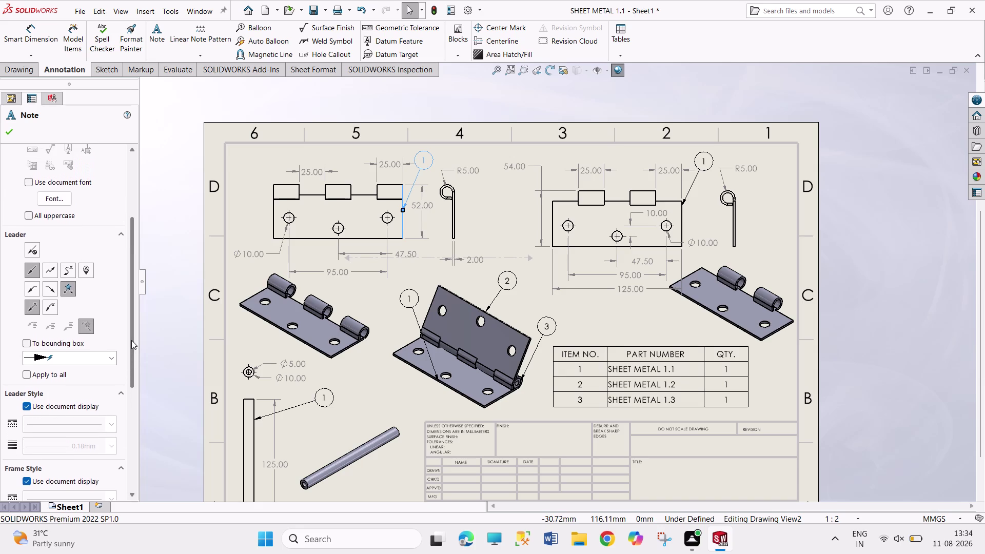
drag(131, 340, 138, 267)
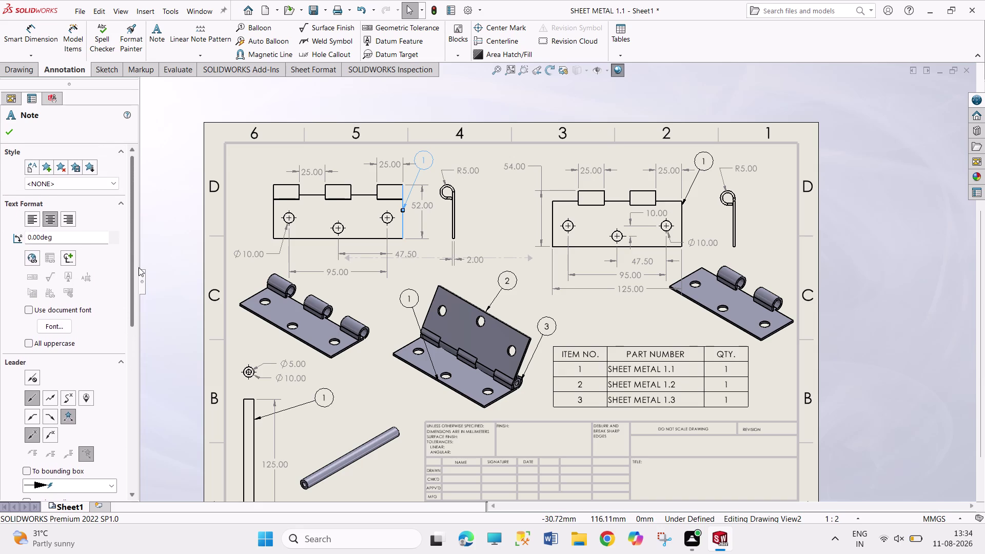
drag(138, 267, 138, 265)
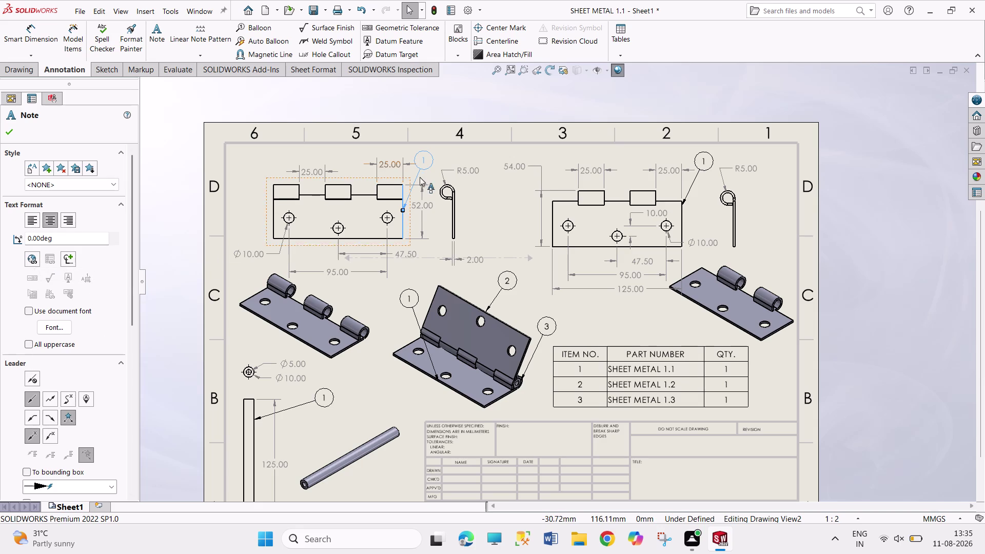
double_click(424, 164)
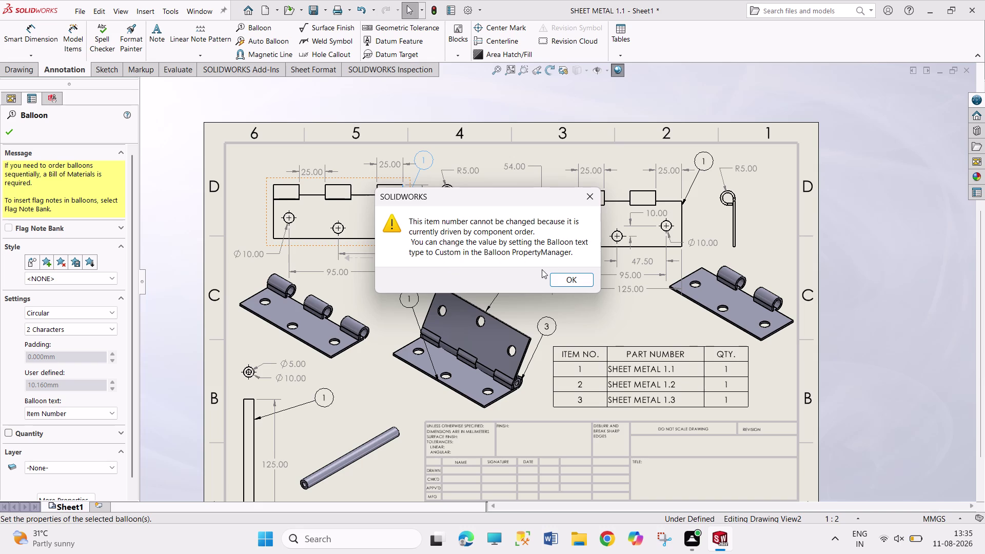
Switch the upper-left balloon from its driven item number to custom text reading 1.
click(591, 202)
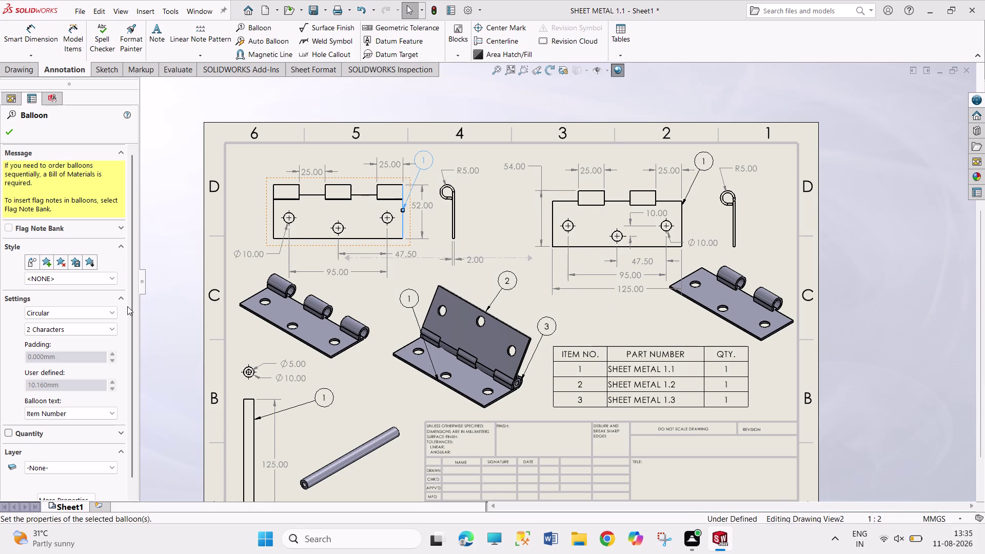
drag(131, 305, 131, 343)
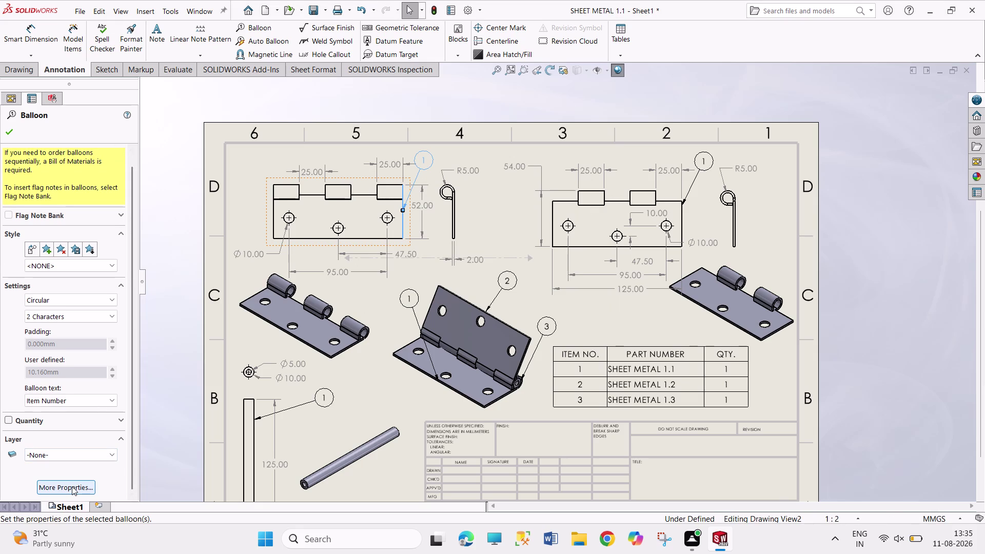
click(78, 401)
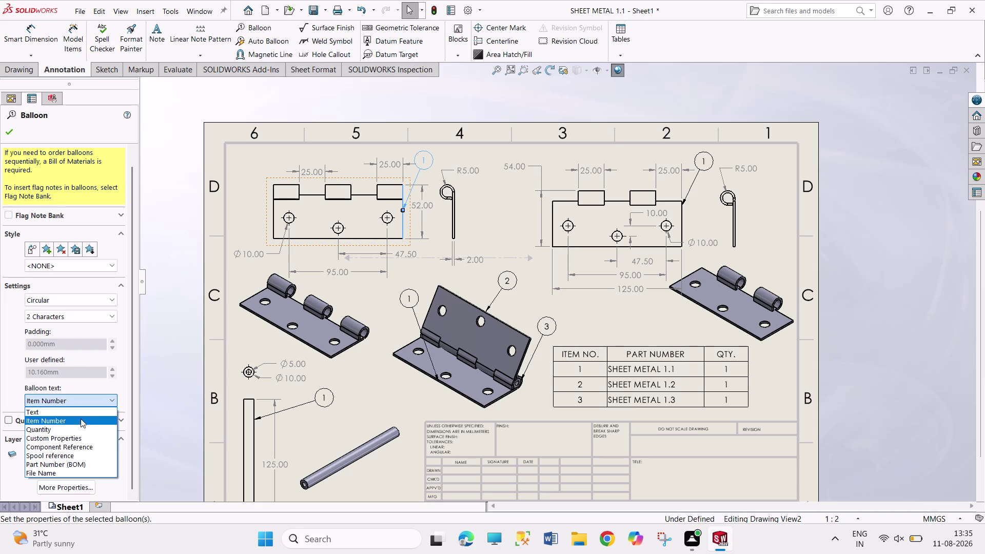
click(73, 466)
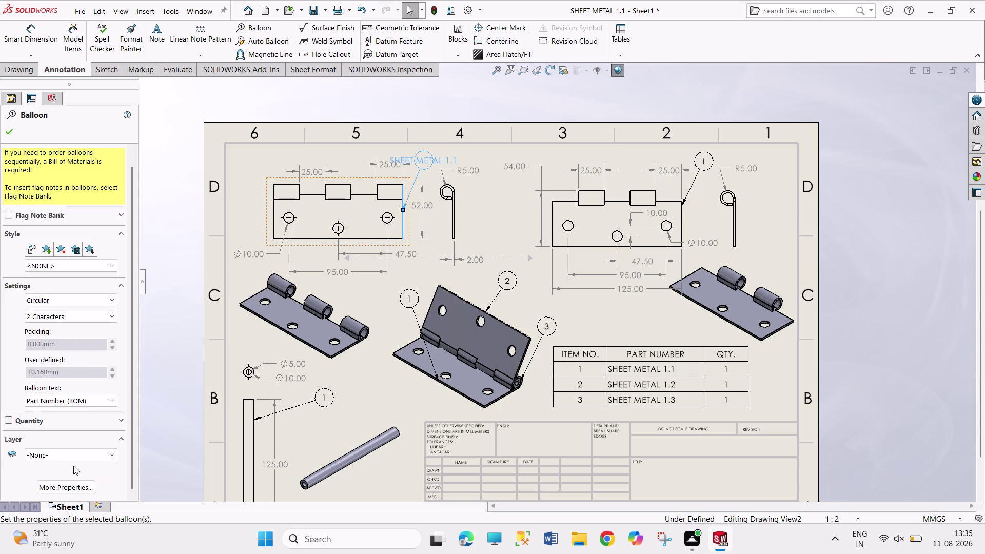
key(ctrl+z)
click(94, 400)
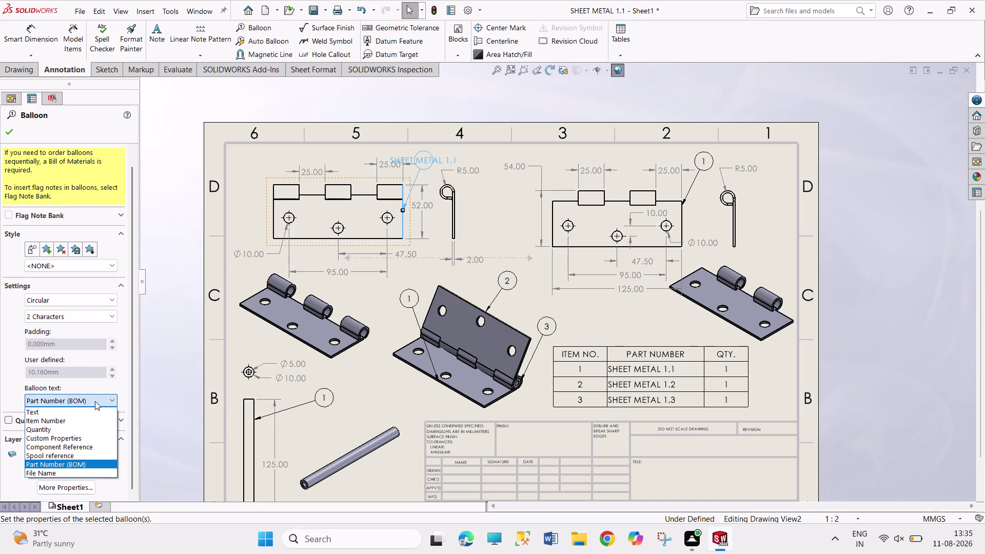
click(90, 415)
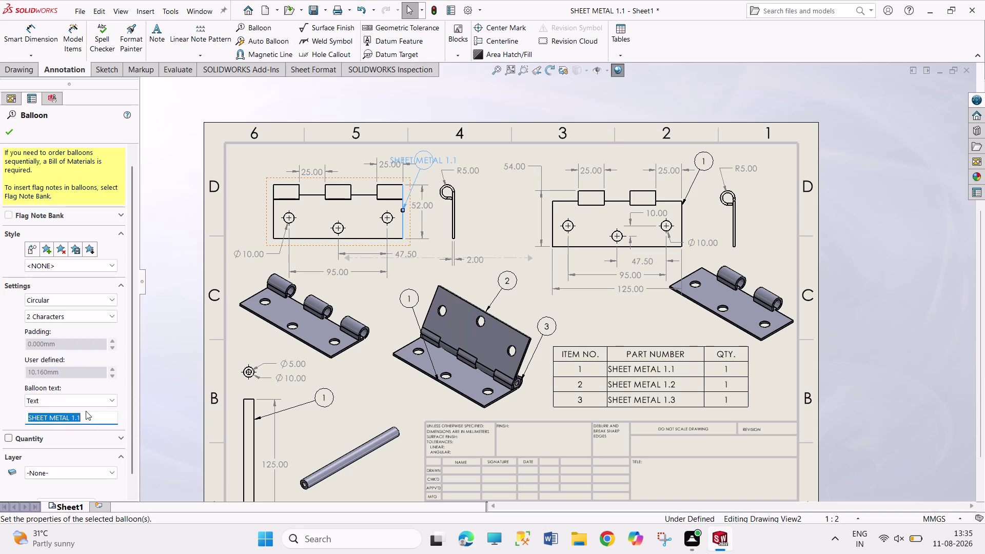
key(1)
key(Return)
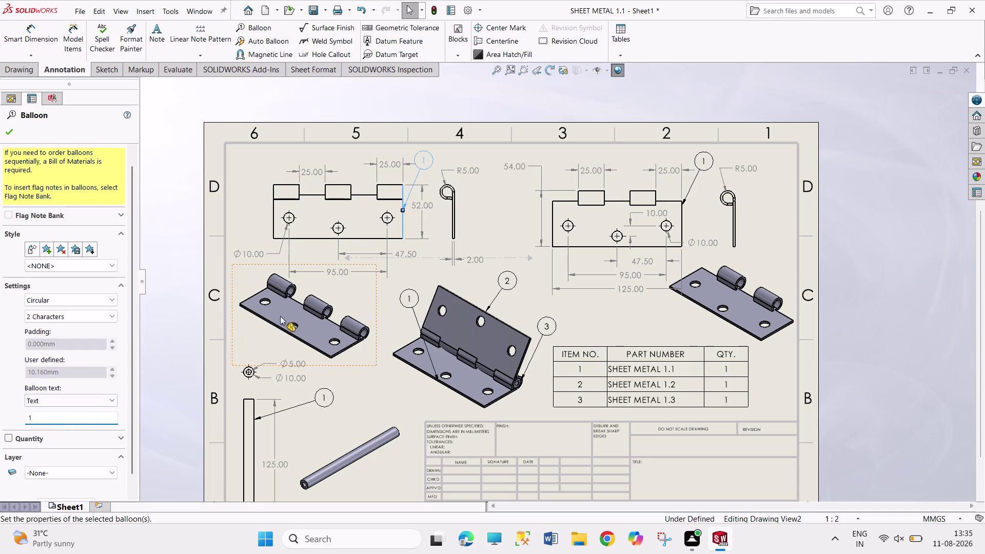
click(716, 164)
double_click(713, 162)
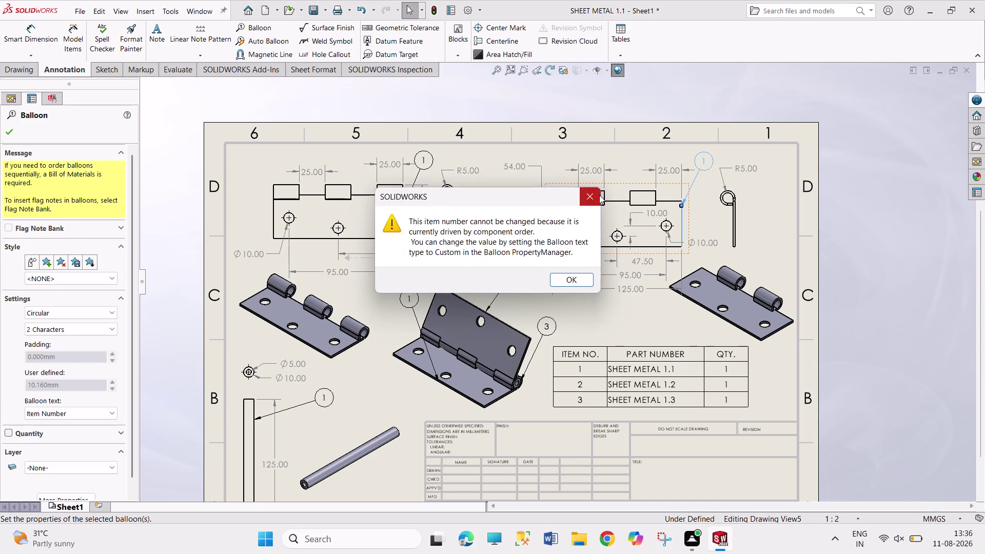
click(600, 195)
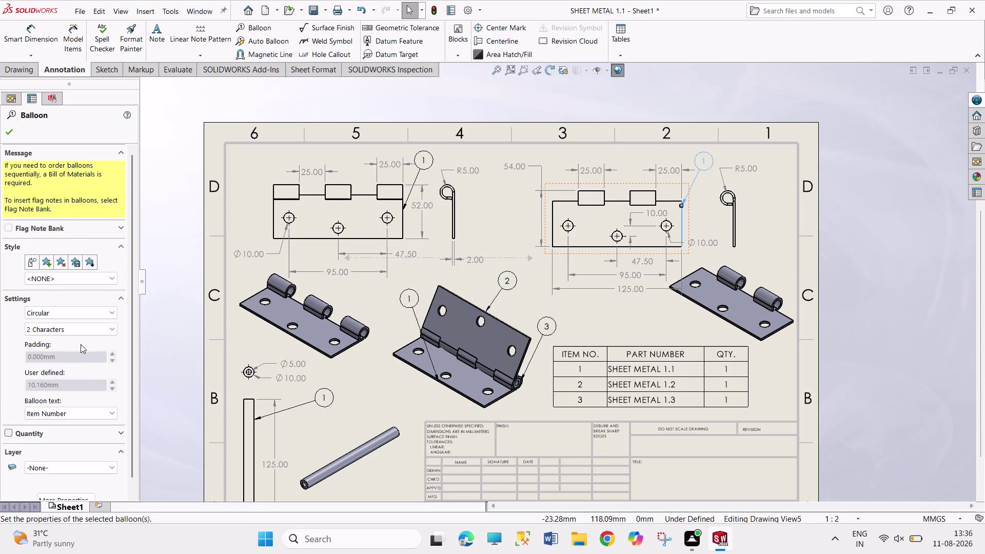
Set the upper-right flat view's balloon to custom text 2.
click(92, 413)
click(87, 421)
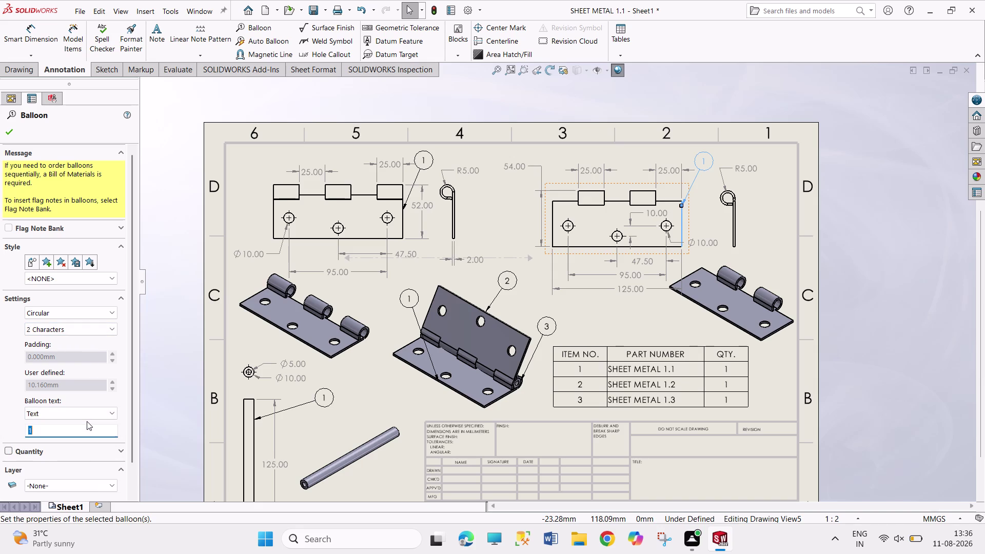
key(2)
key(Return)
click(8, 135)
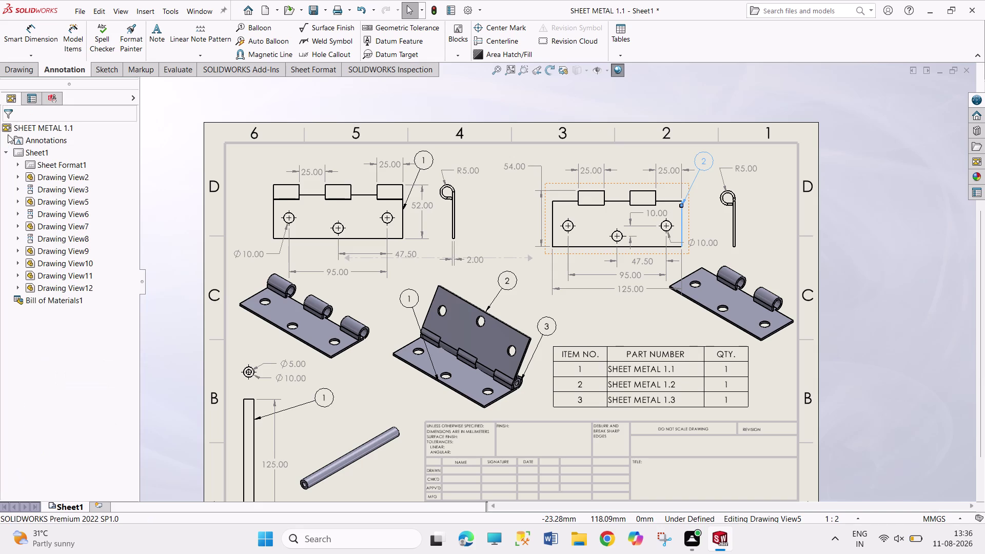
Set the pin view's balloon to custom text 3 and confirm.
double_click(330, 402)
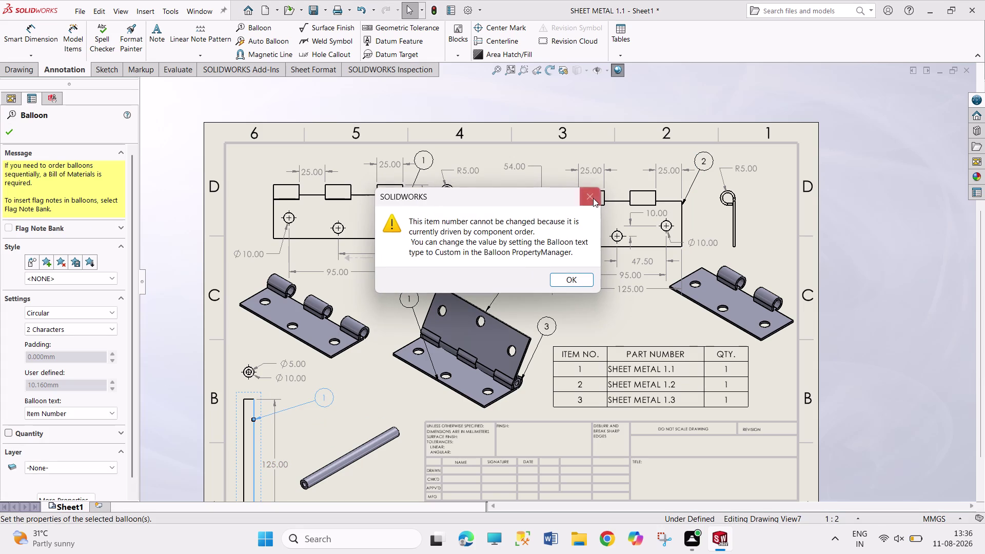
click(593, 196)
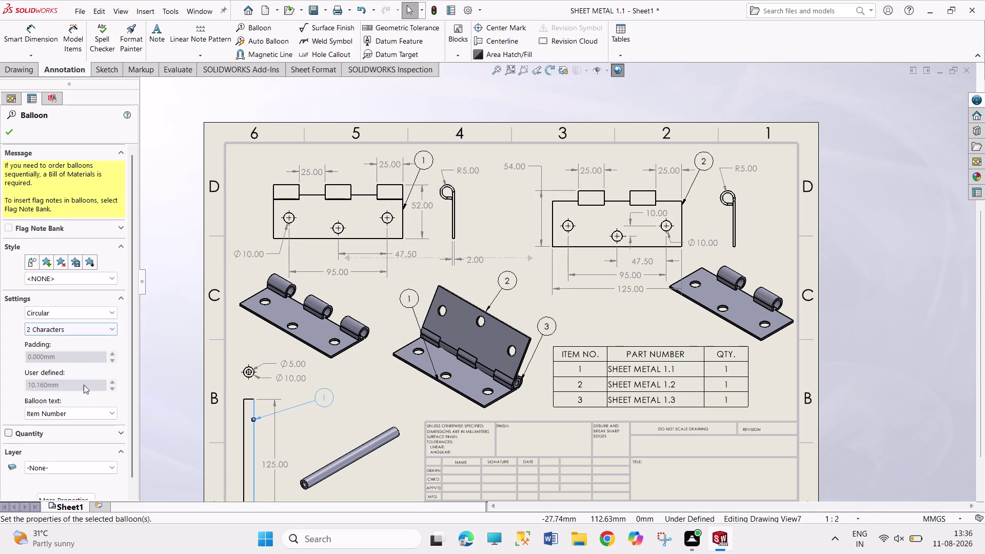
click(88, 415)
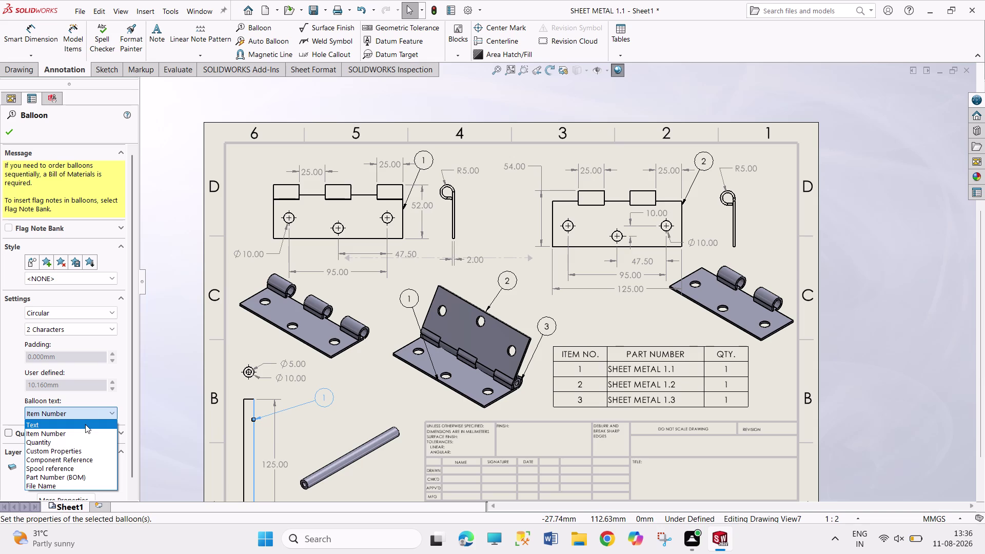
click(85, 424)
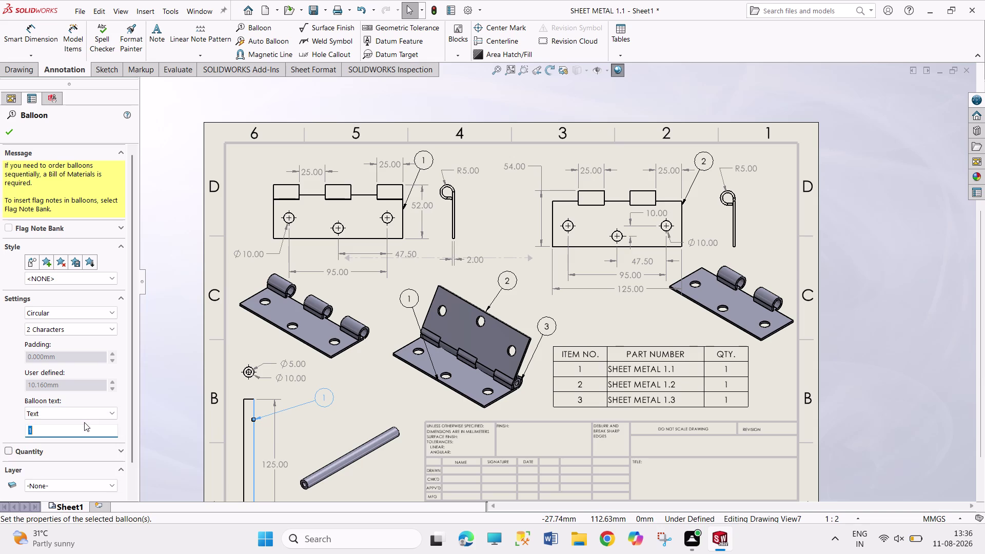
key(3)
key(Return)
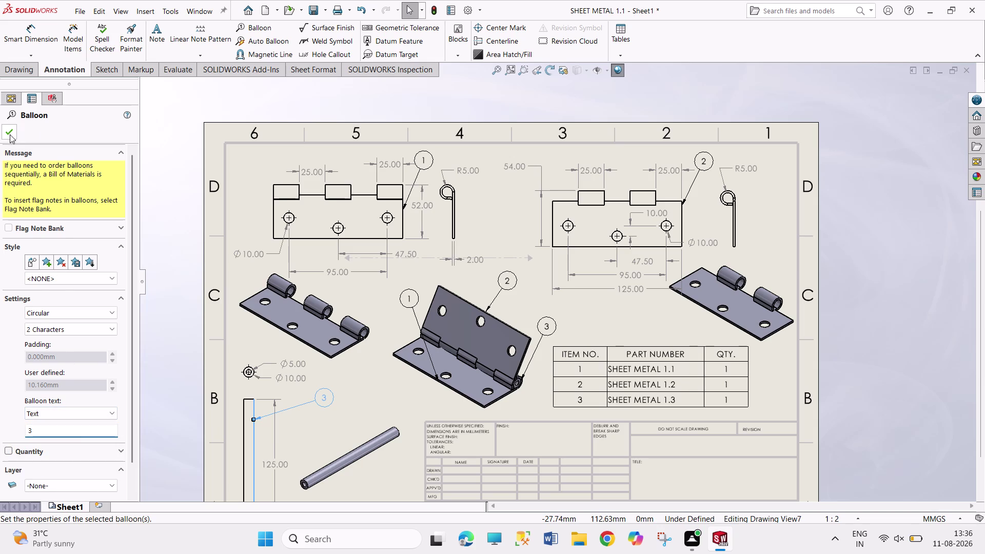
click(10, 134)
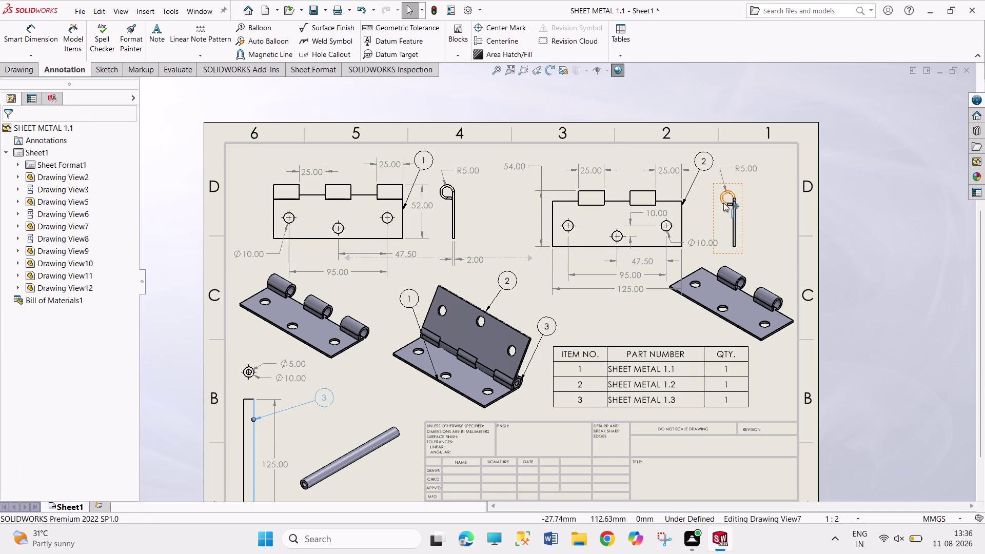
click(702, 169)
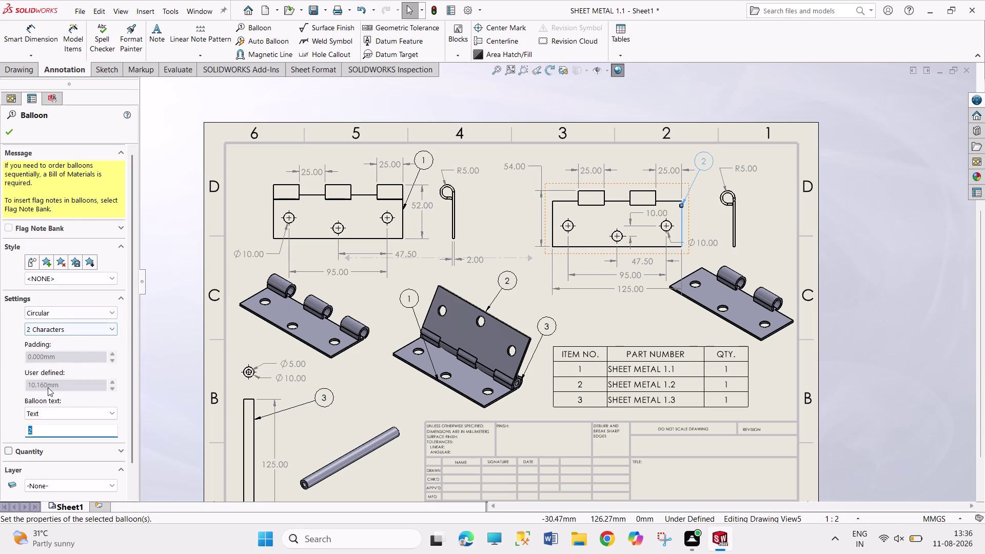
click(101, 415)
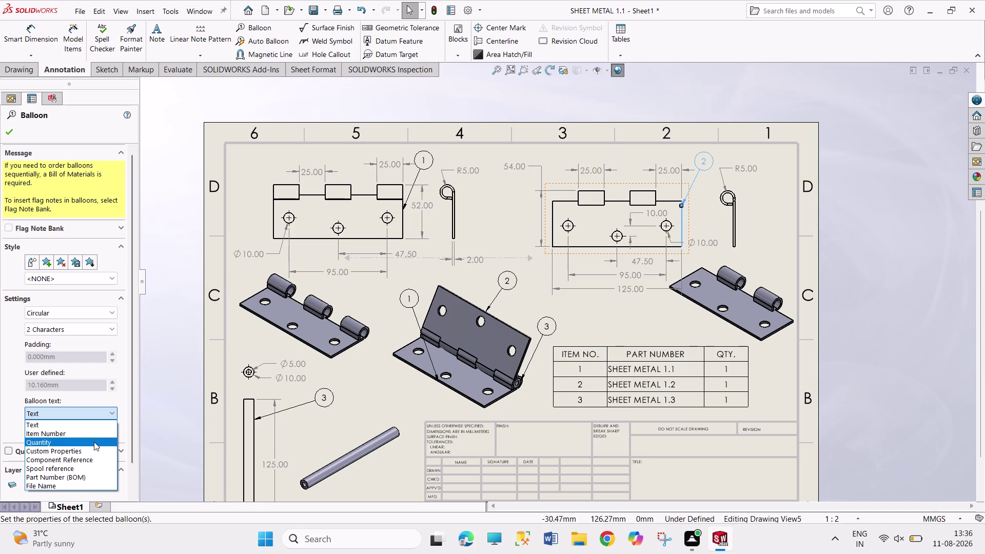
click(90, 422)
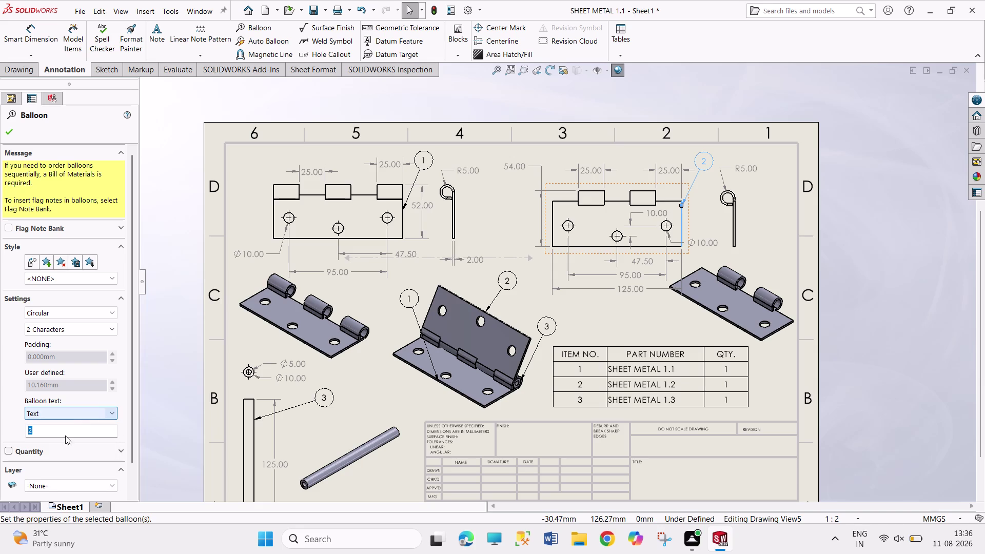
click(151, 420)
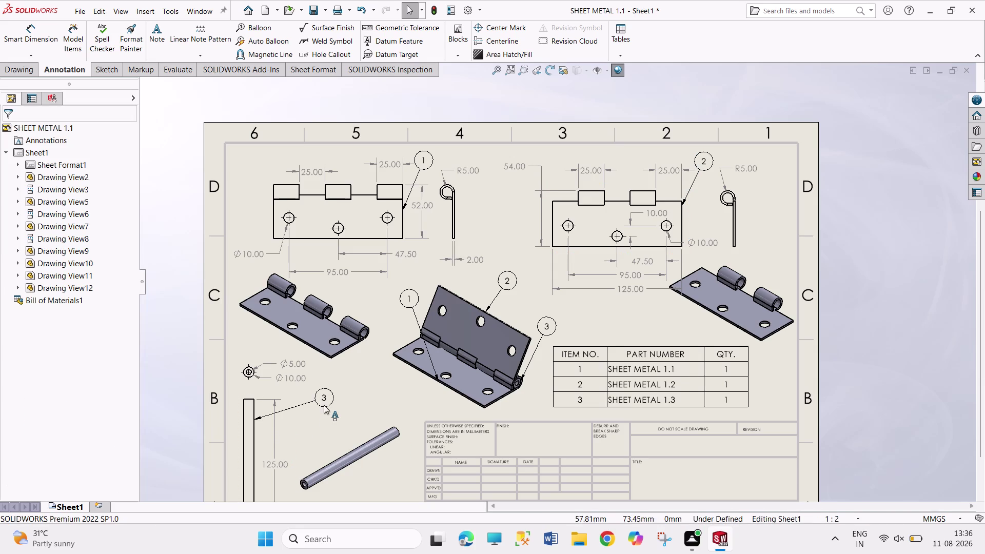
click(324, 404)
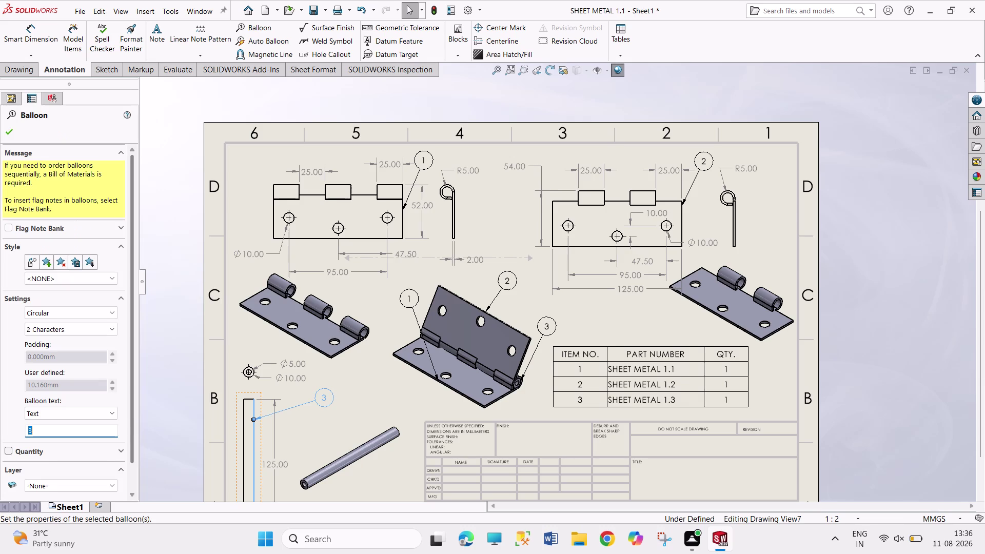
key(5)
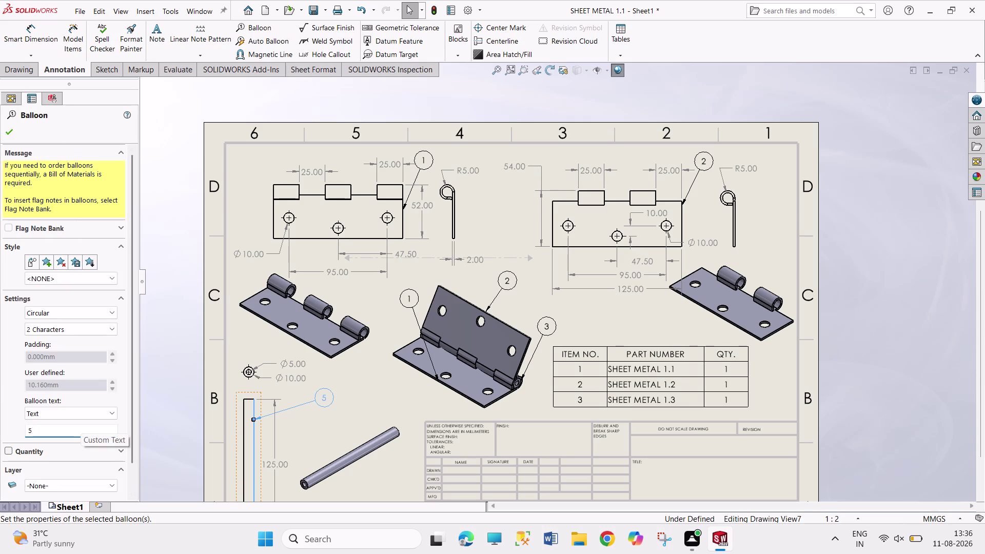
click(83, 411)
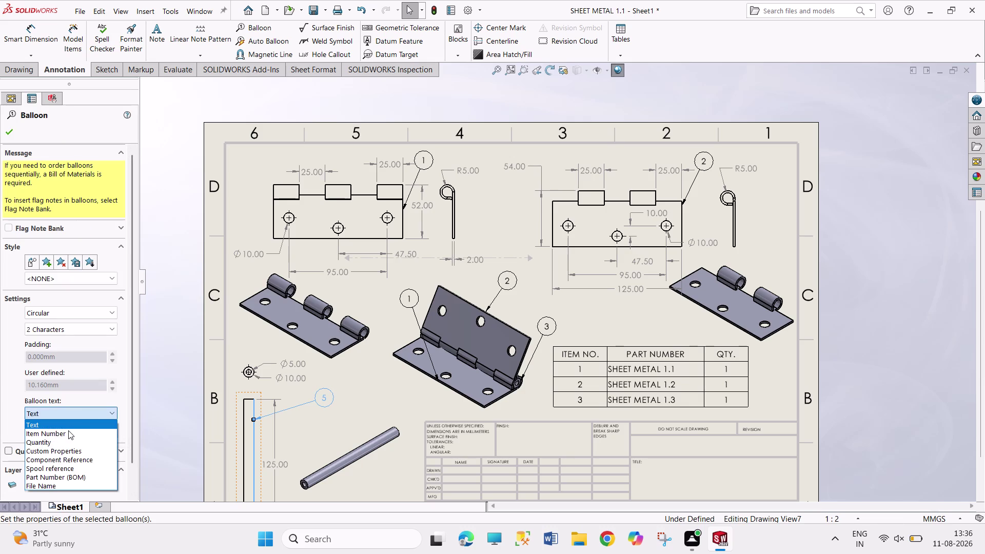
click(68, 430)
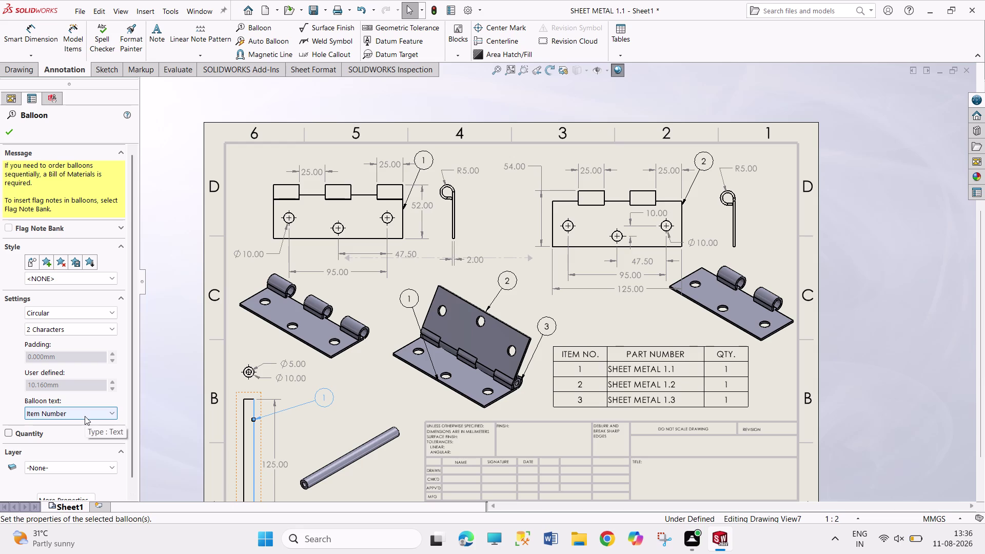
click(85, 416)
click(80, 423)
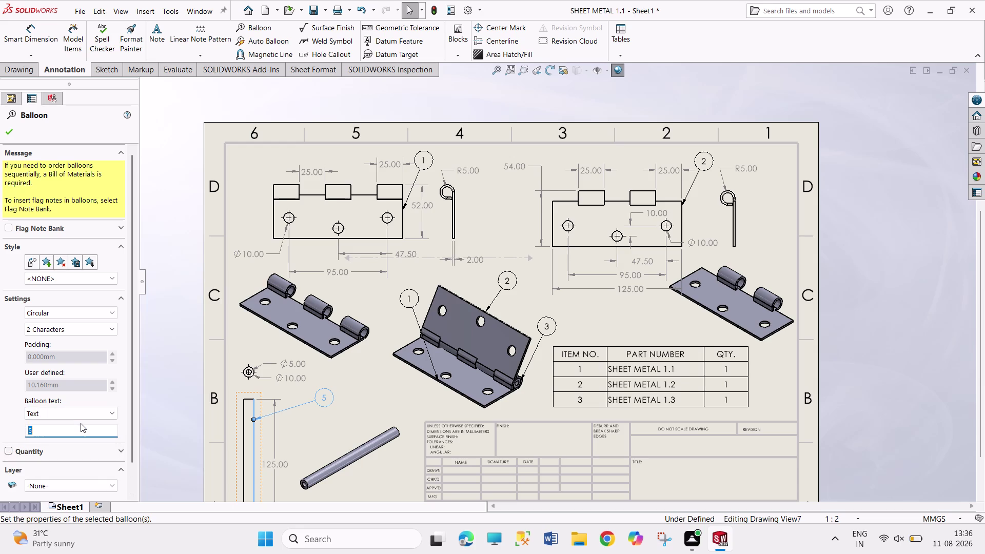
key(3)
key(Return)
click(8, 133)
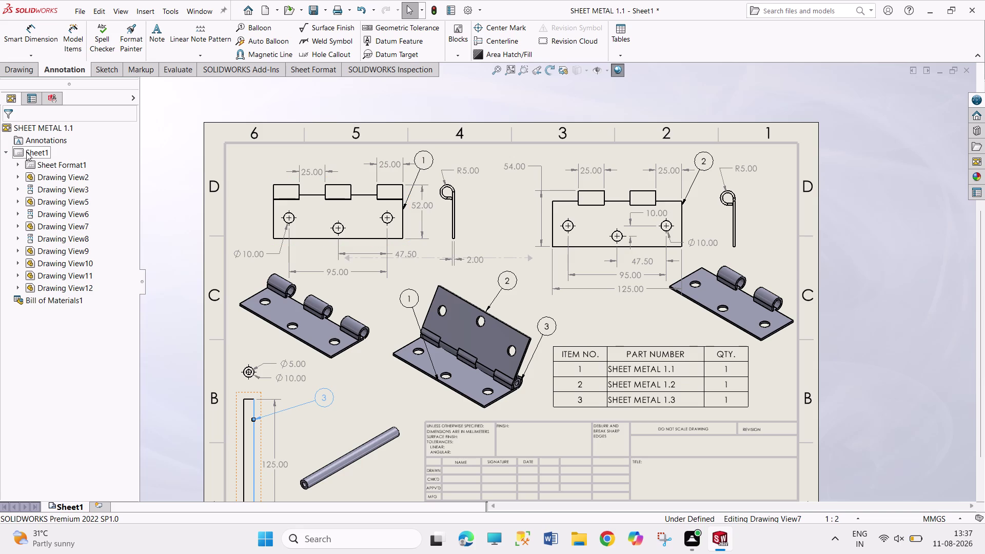
right_click(27, 136)
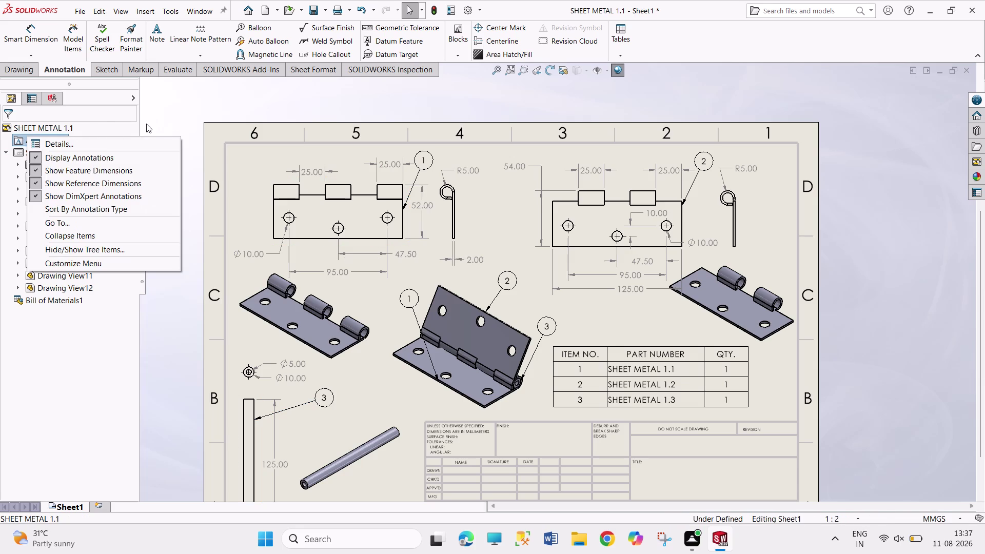
Switch Sheet1 to sheet format editing and zoom in on the title block.
click(200, 101)
right_click(37, 152)
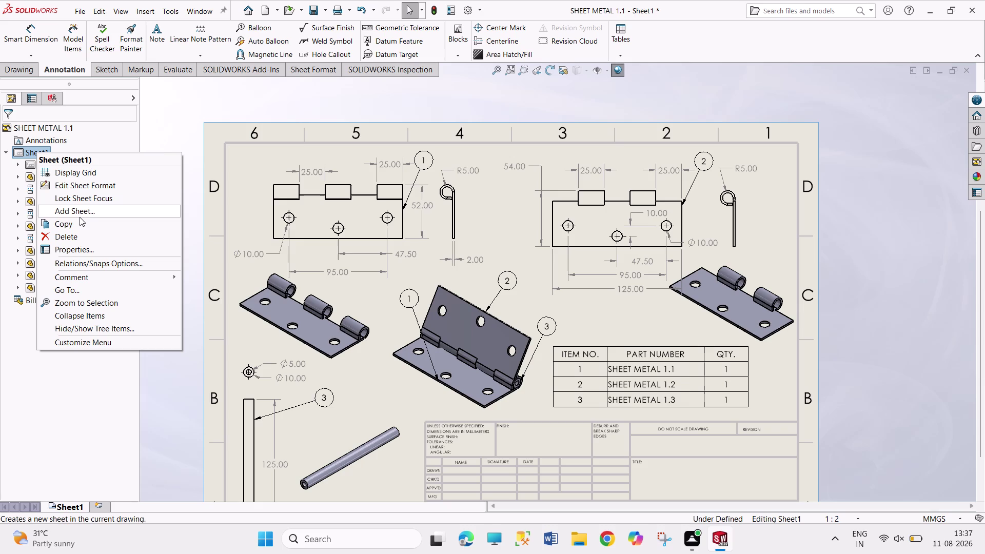
click(88, 187)
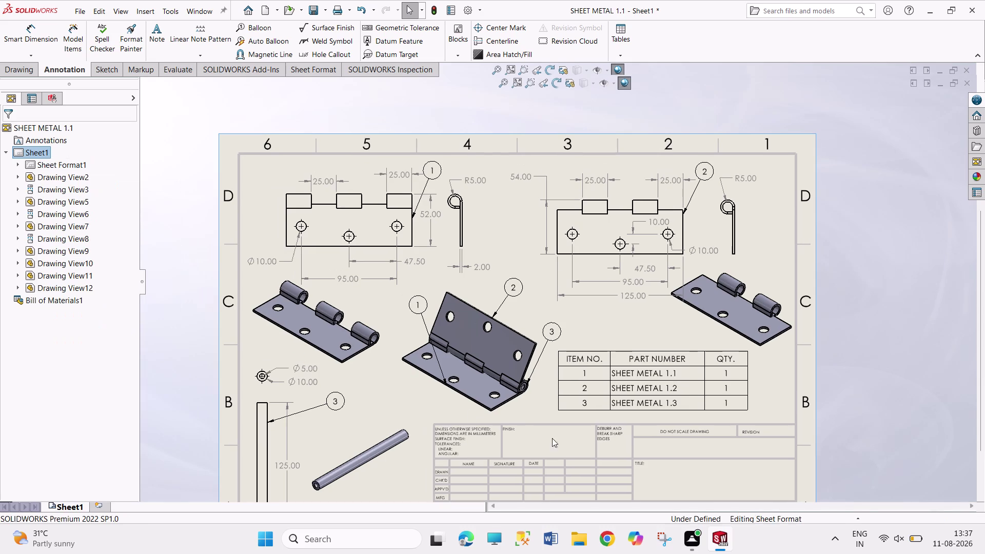
scroll(up, 3)
scroll(down, 3)
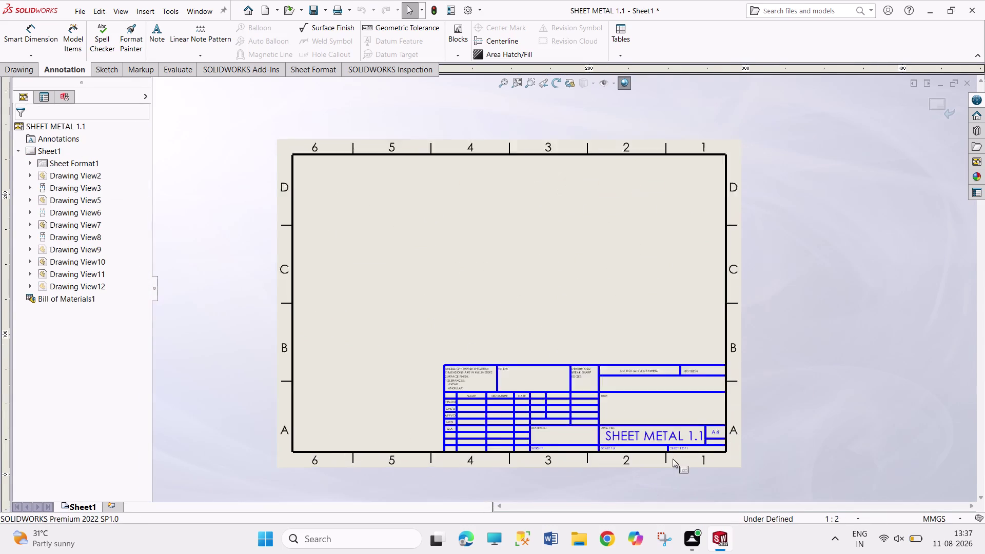
scroll(down, 3)
scroll(down, 3)
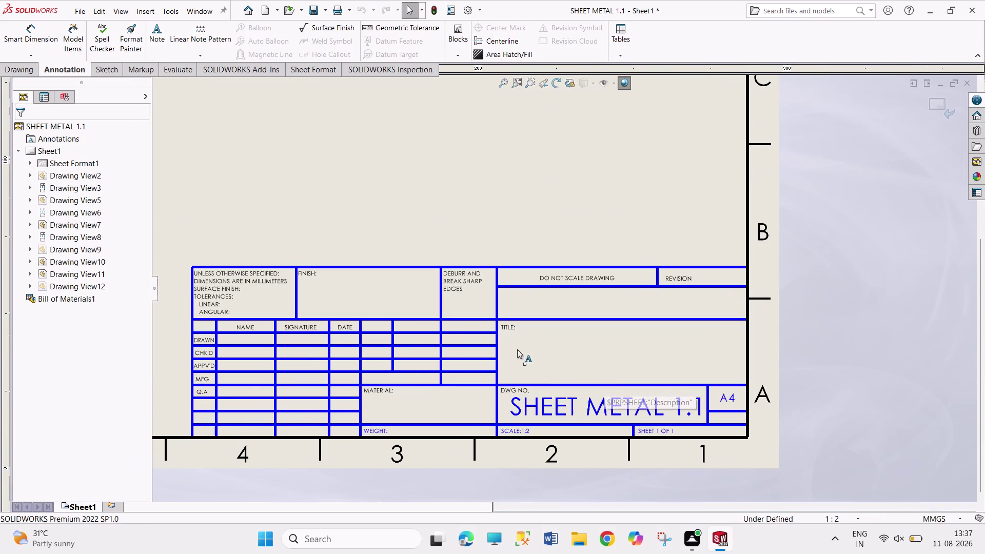
Enter SHEET METAL in the title block's TITLE field.
double_click(536, 348)
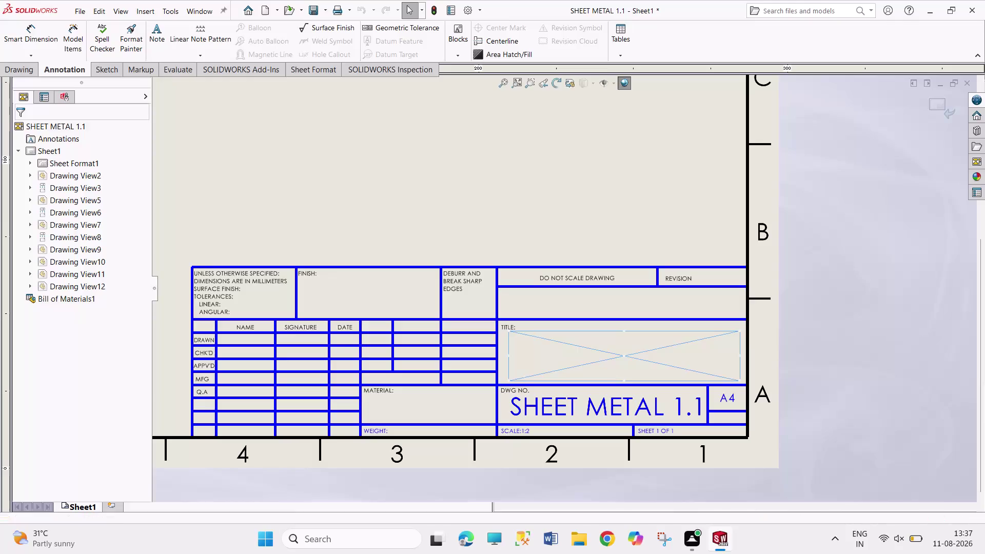
text(SH)
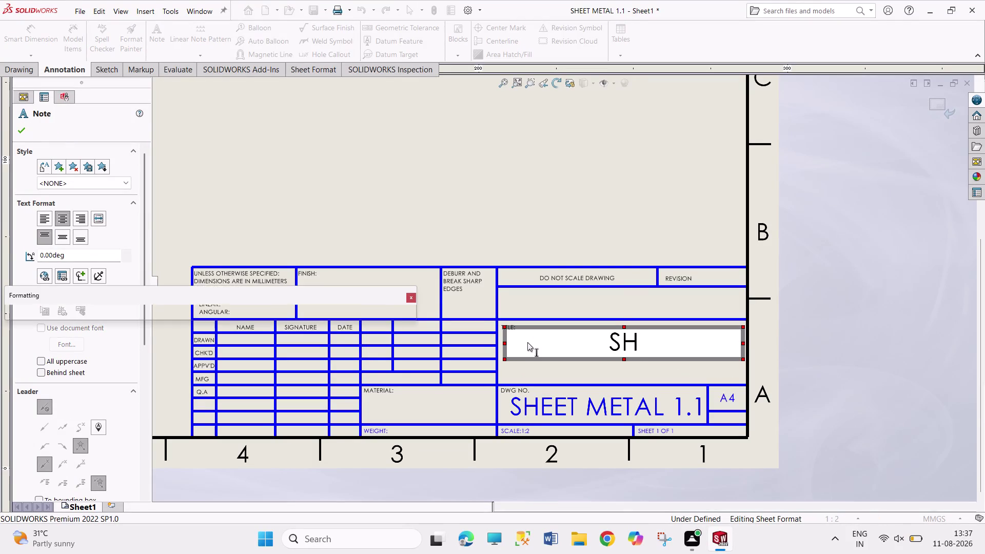
text(EET)
key(space)
key(space)
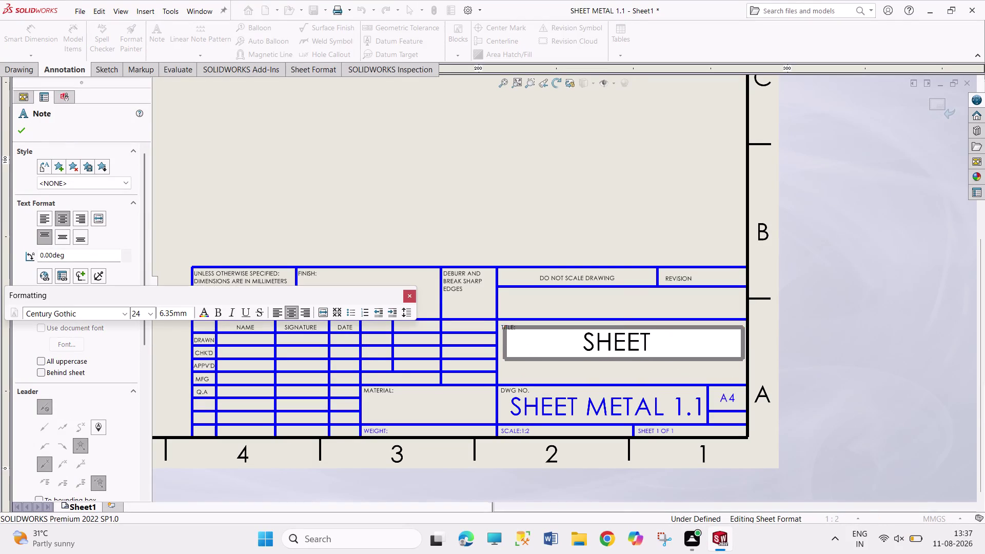
text(META)
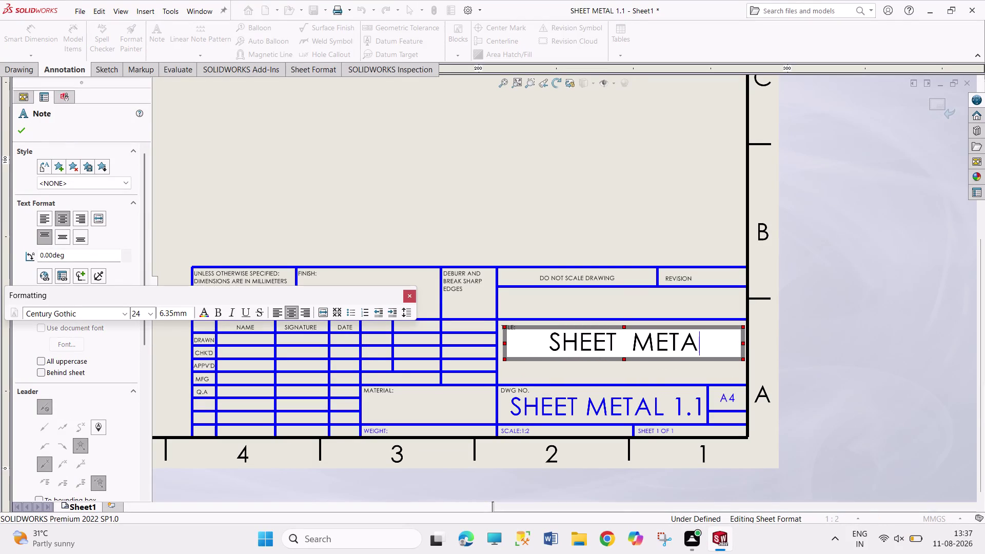
text(L)
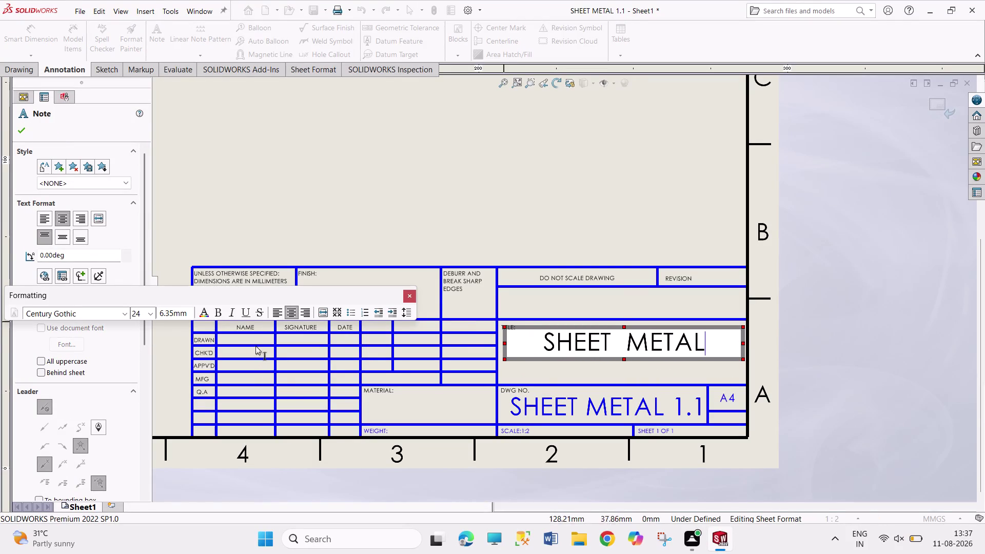
click(246, 337)
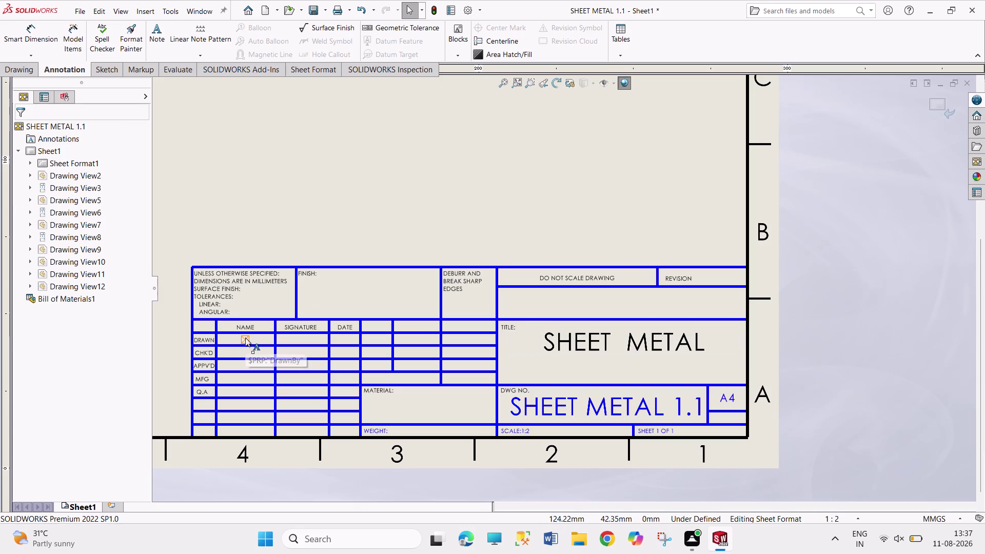
Type the name PRAVEEN KUMAR into the drawn-by field.
double_click(245, 337)
key(p)
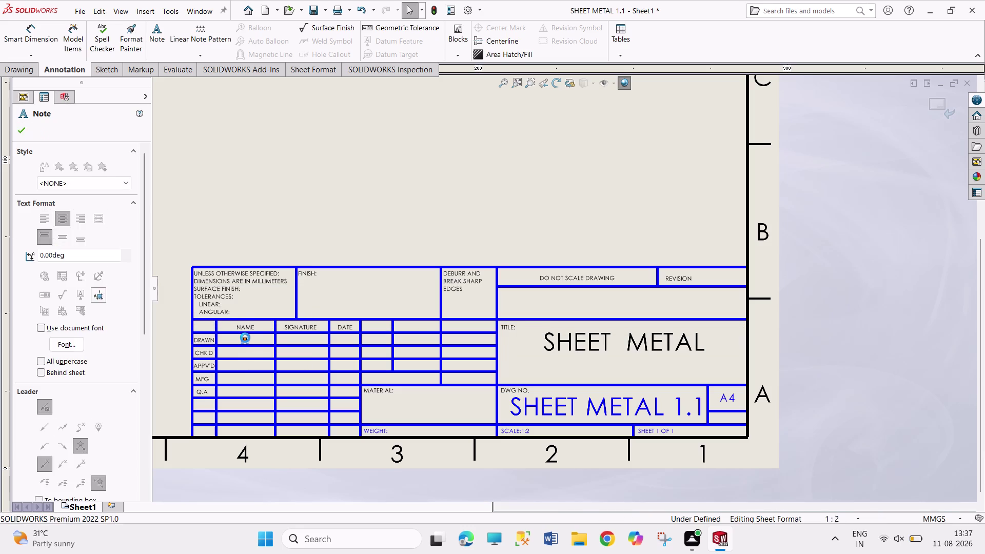
text(RAC)
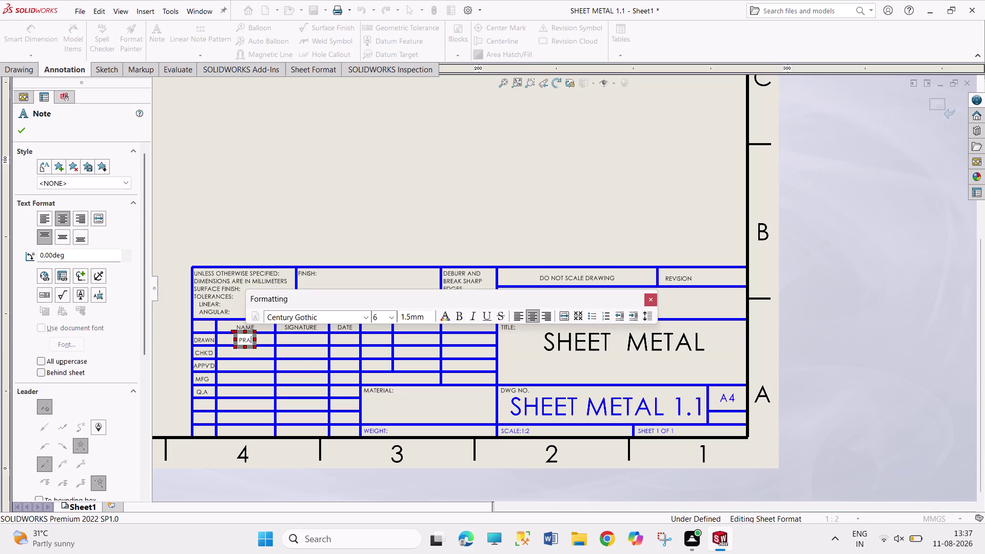
key(BackSpace)
text(VEE)
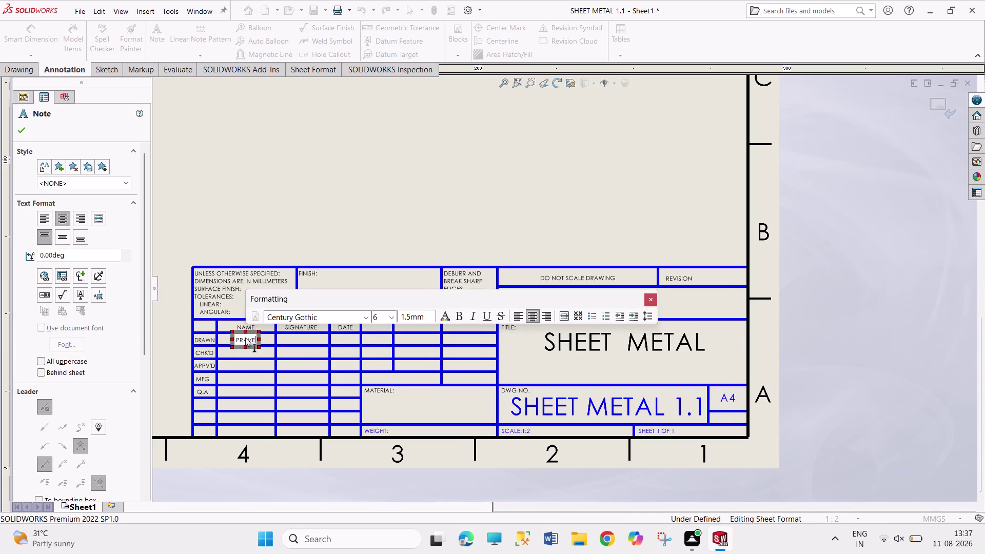
text(N KUM)
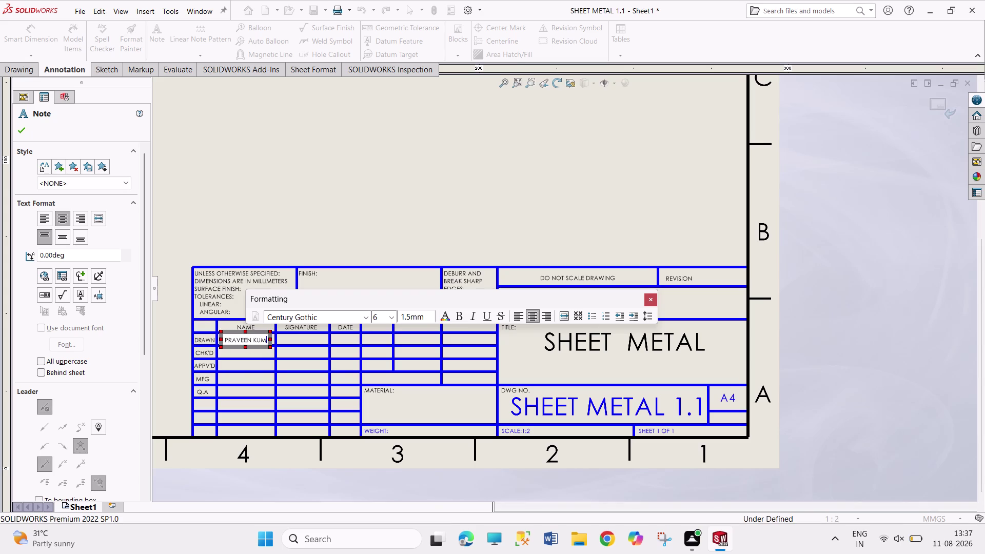
text(AR)
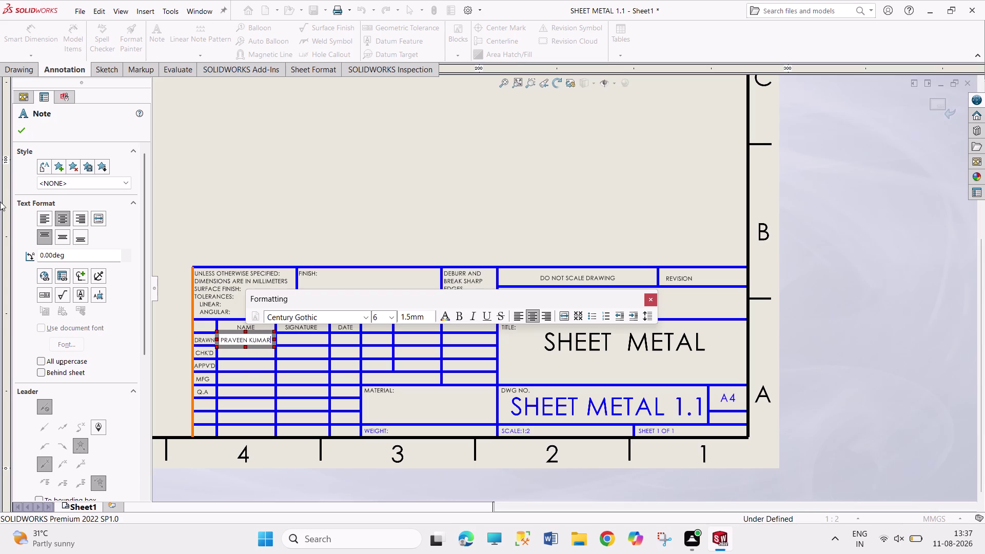
click(21, 127)
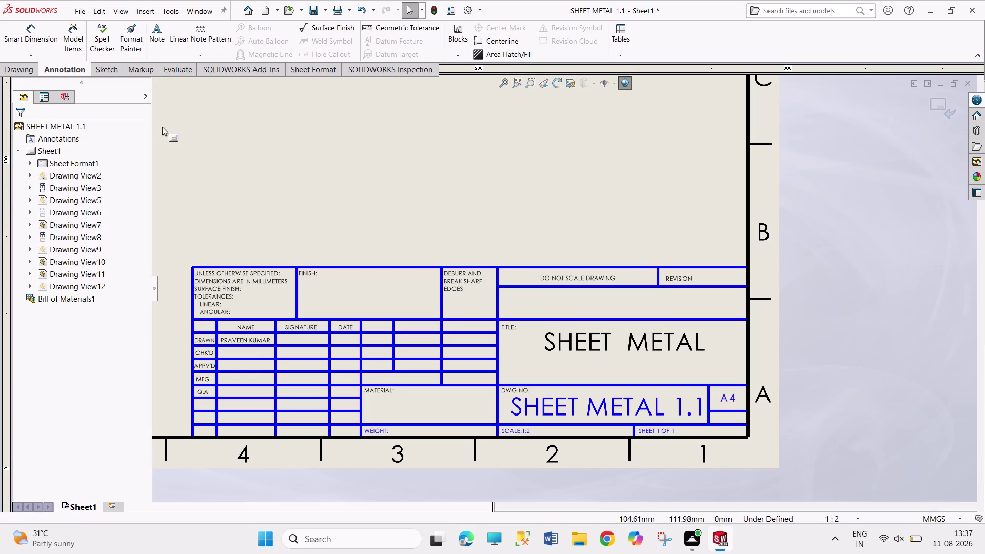
Return Sheet1 to sheet editing and start saving the drawing.
right_click(57, 153)
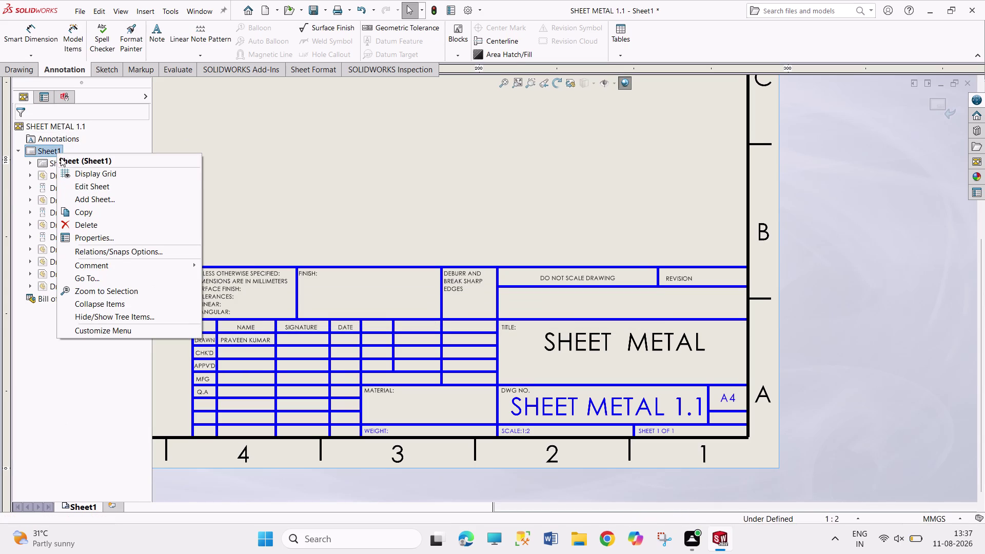
click(76, 189)
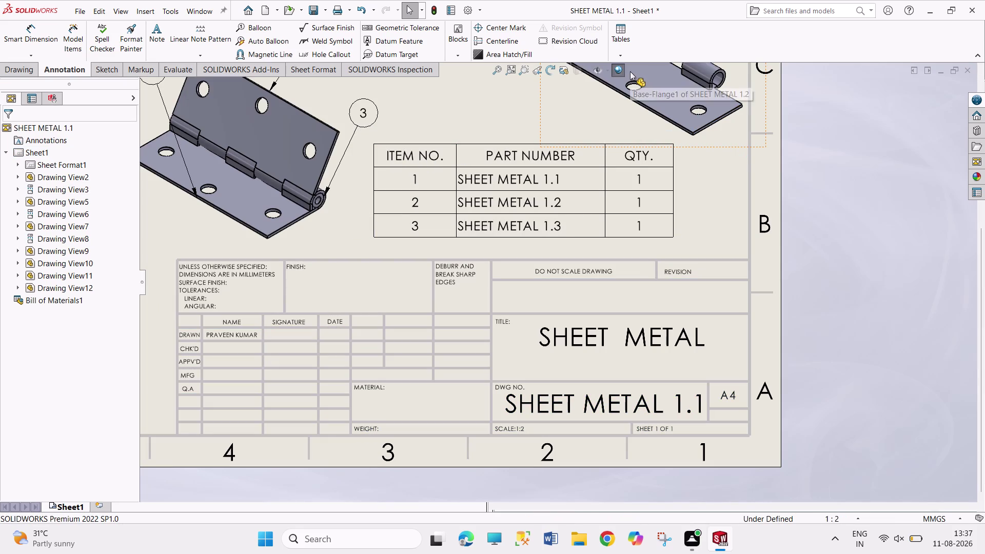
key(ctrl+s)
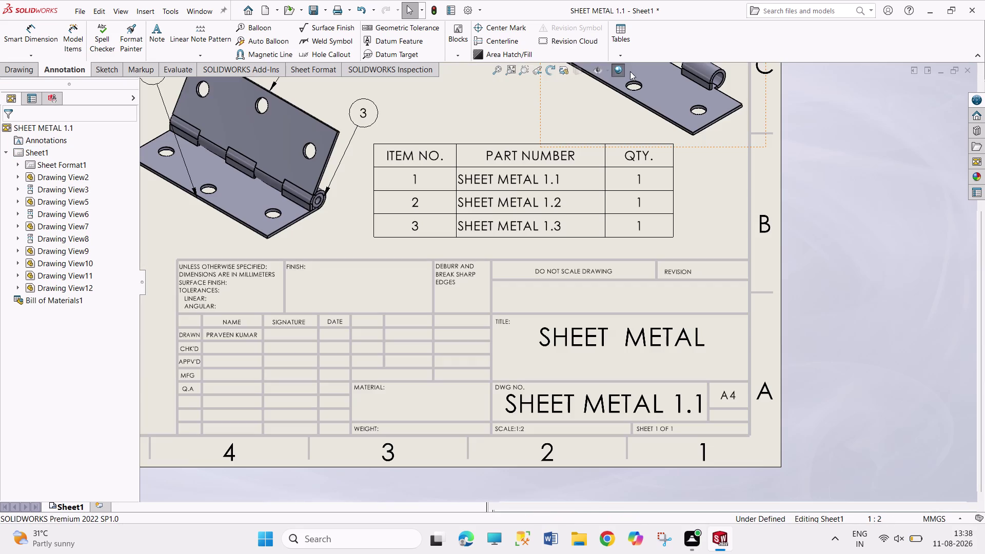
Save the drawing as a .slddrw file named SHEET METAL SHEET.
text(SHEET)
key(space)
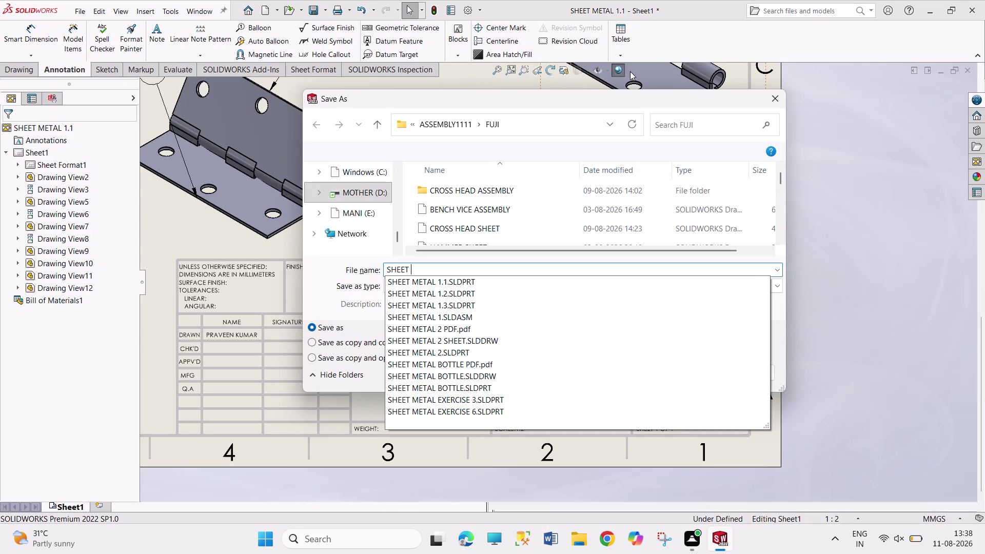
text(MET)
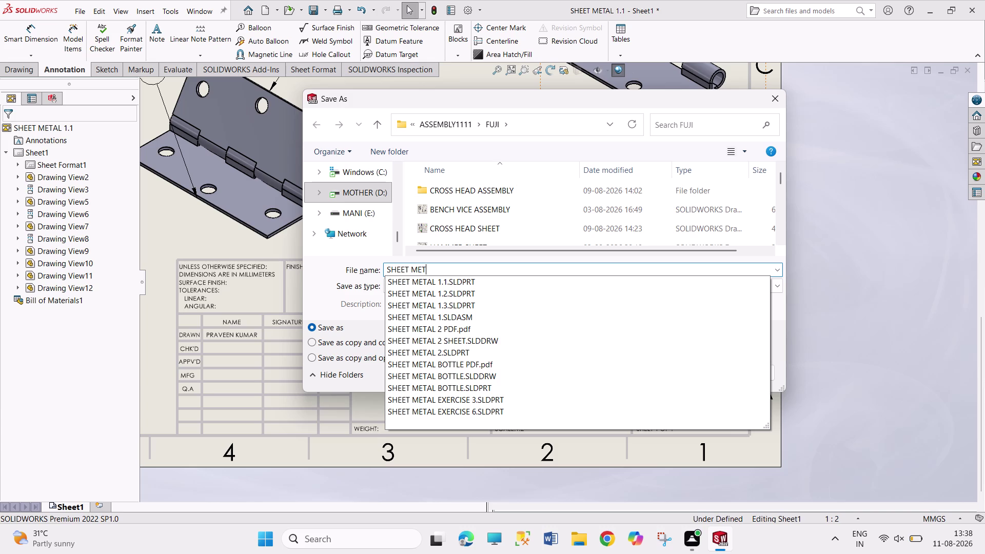
key(a)
text(L)
key(space)
text(SH)
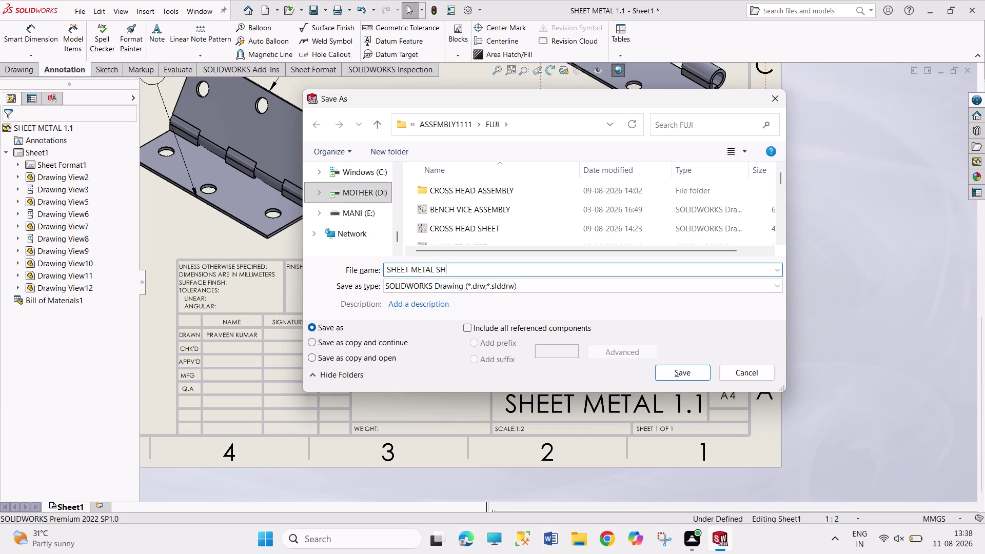
text(EET)
key(Return)
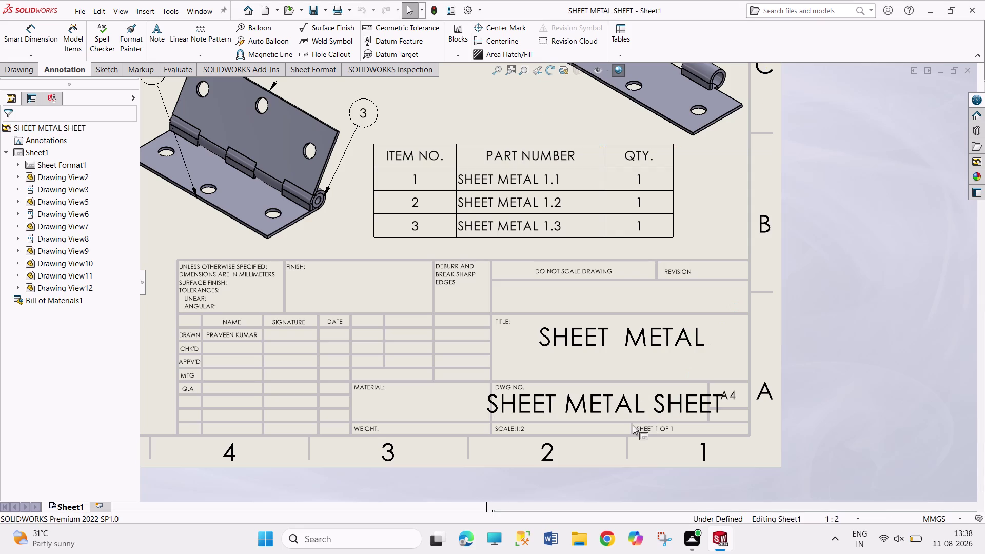
Return to sheet format editing and open the drawing-number note for editing.
right_click(40, 152)
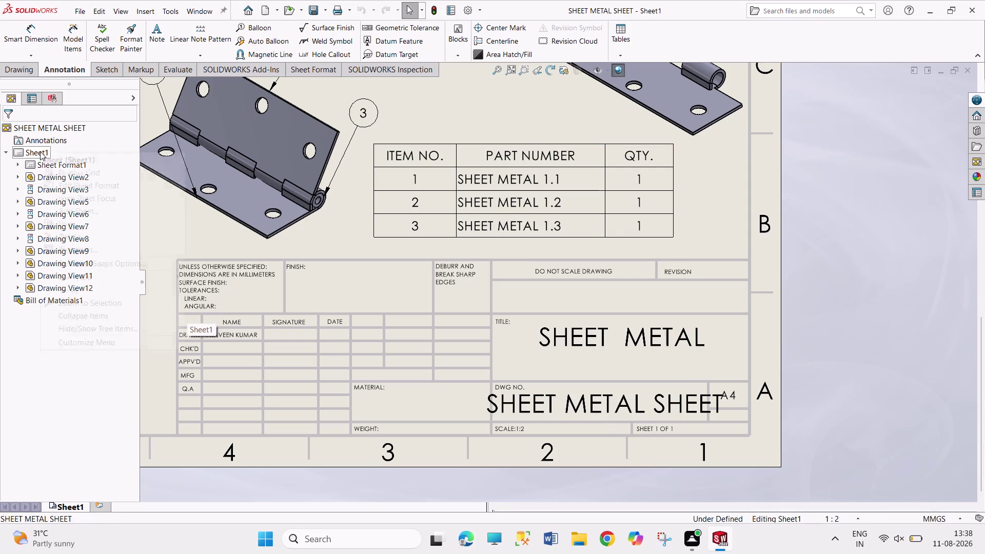
click(62, 186)
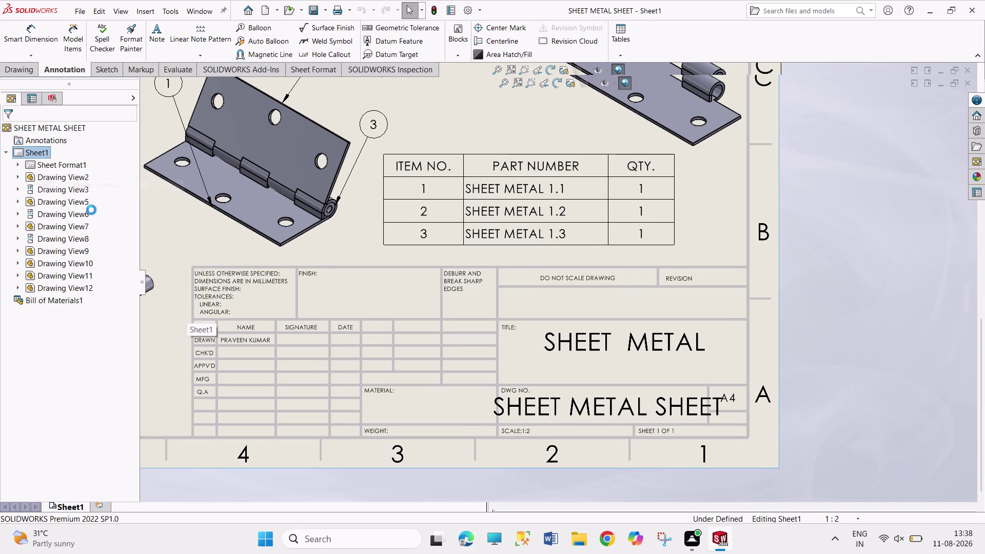
right_click(585, 406)
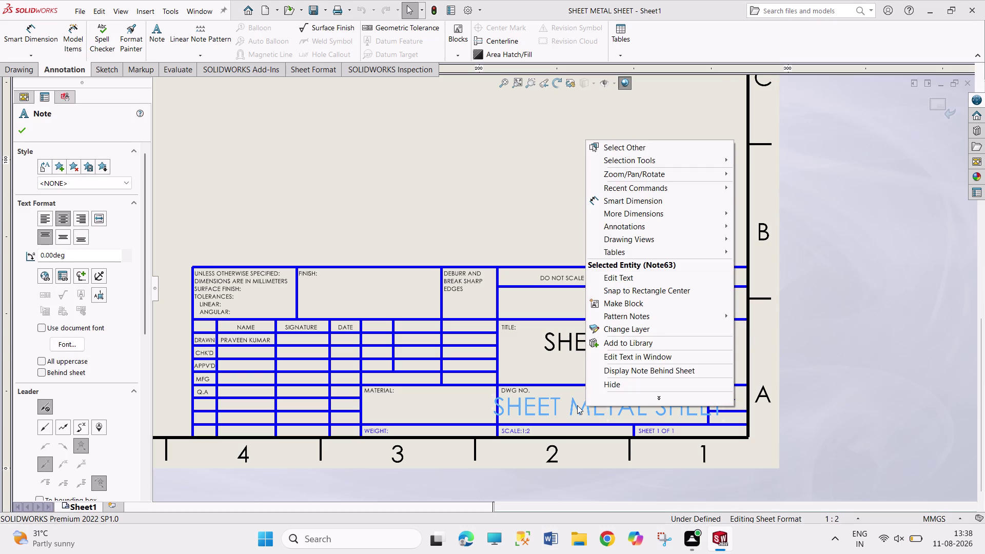
click(566, 407)
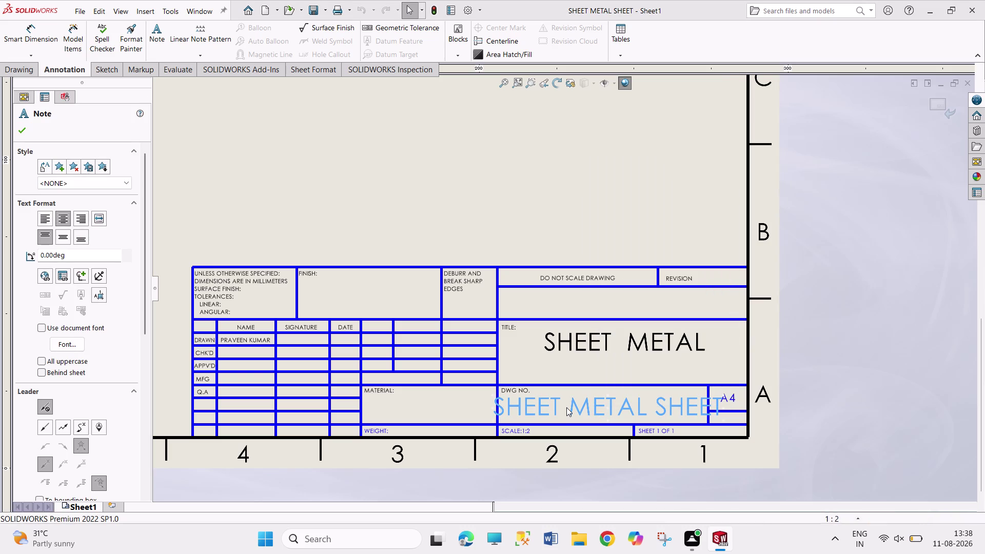
double_click(566, 408)
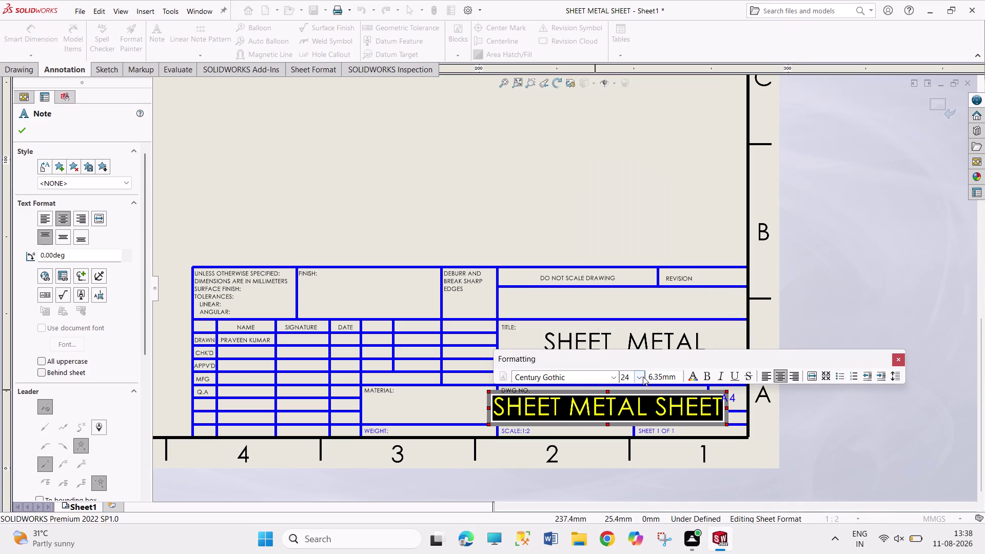
Shrink the SHEET METAL SHEET note's font size, save, and resume sheet editing.
click(643, 376)
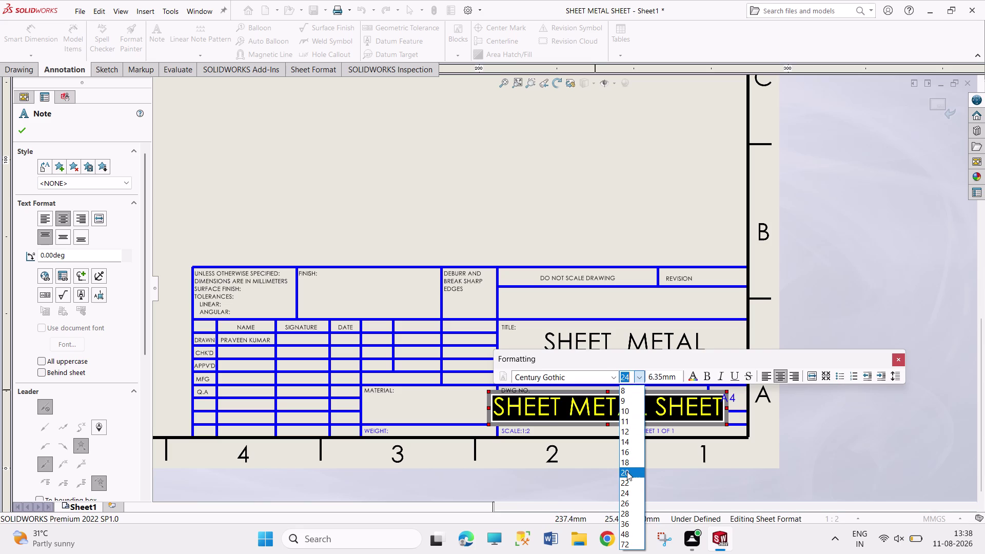
click(627, 471)
click(836, 280)
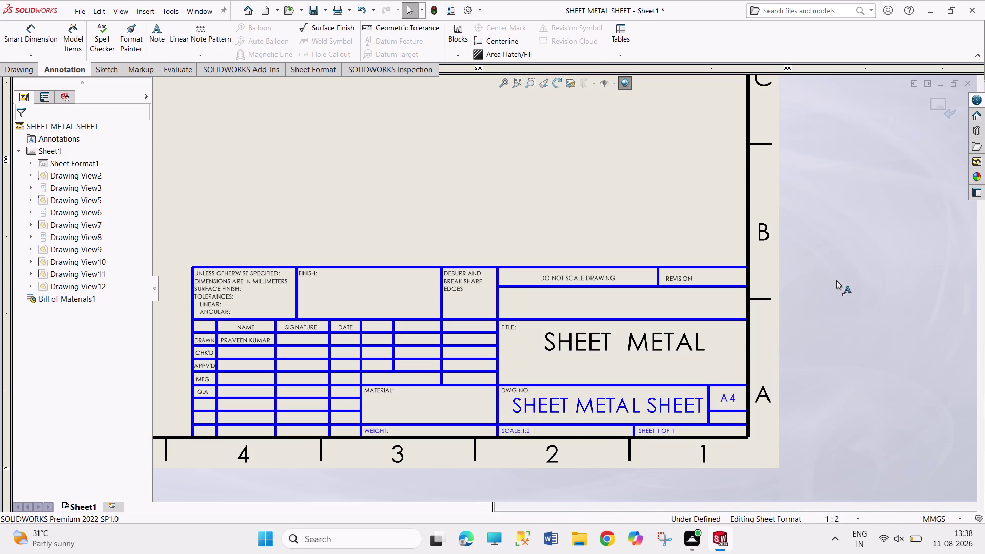
key(ctrl+s)
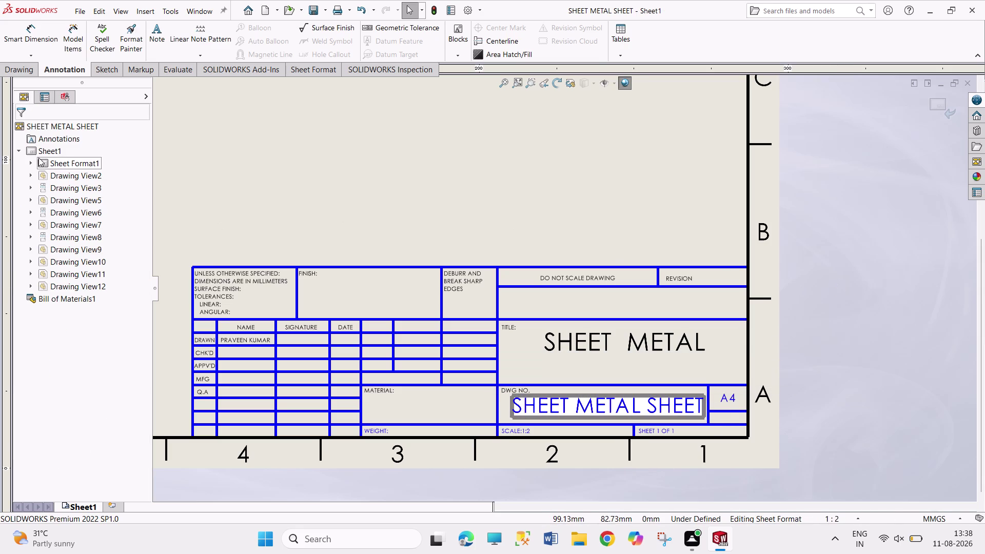
right_click(39, 153)
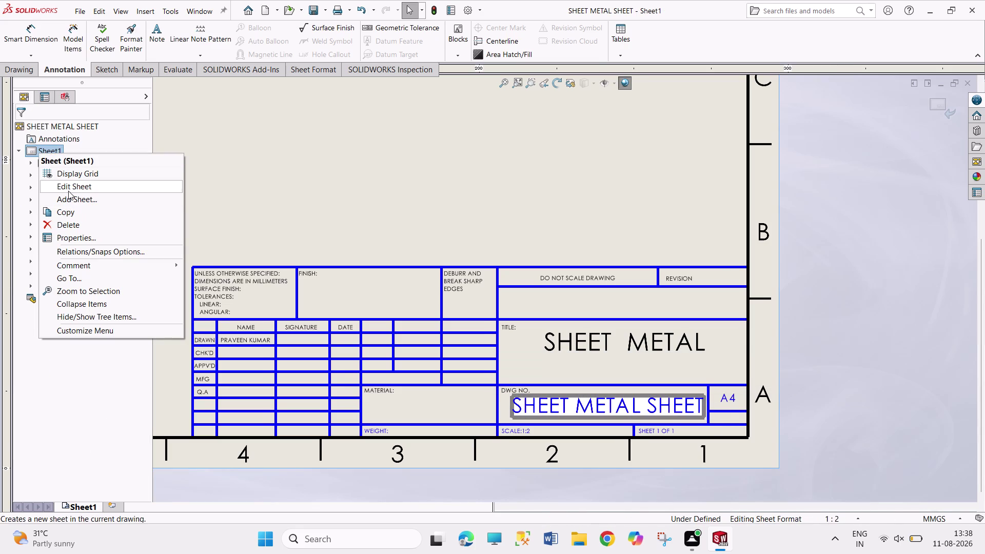
click(68, 189)
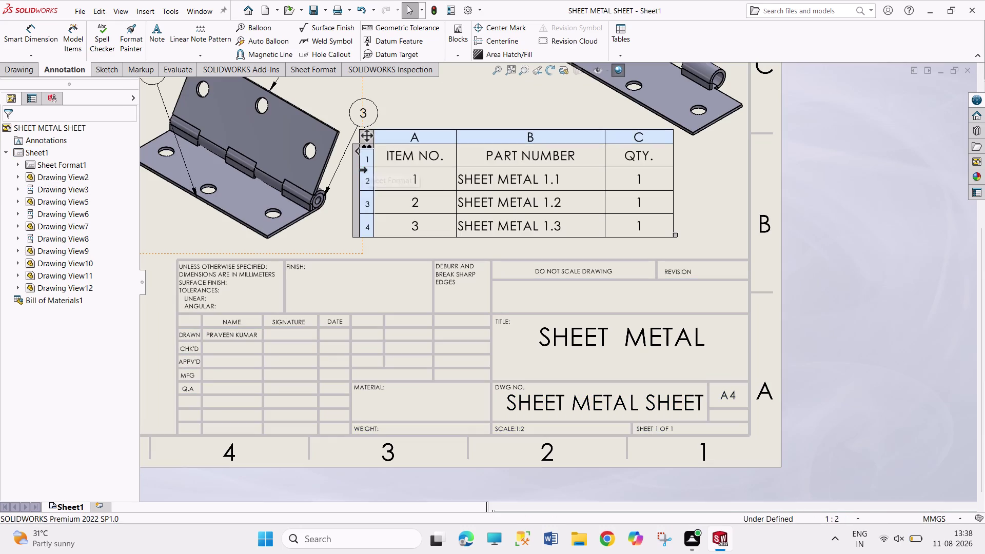
Zoom to fit the whole hinge sheet and open Print with Microsoft Print to PDF.
key(ctrl+s)
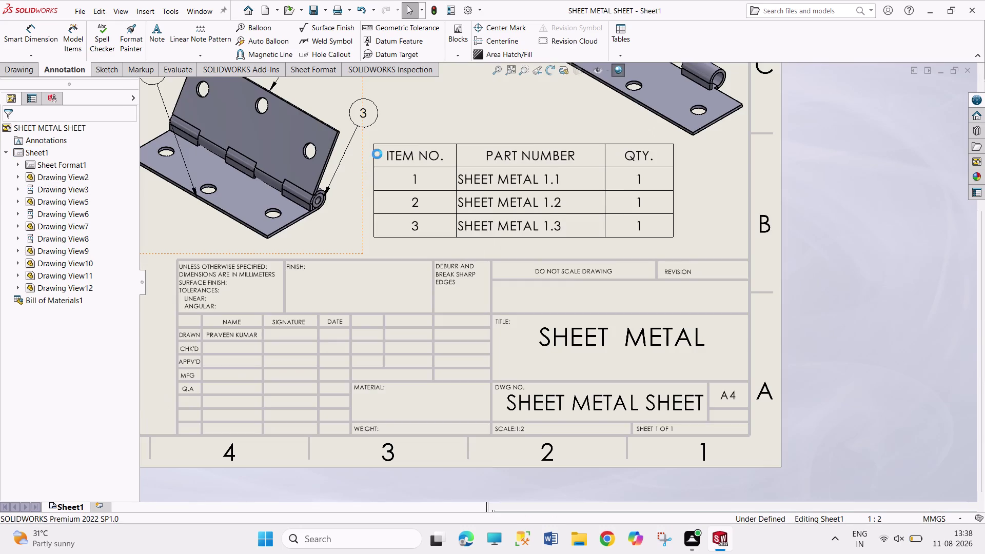
scroll(down, 3)
scroll(up, 3)
scroll(up, 3)
scroll(up, 3)
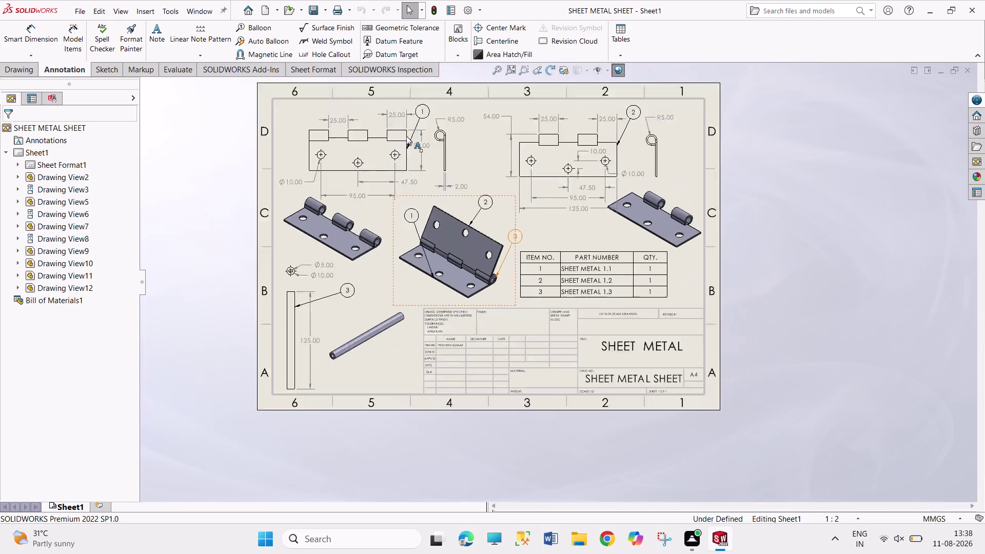
scroll(down, 3)
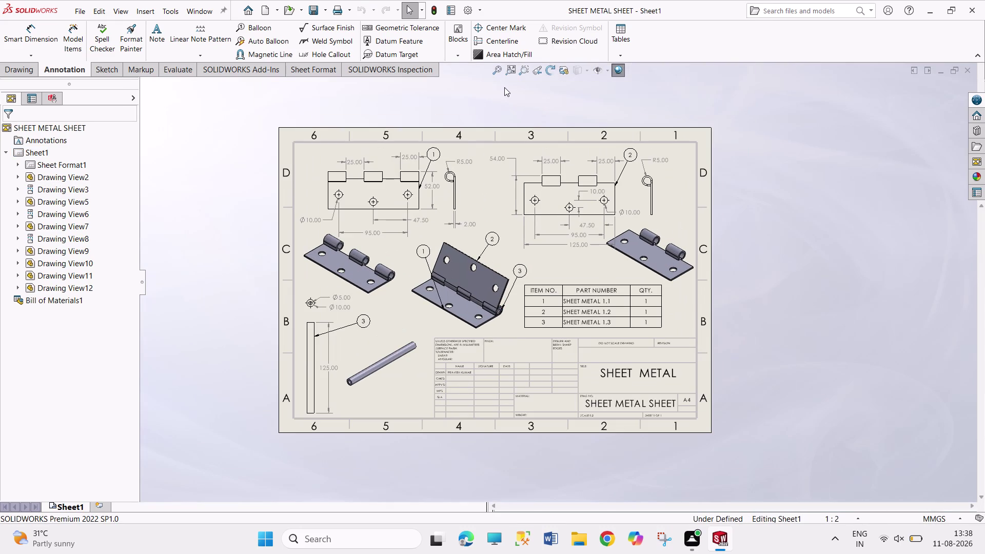
key(ctrl+p)
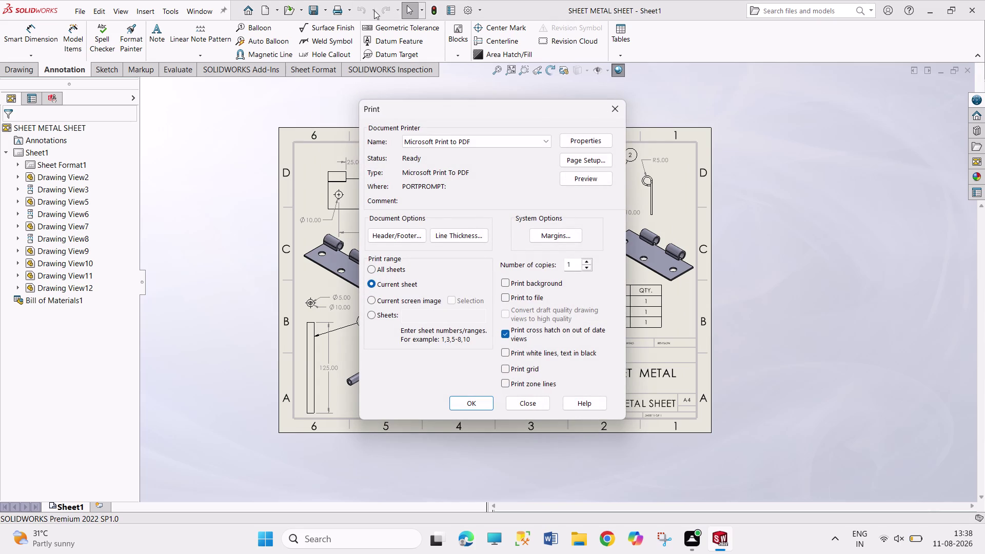
click(583, 162)
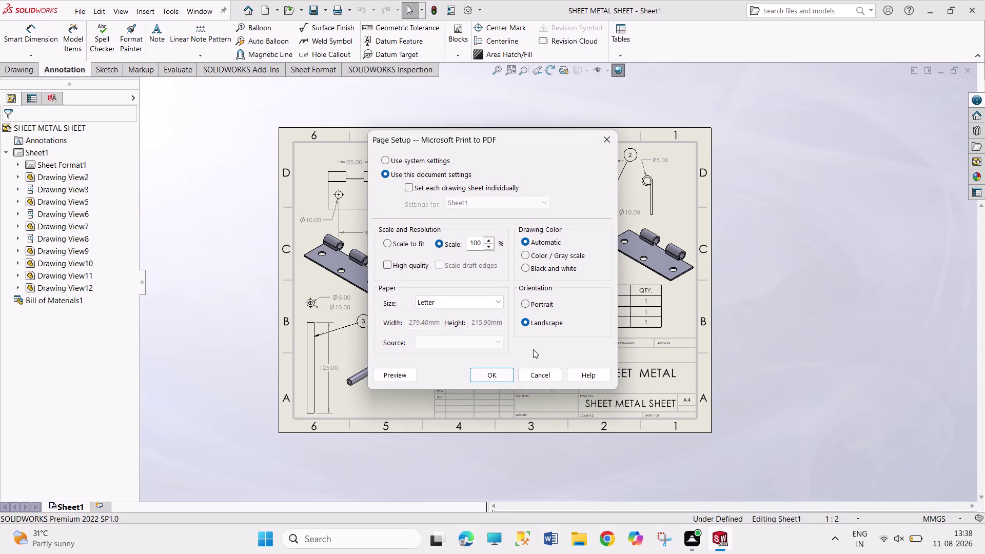
click(413, 376)
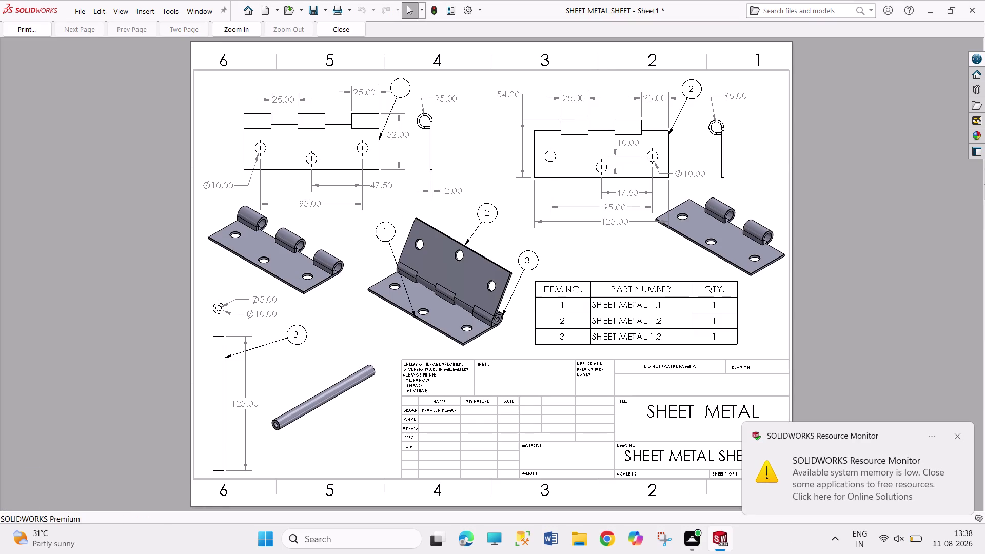
click(954, 435)
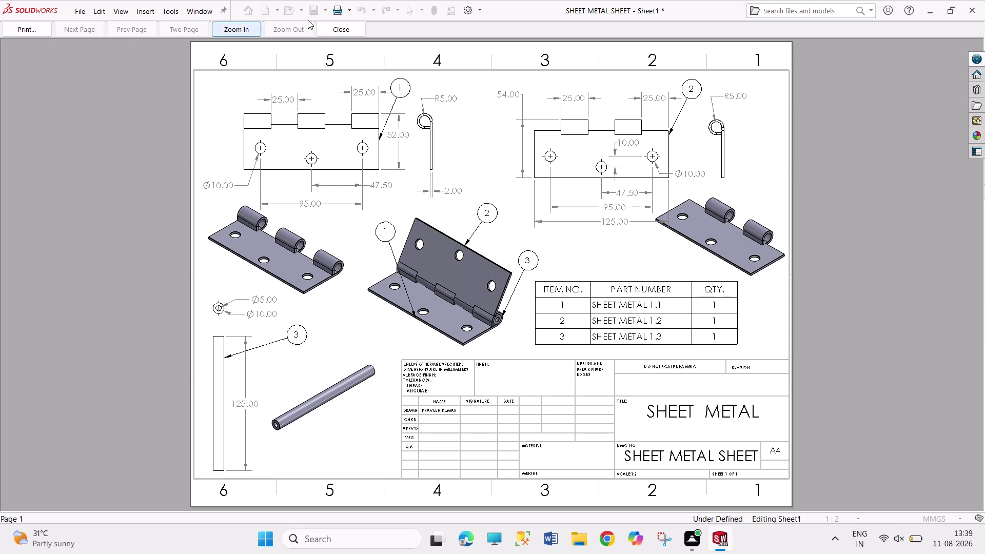
click(345, 28)
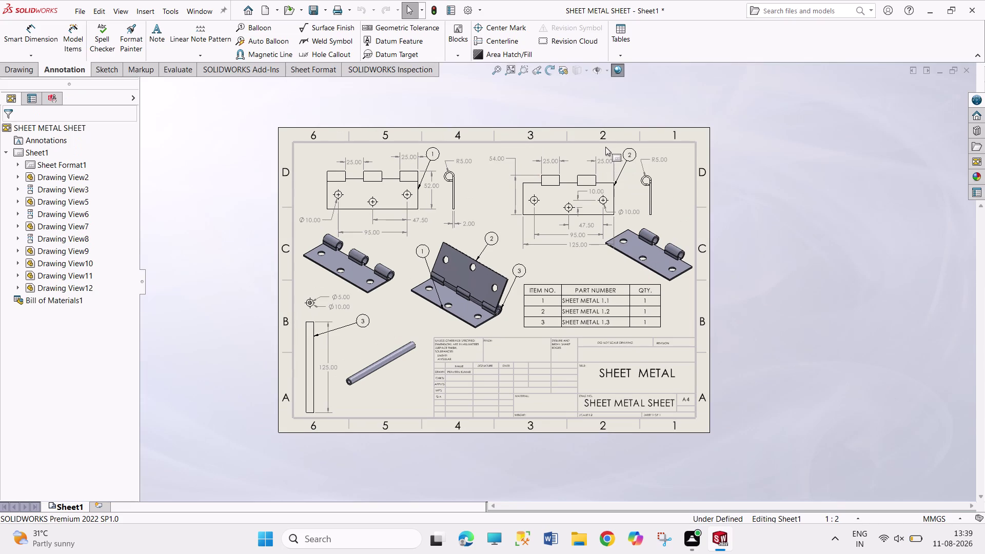
key(ctrl+p)
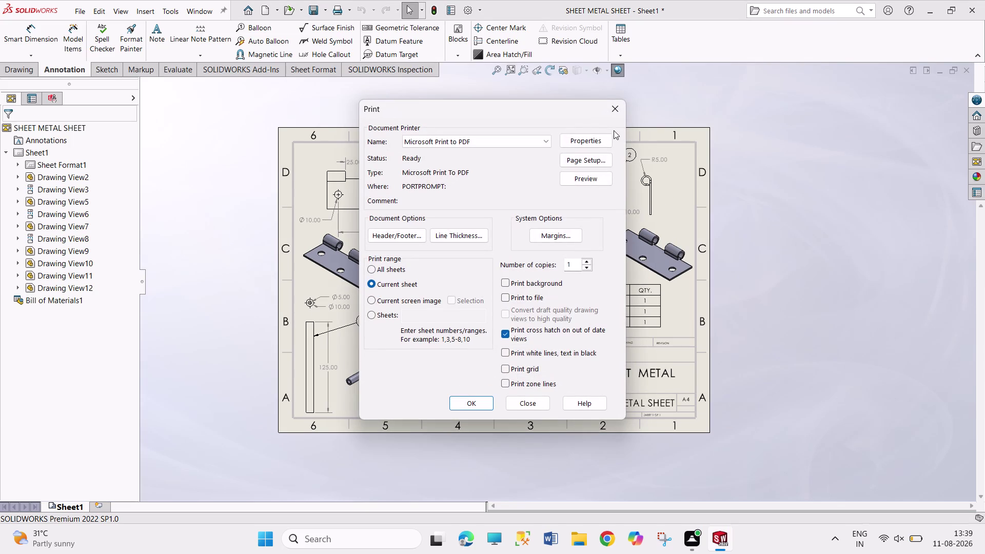
In the PDF printer's Page Setup, browse the paper size list and pick a size.
click(588, 160)
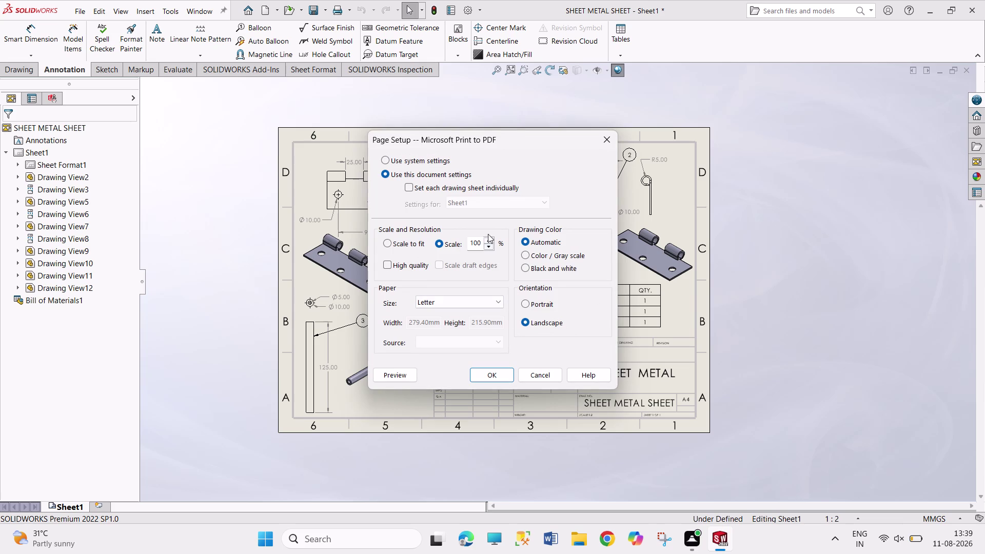
click(480, 298)
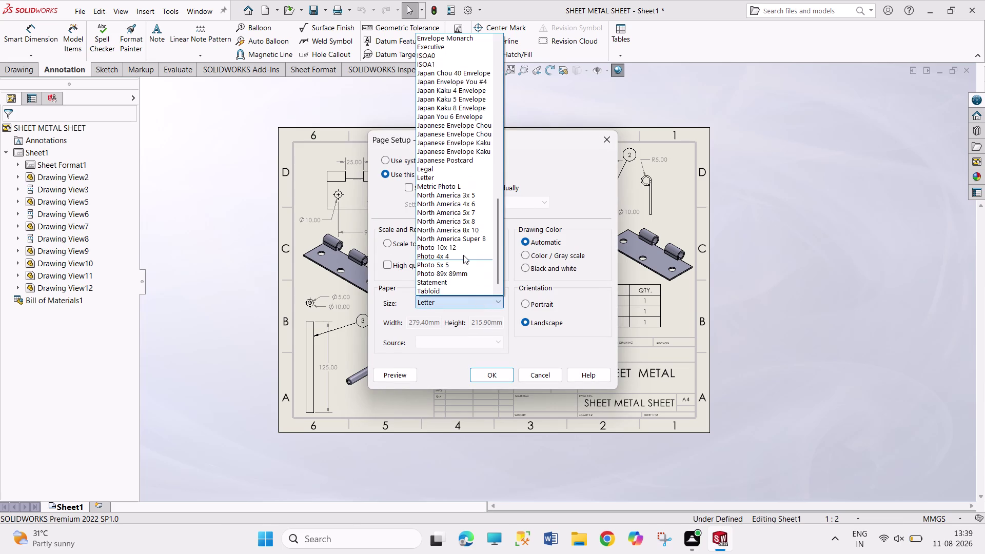
scroll(up, 3)
scroll(up, 3)
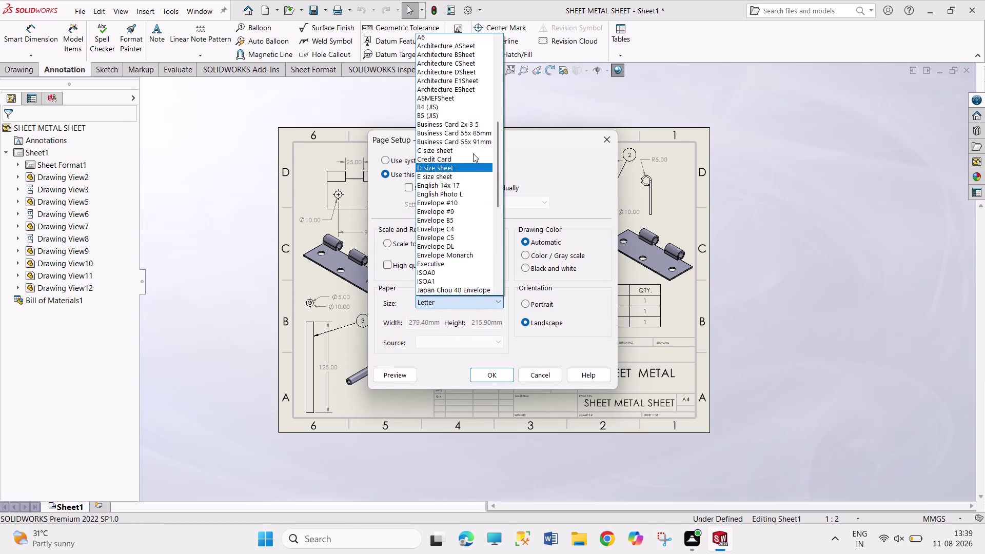
scroll(up, 3)
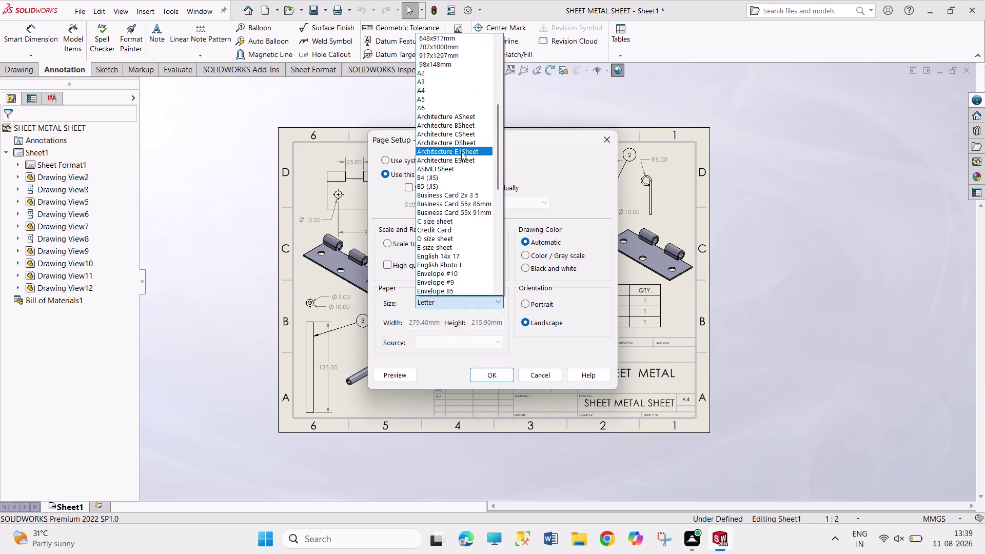
click(459, 94)
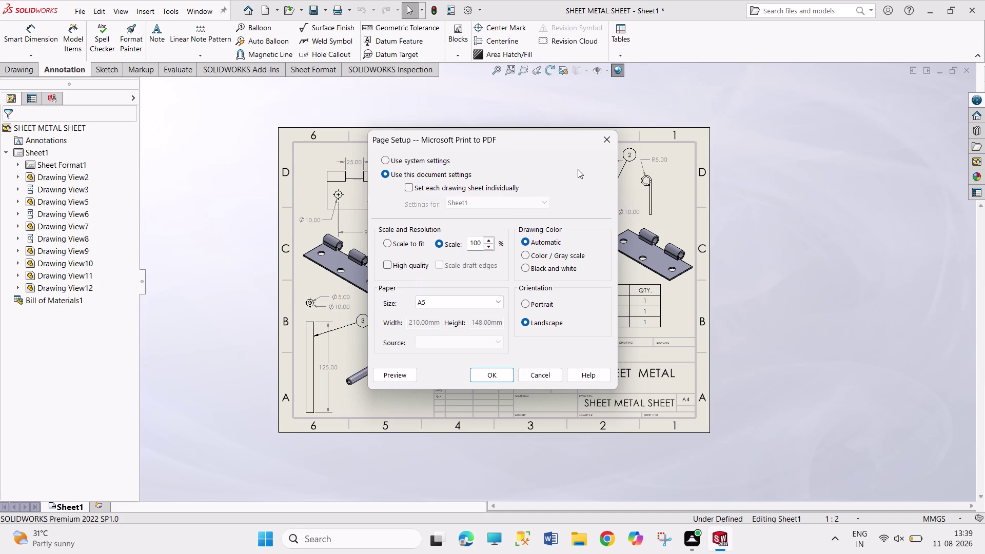
Change the paper size to A4, confirm, and print all sheets.
click(534, 200)
click(480, 303)
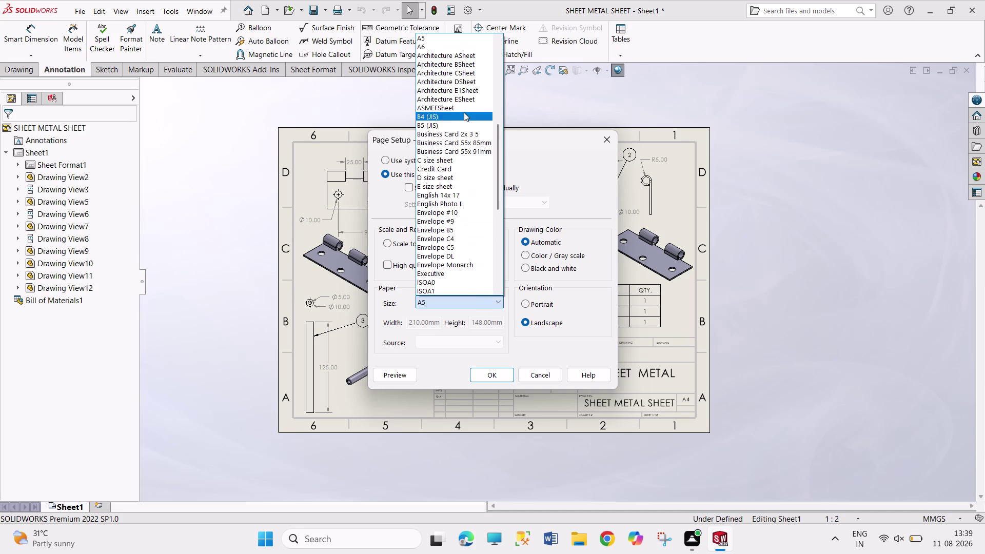
scroll(up, 3)
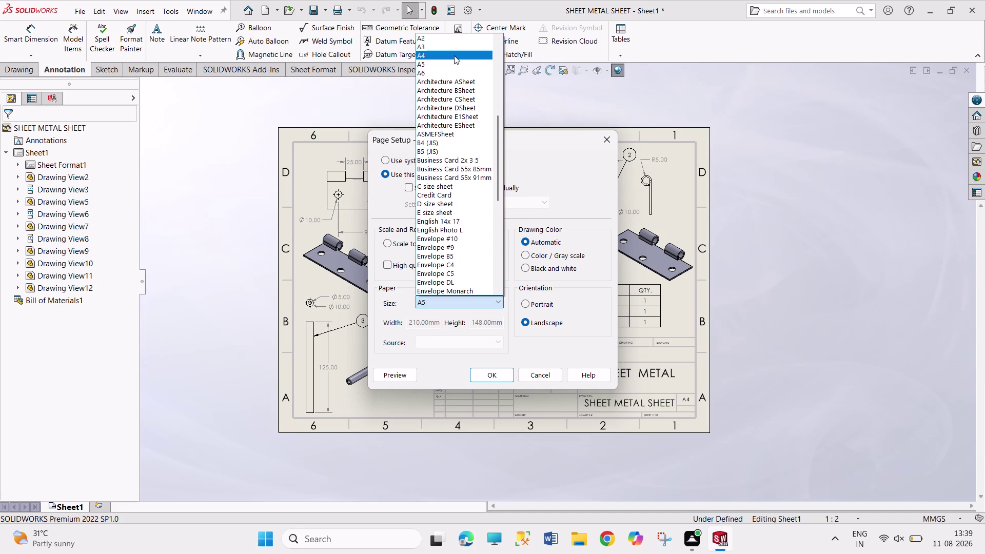
click(453, 55)
click(476, 374)
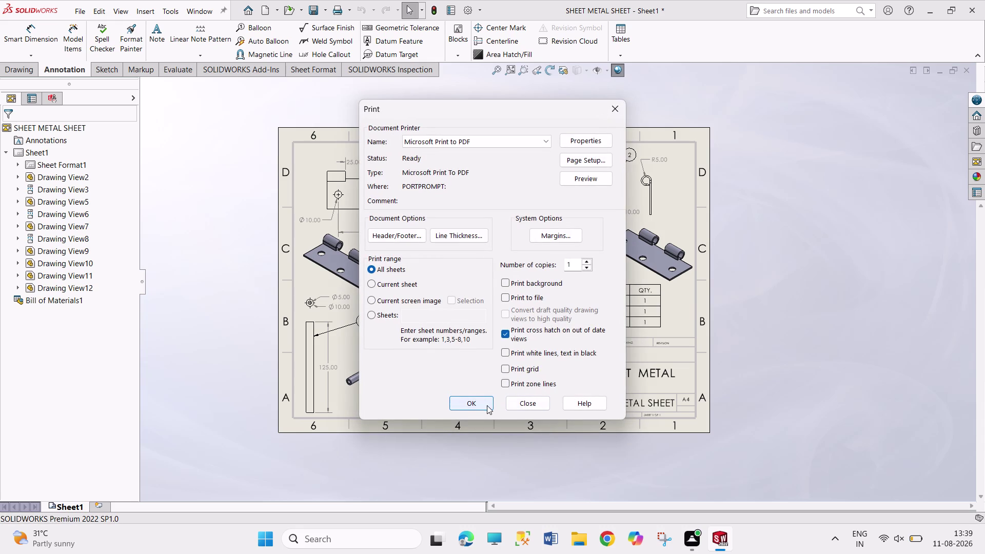
click(486, 405)
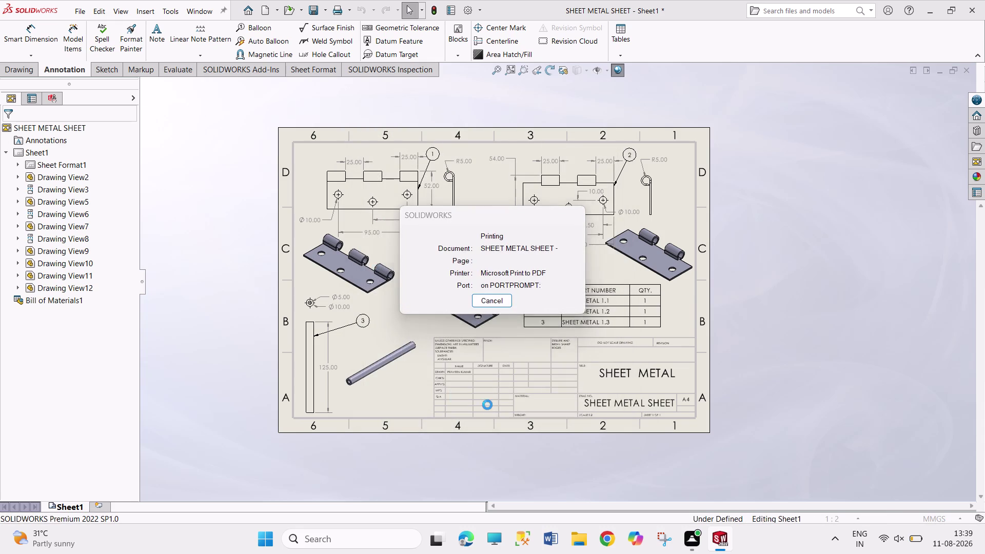
Save the print output as the PDF SHEET METAL 1 PDF.
text(SH)
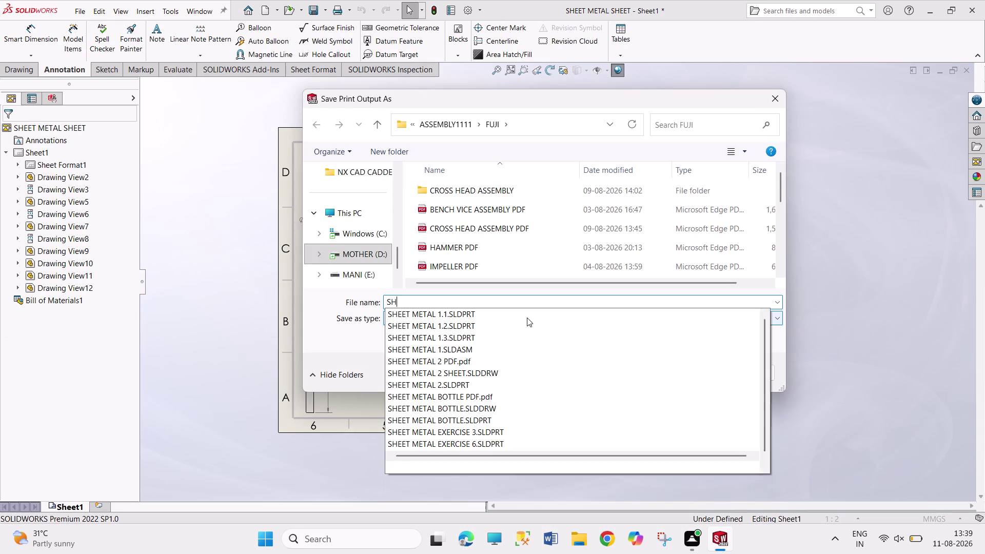
text(EET)
key(space)
text(ME)
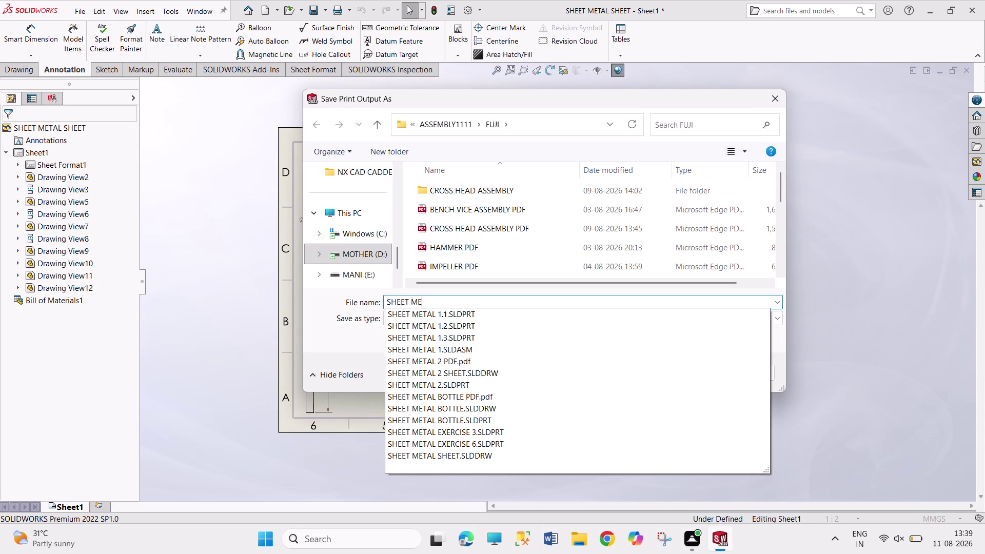
text(TAL 1)
key(space)
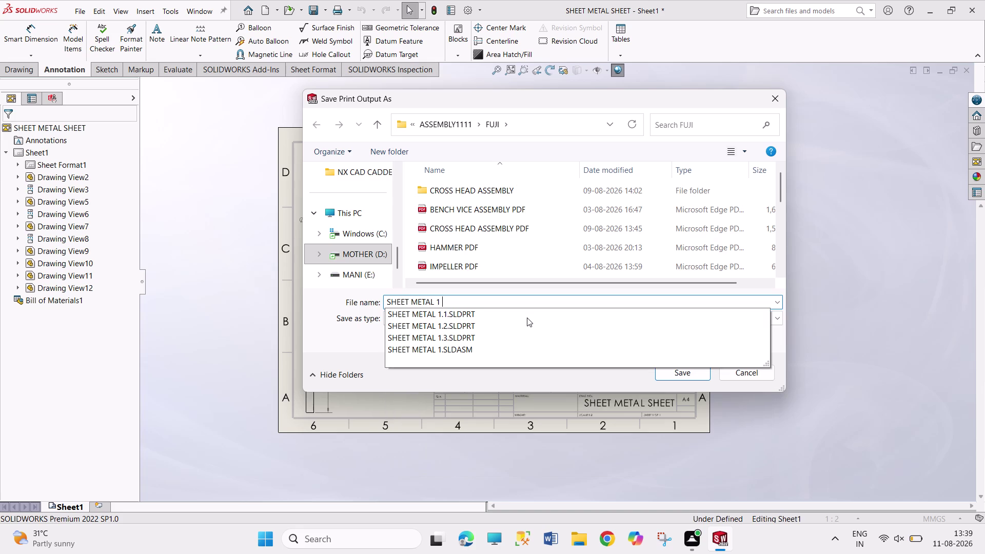
text(PDF)
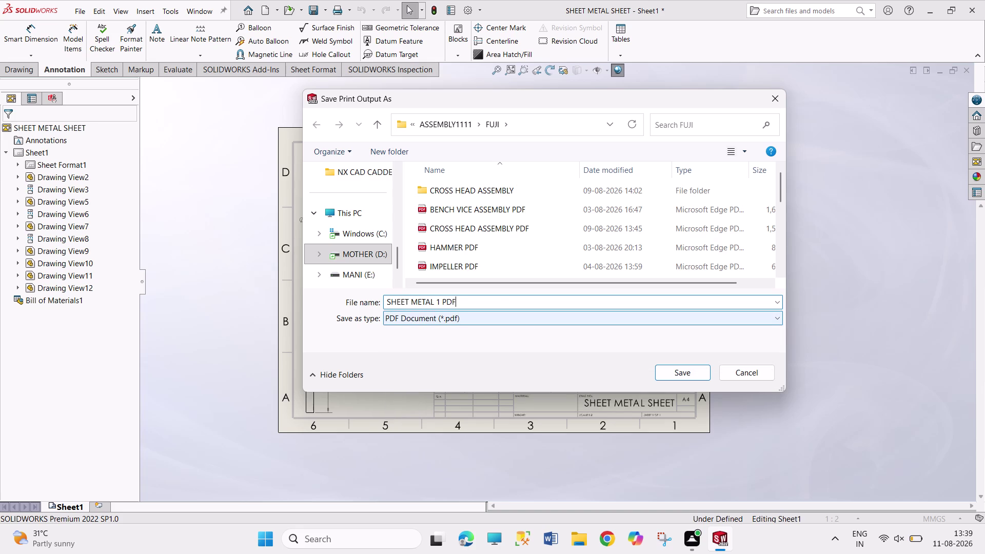
key(Return)
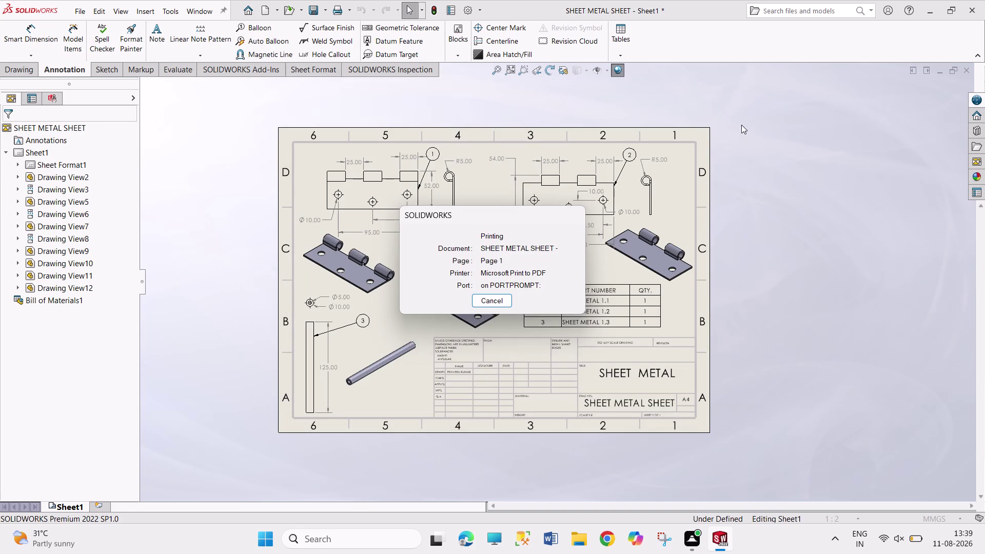
Close the drawing and save all modified documents.
drag(738, 105, 856, 292)
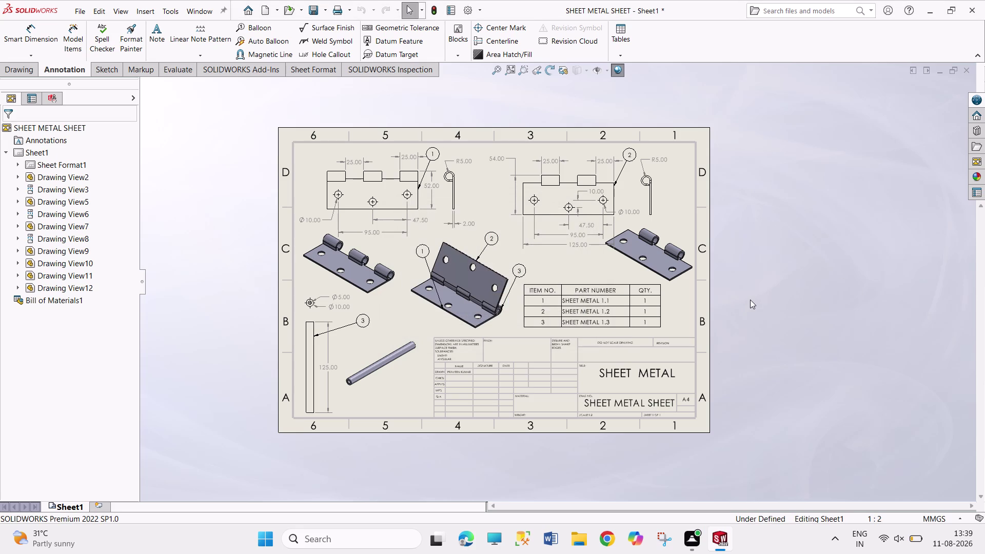
click(977, 10)
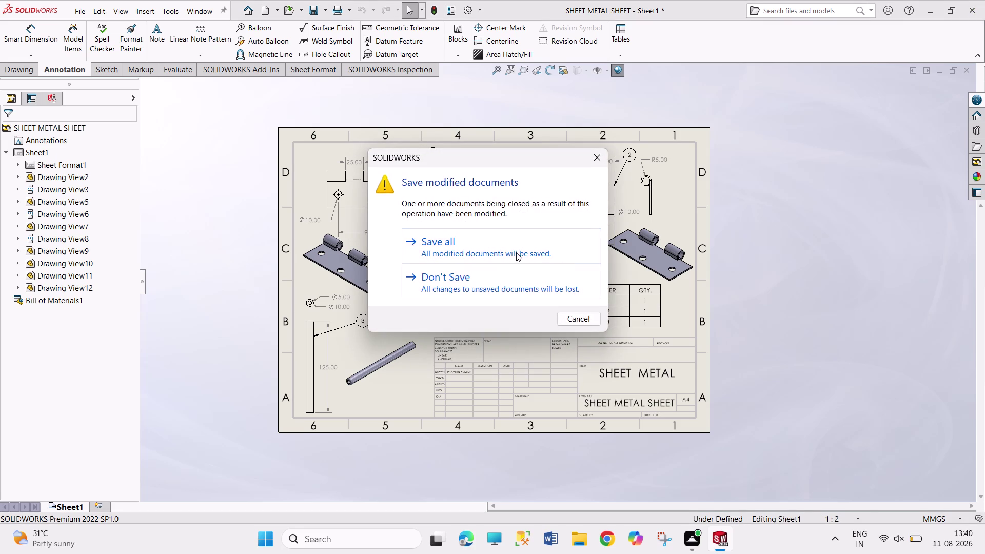
click(516, 252)
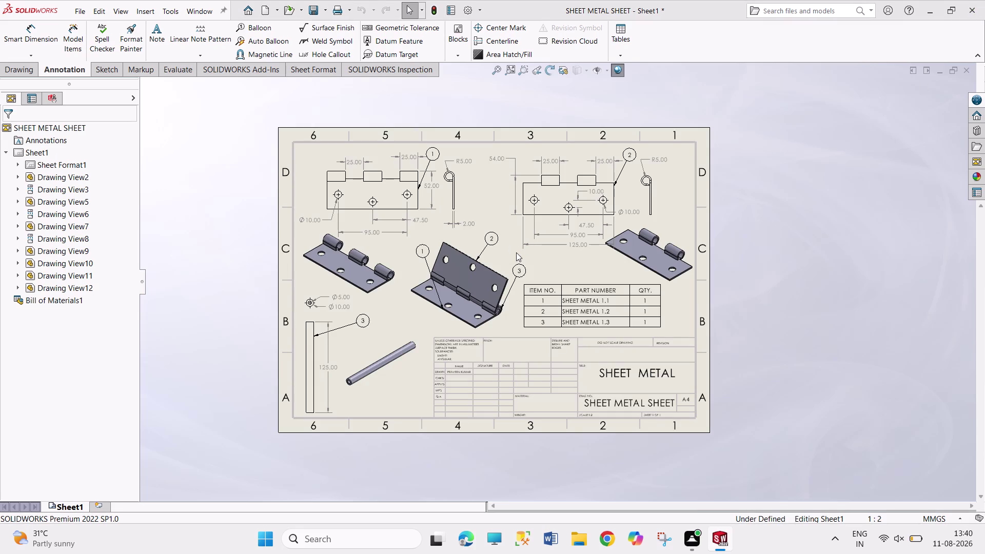